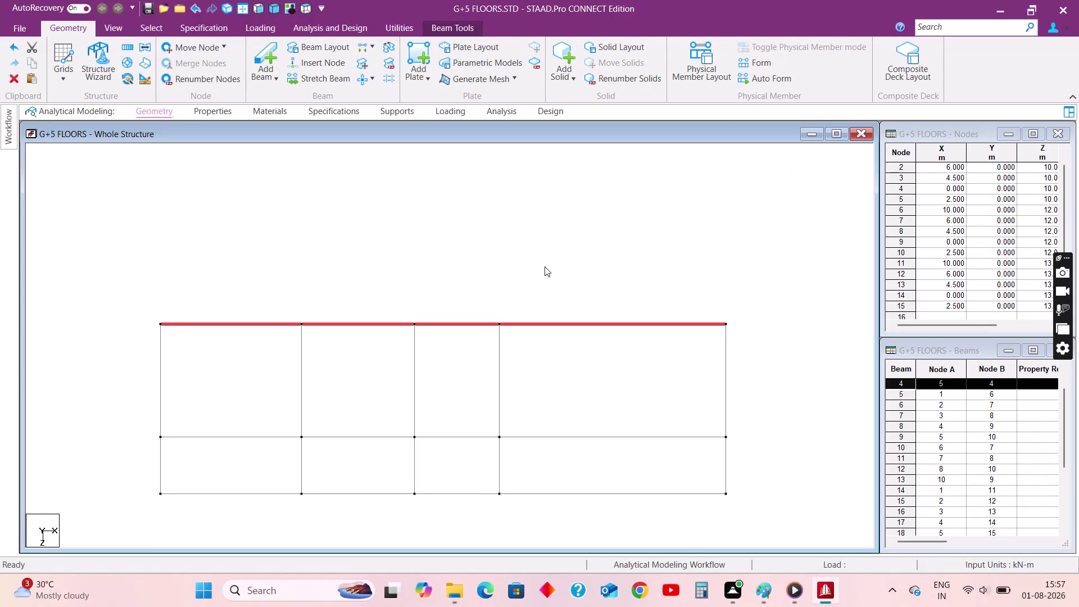
Copy the top row of beams, paste it with a Z offset of 3, and dismiss the duplicate warning.
click(535, 270)
drag(110, 308, 766, 335)
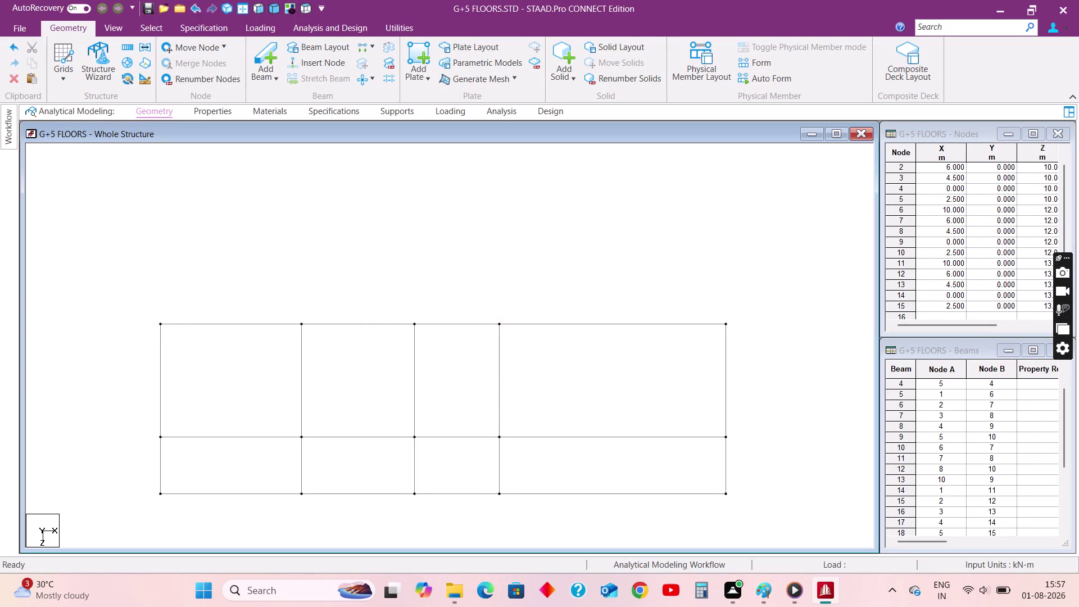
drag(766, 335, 788, 346)
key(ctrl+c)
key(ctrl+v)
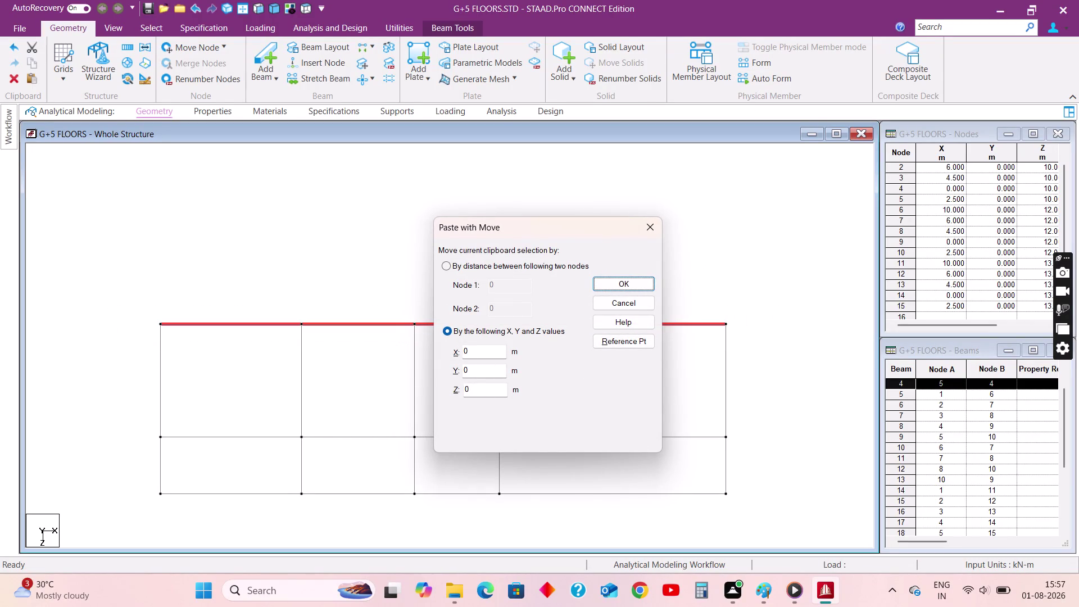
drag(485, 391, 454, 389)
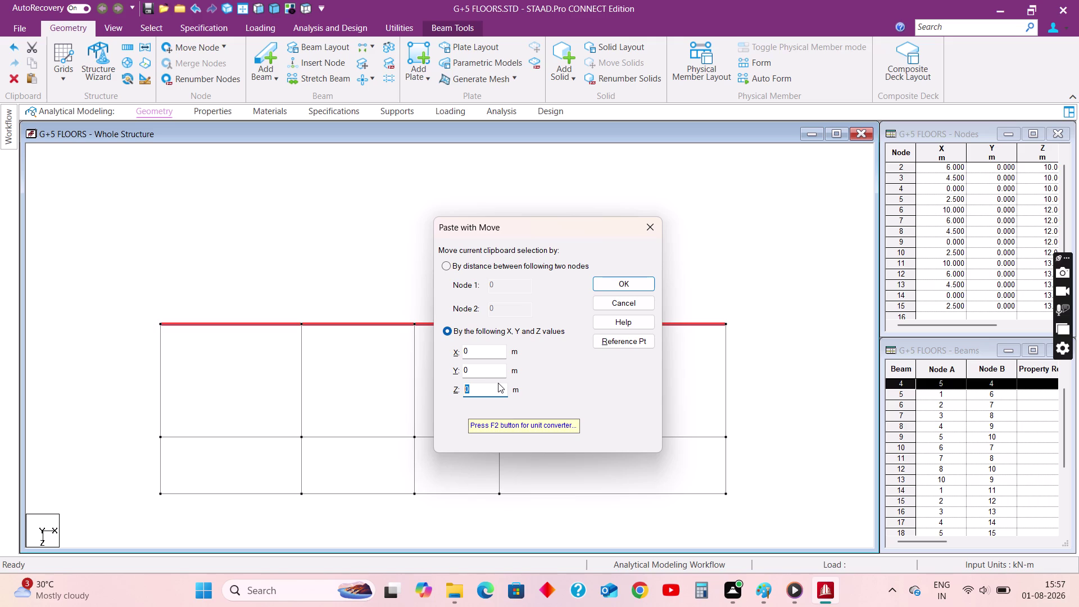
key(3)
click(629, 281)
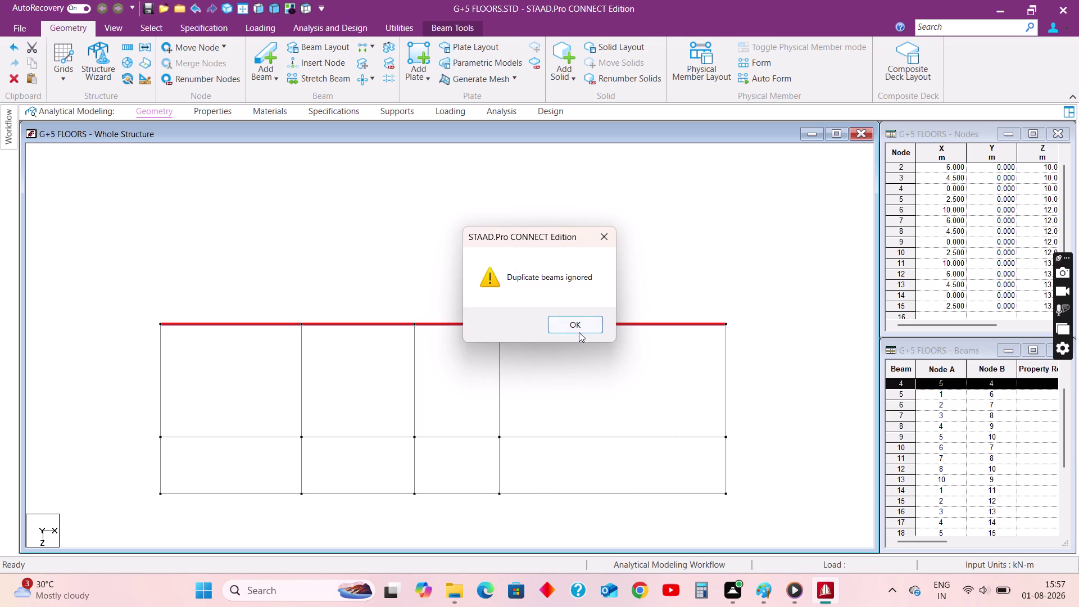
click(581, 327)
click(548, 274)
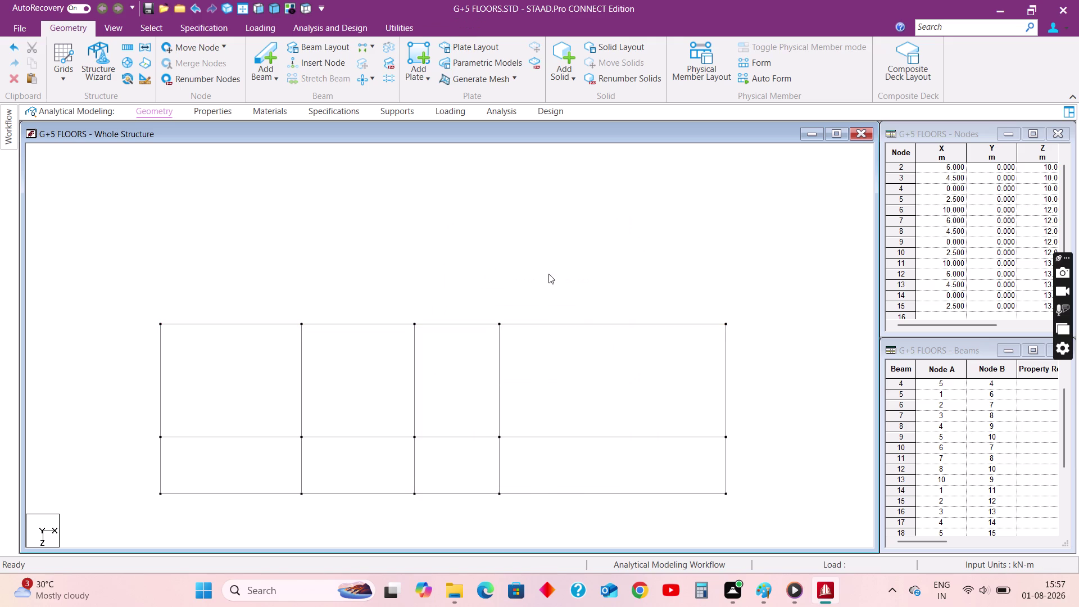
scroll(down, 3)
click(328, 273)
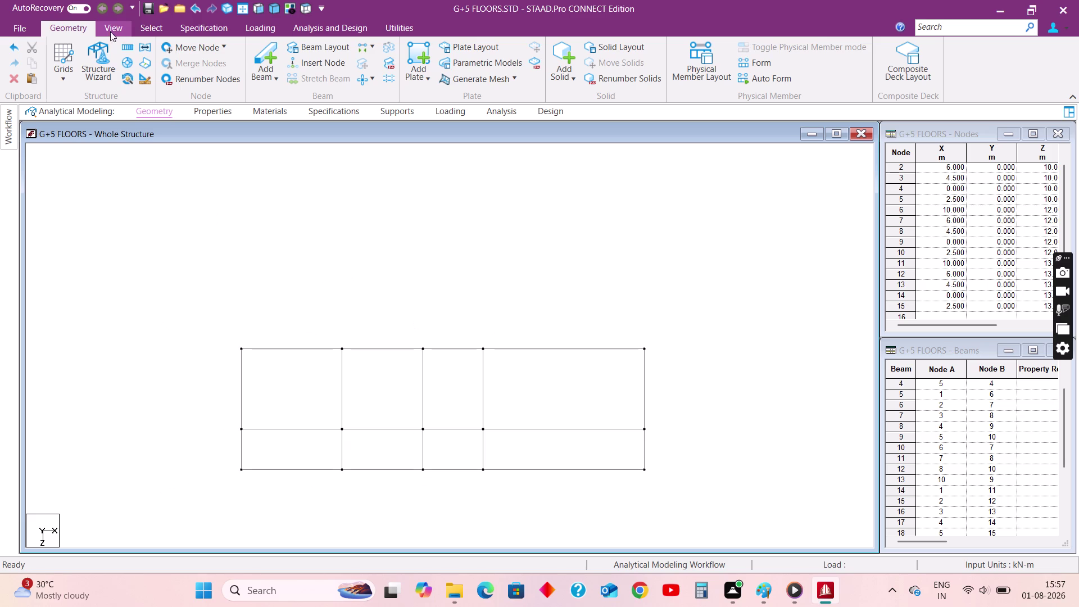
Bring up the Snap Node/Beam grid and frame it in the view.
click(62, 81)
click(91, 103)
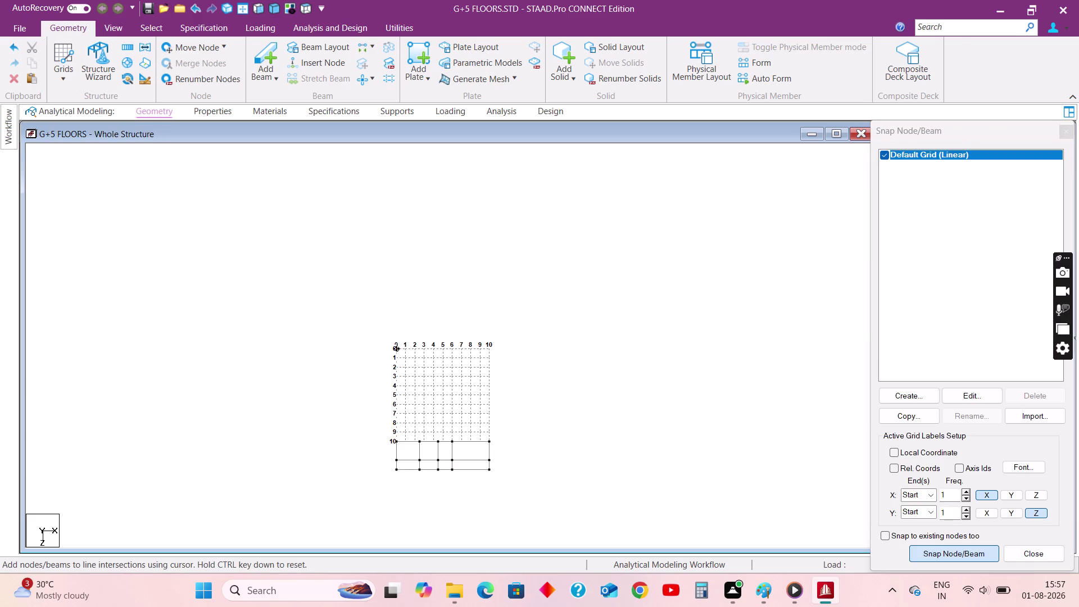
scroll(up, 3)
middle_drag(459, 450, 452, 334)
scroll(up, 3)
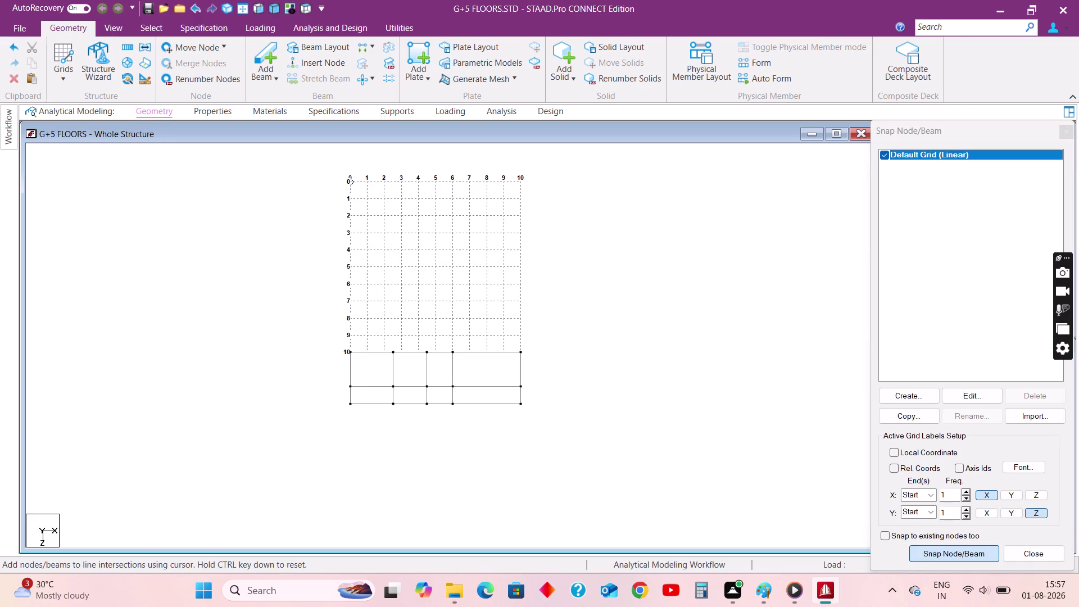
scroll(up, 3)
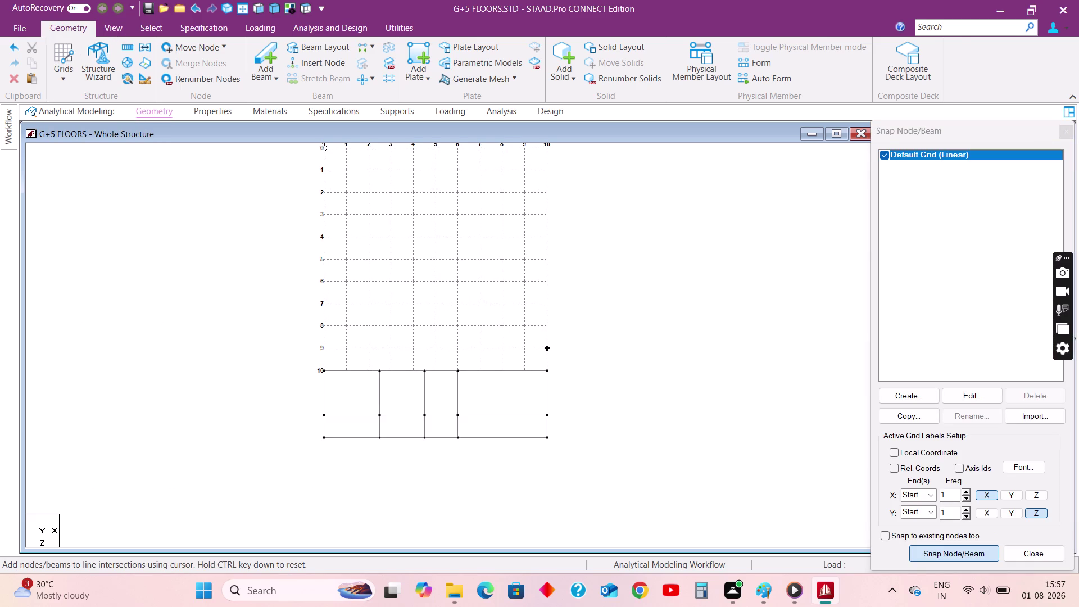
middle_drag(447, 260, 450, 313)
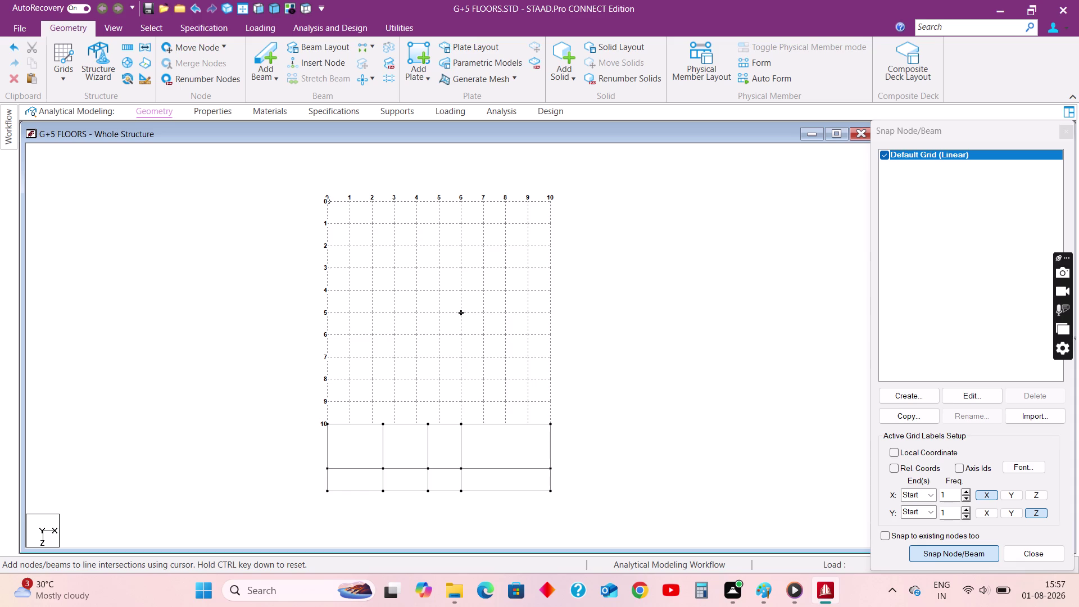
Select all and delete the 26 beams along with their orphan nodes.
key(Escape)
key(Escape)
key(ctrl+a)
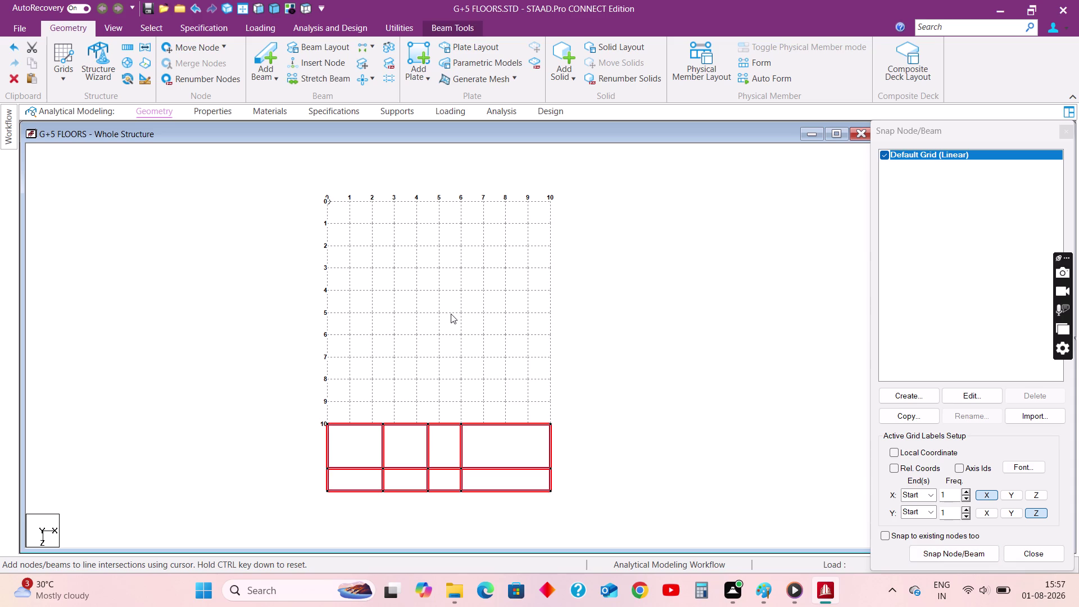
key(equal)
key(Delete)
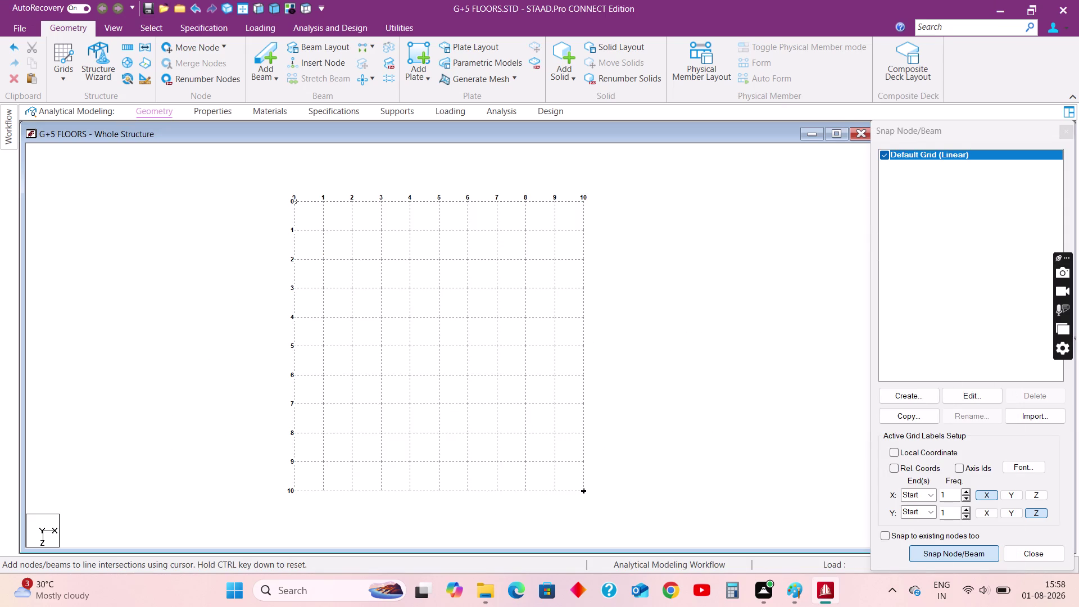
Tilt the grid to an isometric view and check the floor plan reference.
click(271, 9)
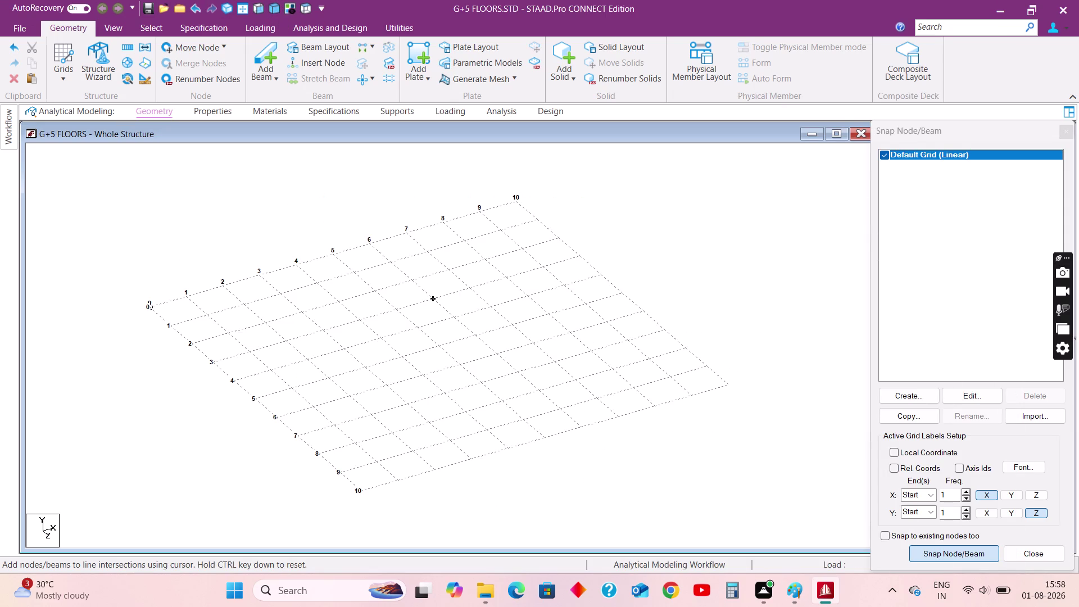
middle_drag(453, 297, 479, 313)
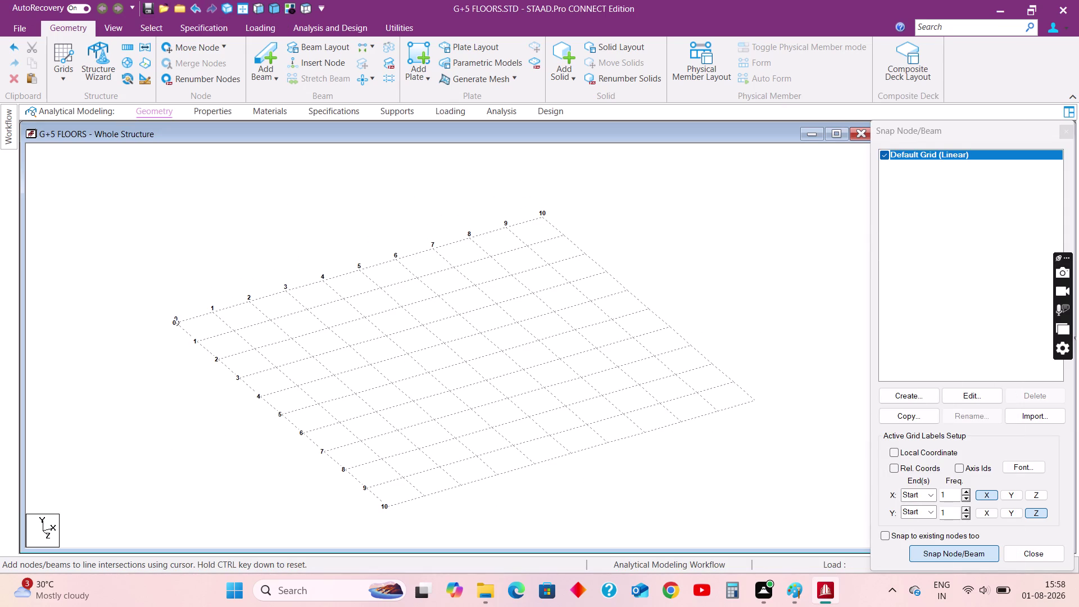
click(792, 592)
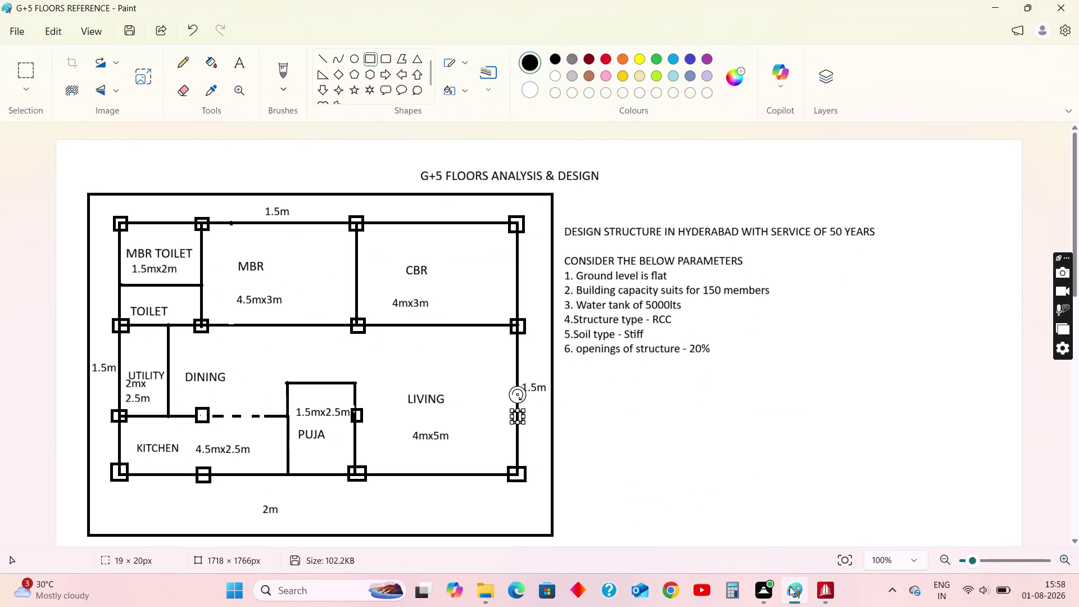
click(999, 4)
Pick a few trial grid points, then consult the floor plan again.
click(386, 504)
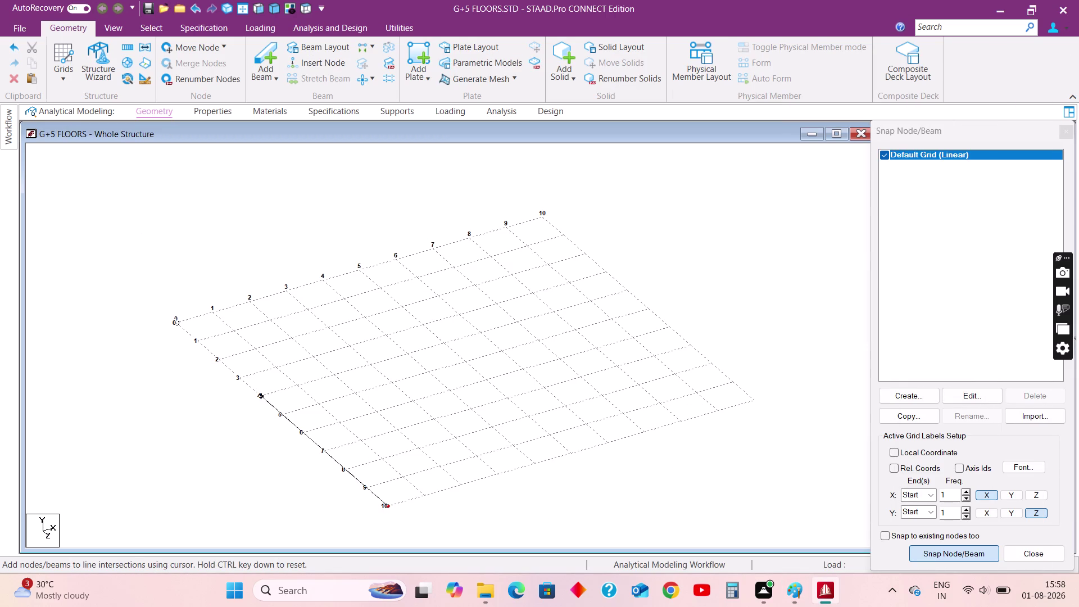
click(278, 413)
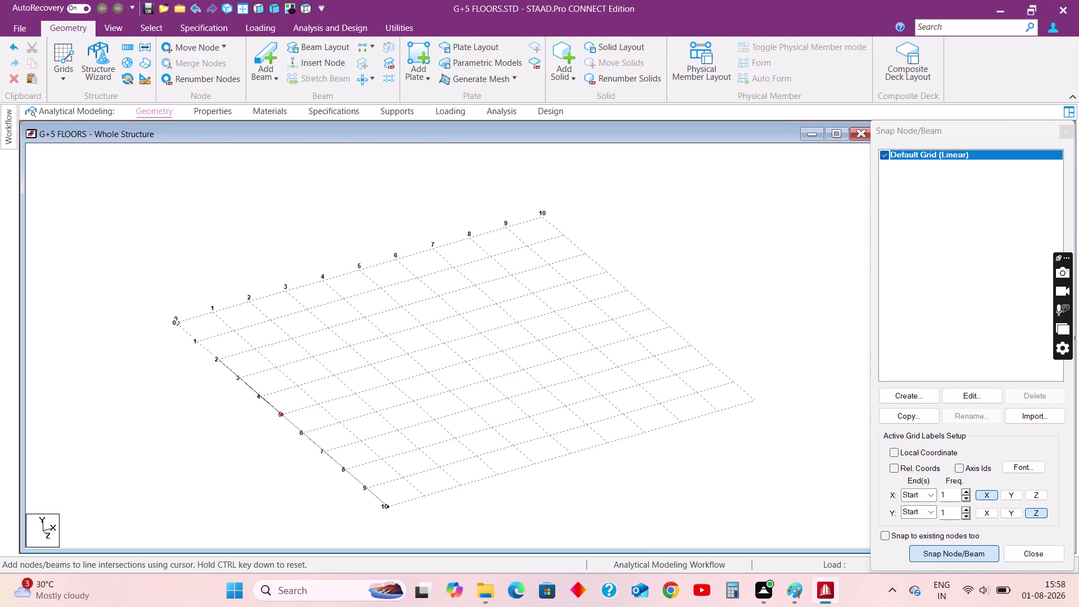
click(220, 359)
key(Escape)
click(217, 436)
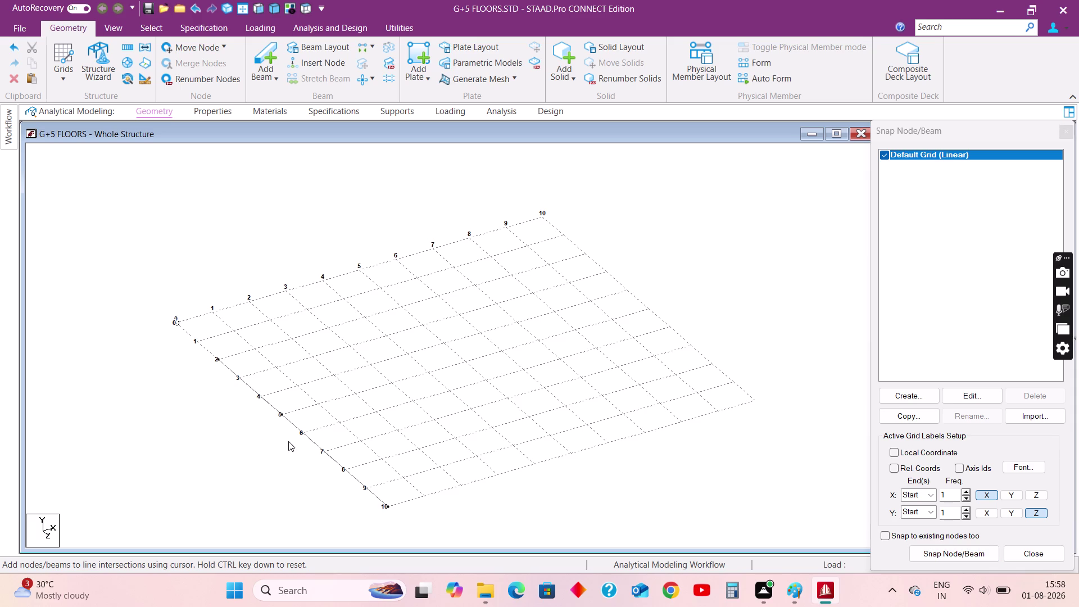
click(798, 594)
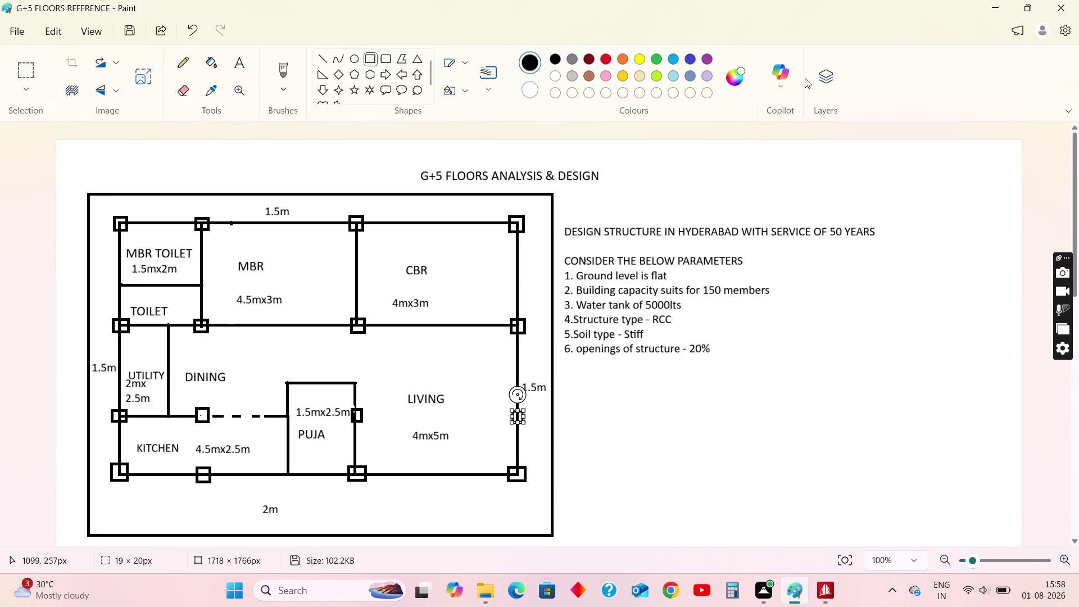
click(992, 11)
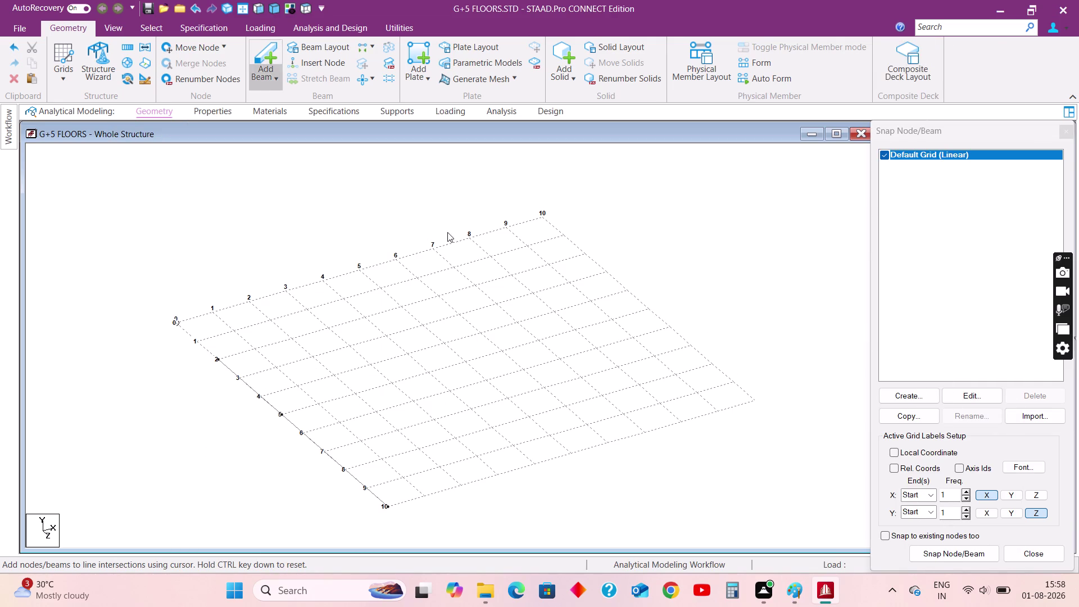
click(956, 553)
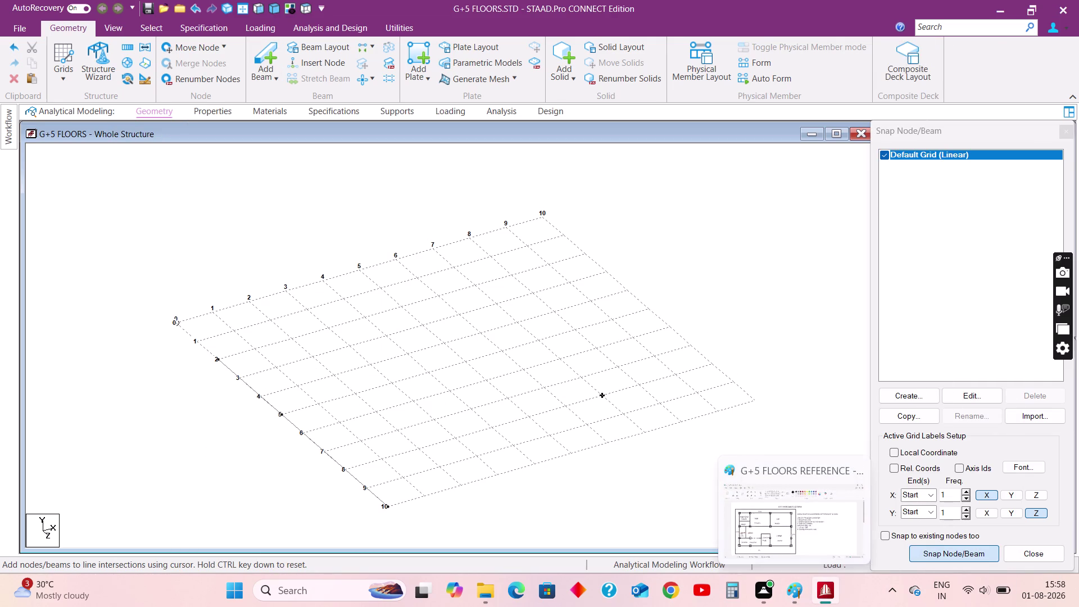
Draw beams down the right grid edge and along the bottom edge to column 6.
click(753, 397)
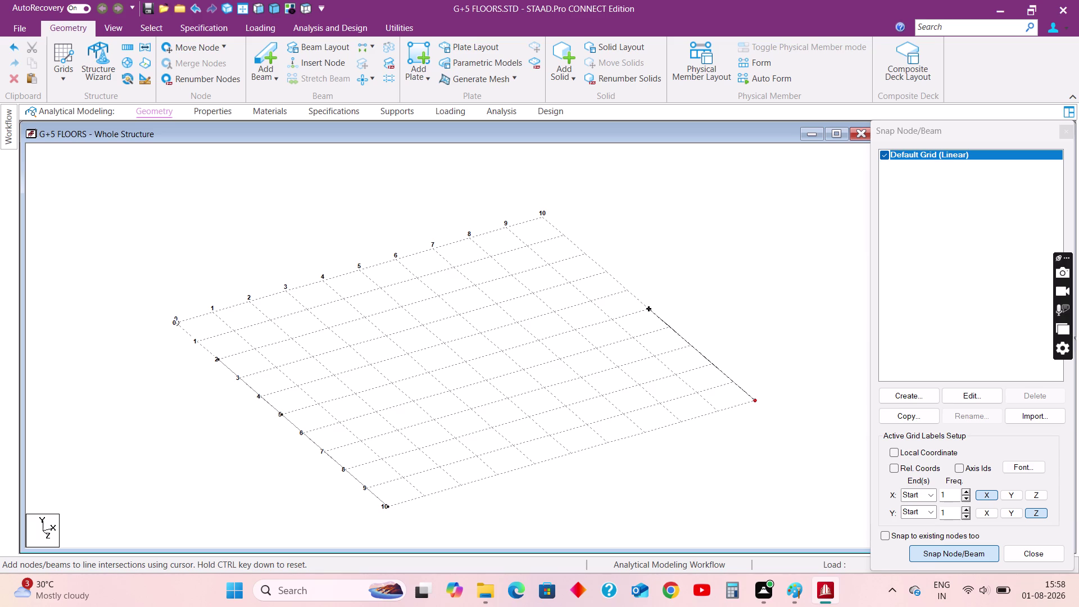
click(650, 307)
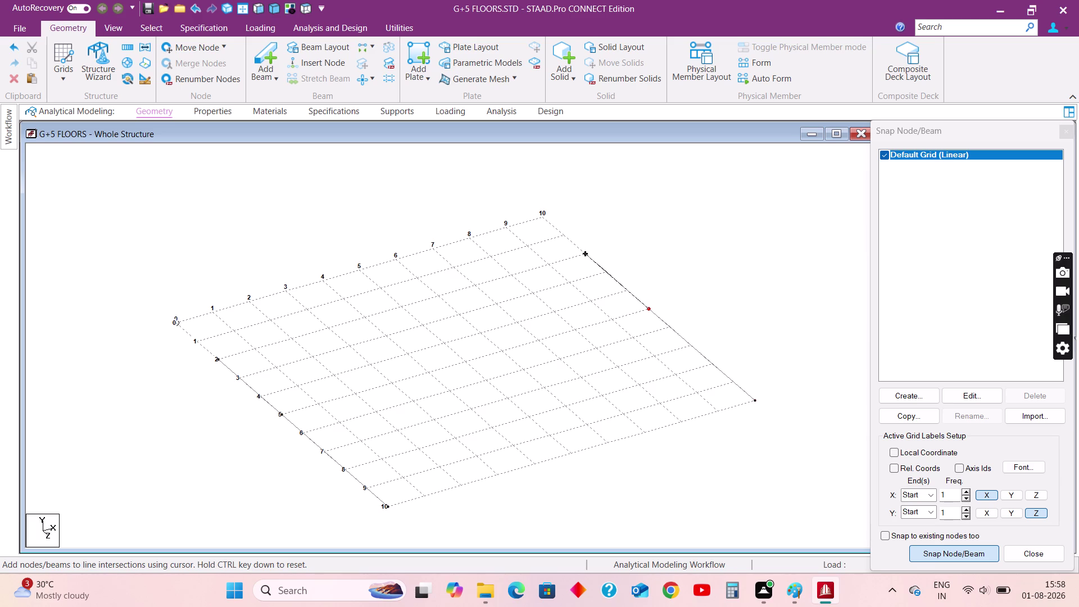
click(585, 253)
key(Escape)
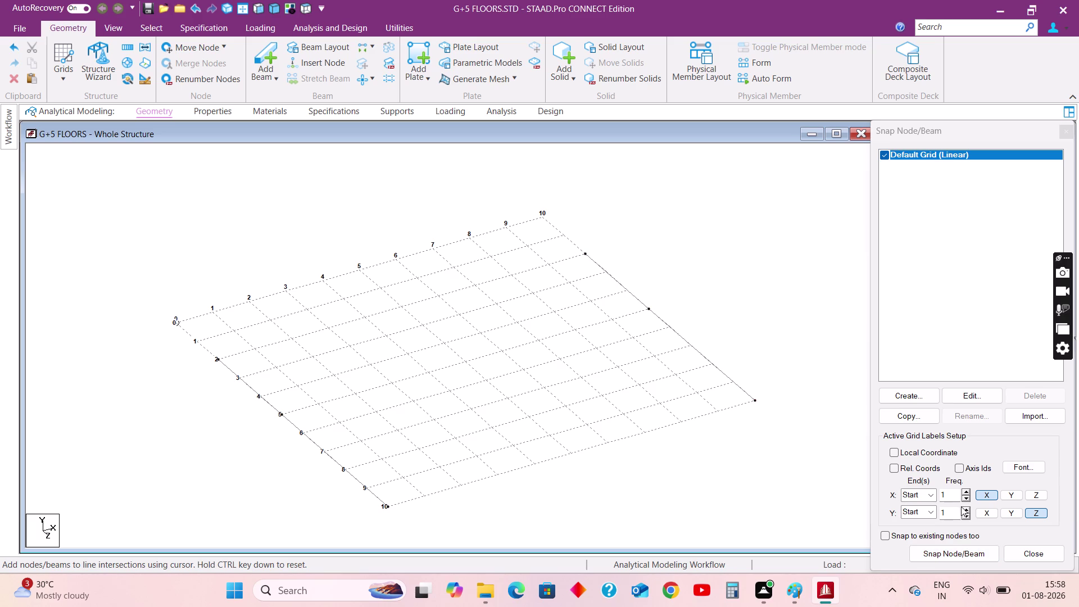
click(956, 559)
click(755, 402)
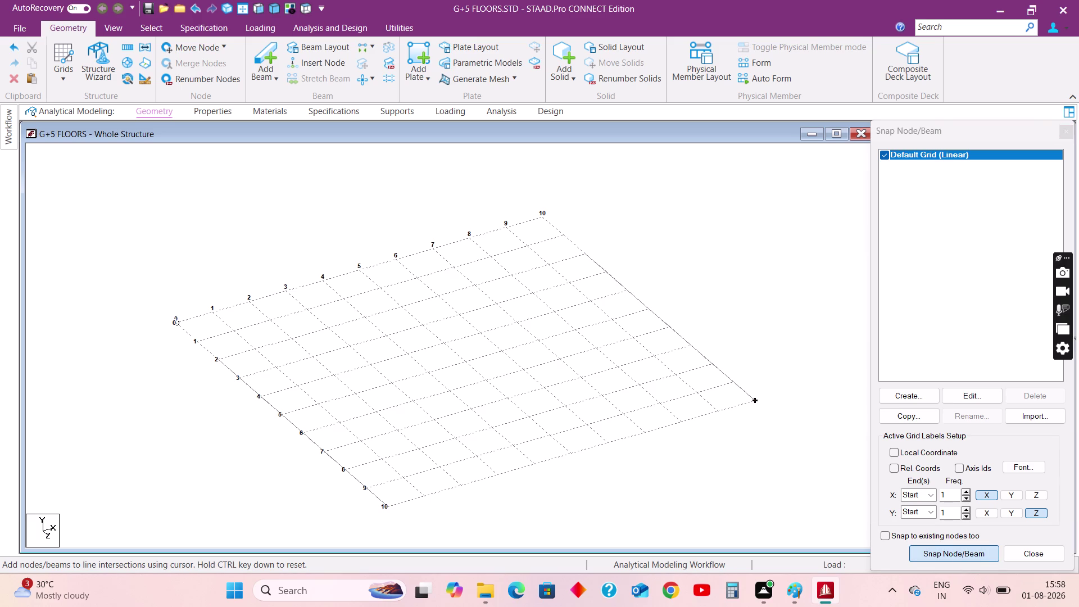
click(602, 442)
key(Escape)
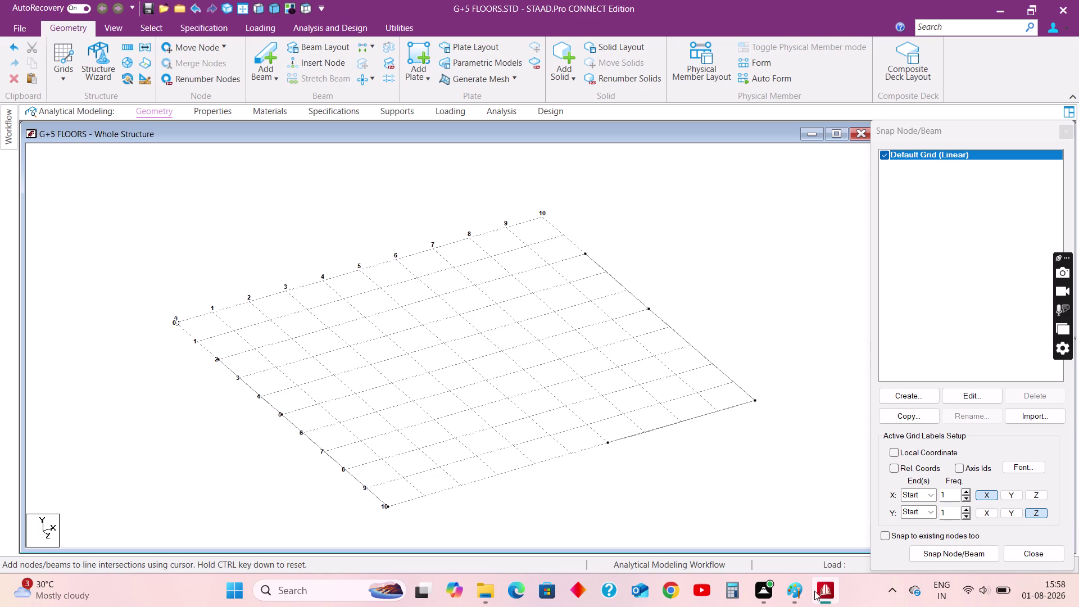
click(793, 583)
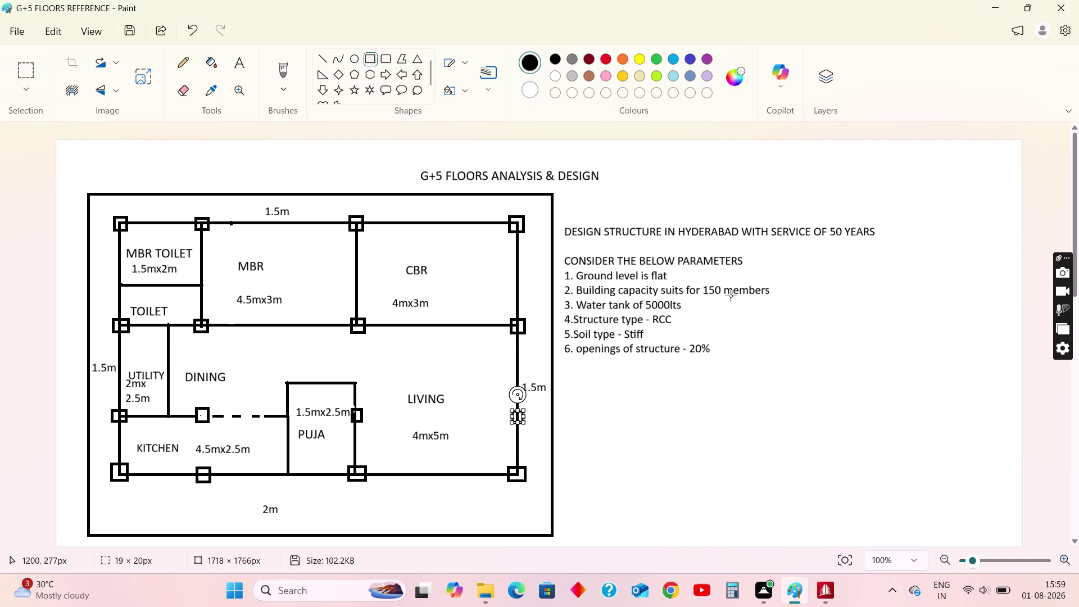
Return from the Paint floor plan to the STAAD model.
click(998, 12)
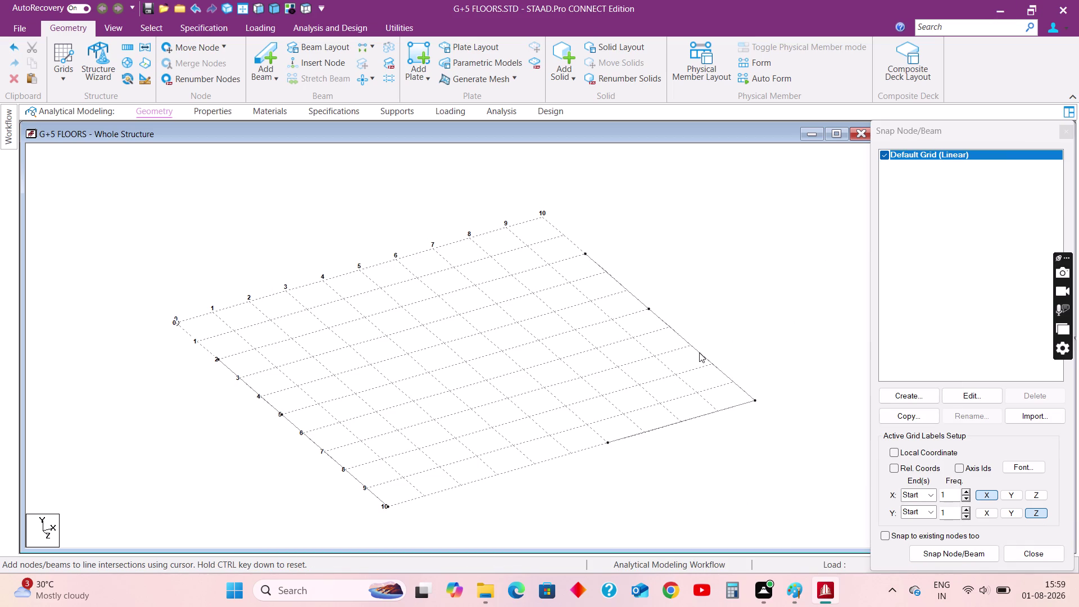
Insert a node at 2 m along right-edge beam 3.
click(699, 352)
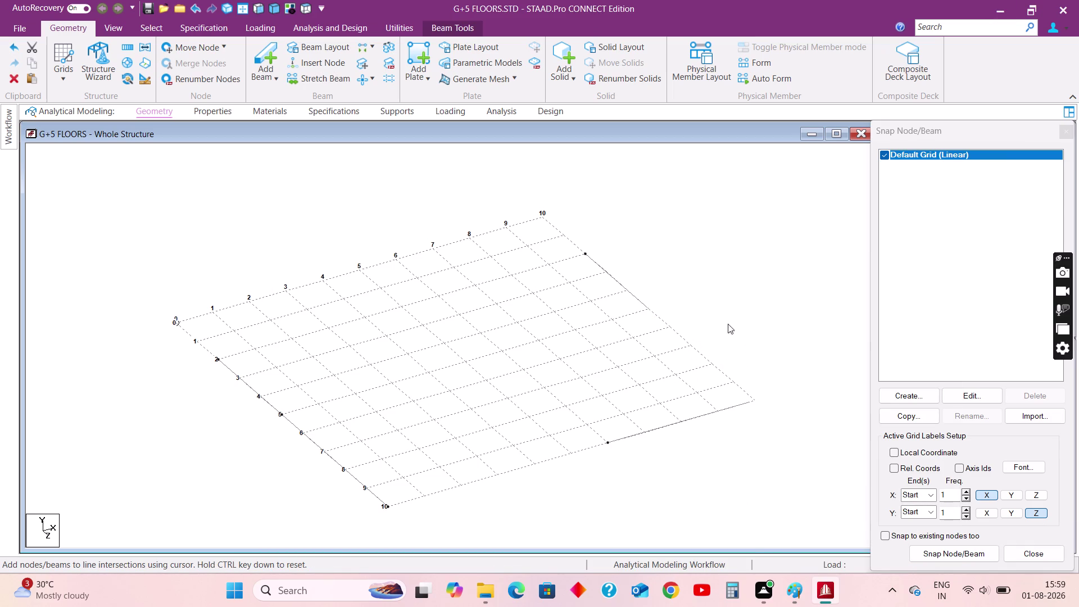
right_click(697, 347)
click(740, 280)
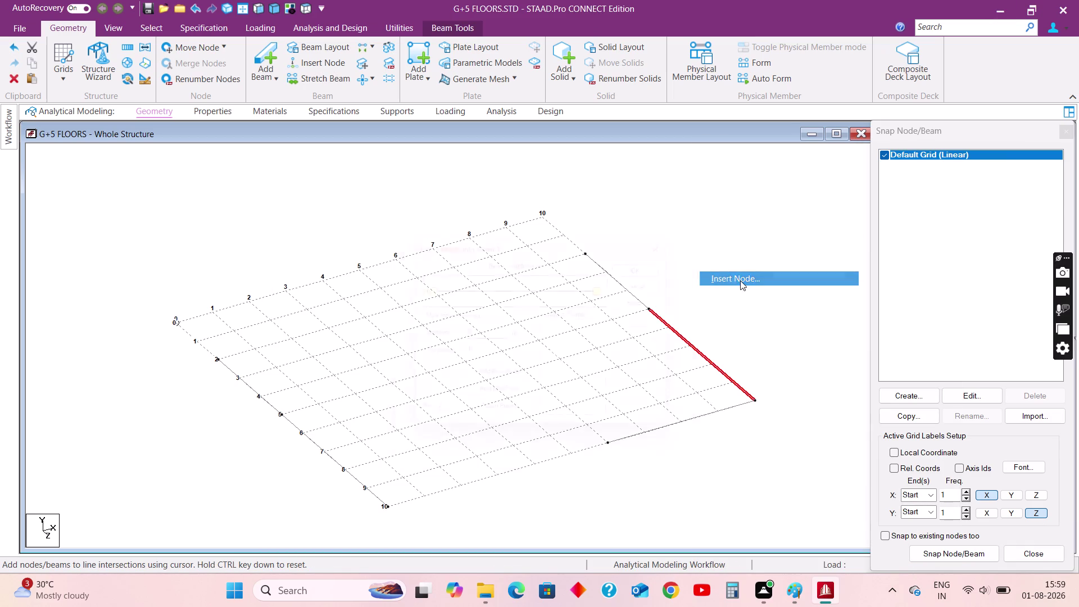
drag(472, 332, 471, 332)
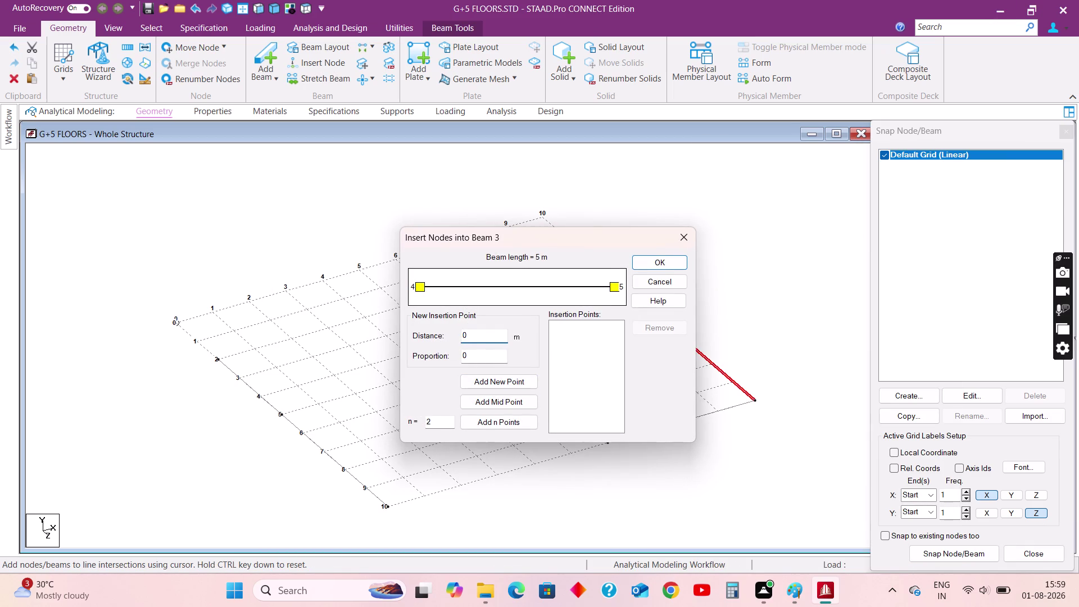
drag(471, 333, 464, 332)
drag(473, 336, 439, 336)
key(2)
click(501, 383)
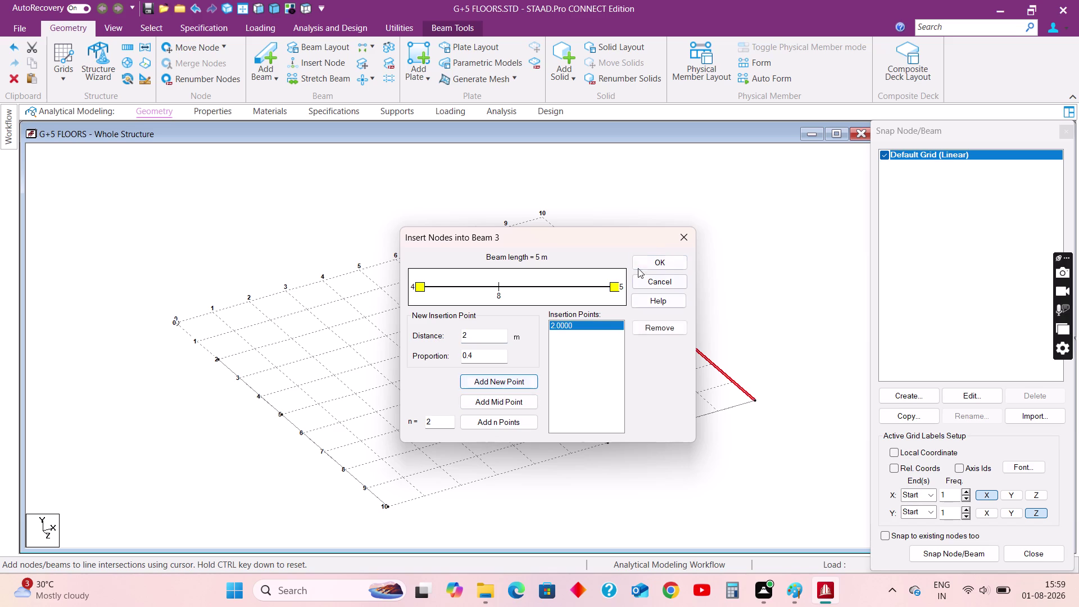
click(643, 265)
click(755, 248)
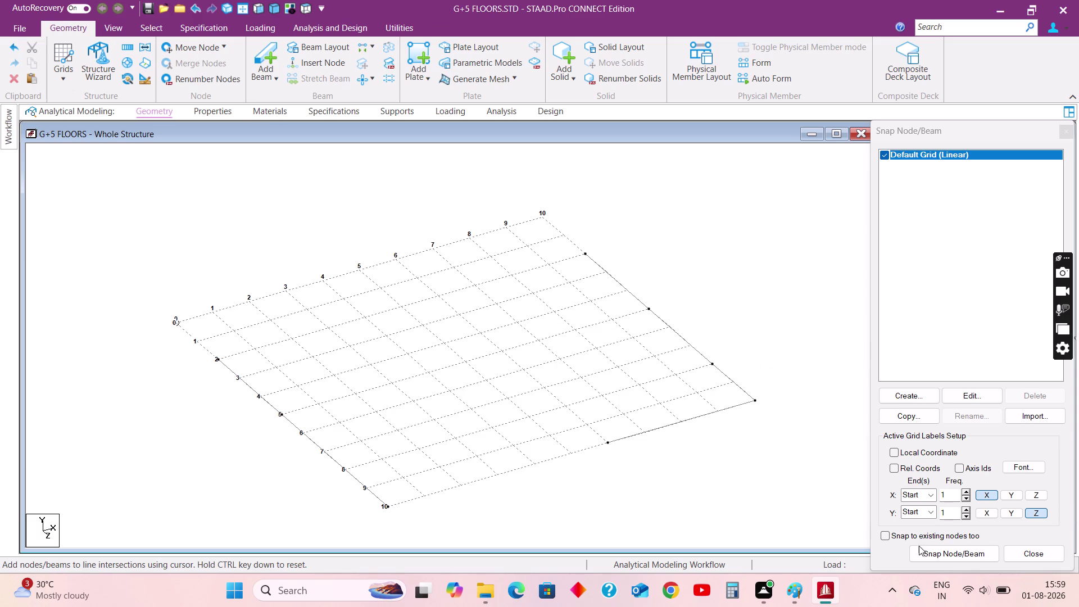
Snap-draw a top-edge beam to column 6 and an interior beam down to the bottom edge.
click(925, 556)
click(585, 253)
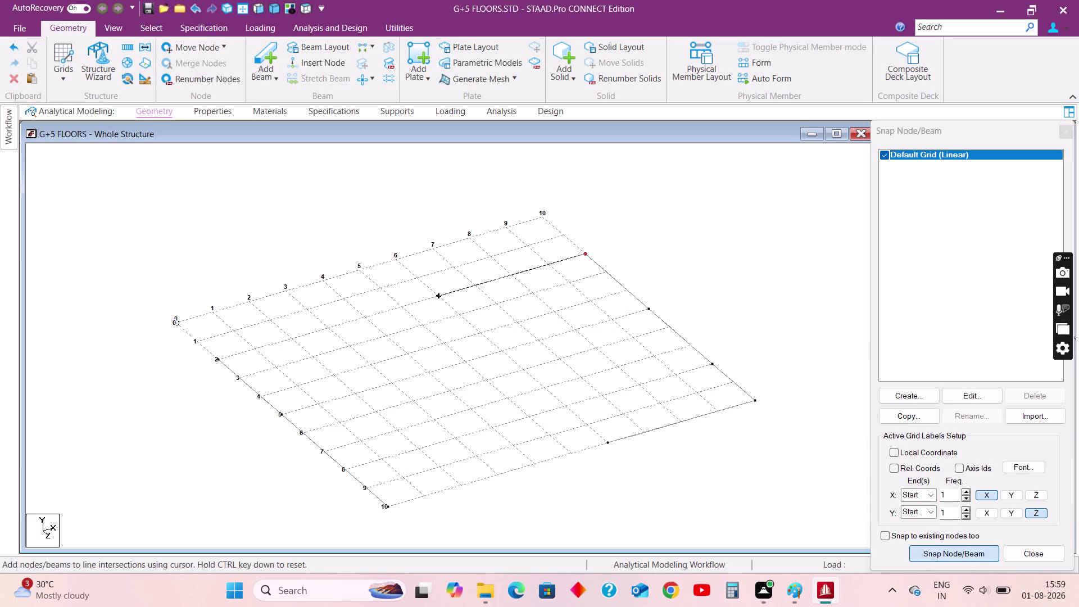
click(430, 288)
click(500, 350)
click(569, 405)
click(606, 441)
key(Escape)
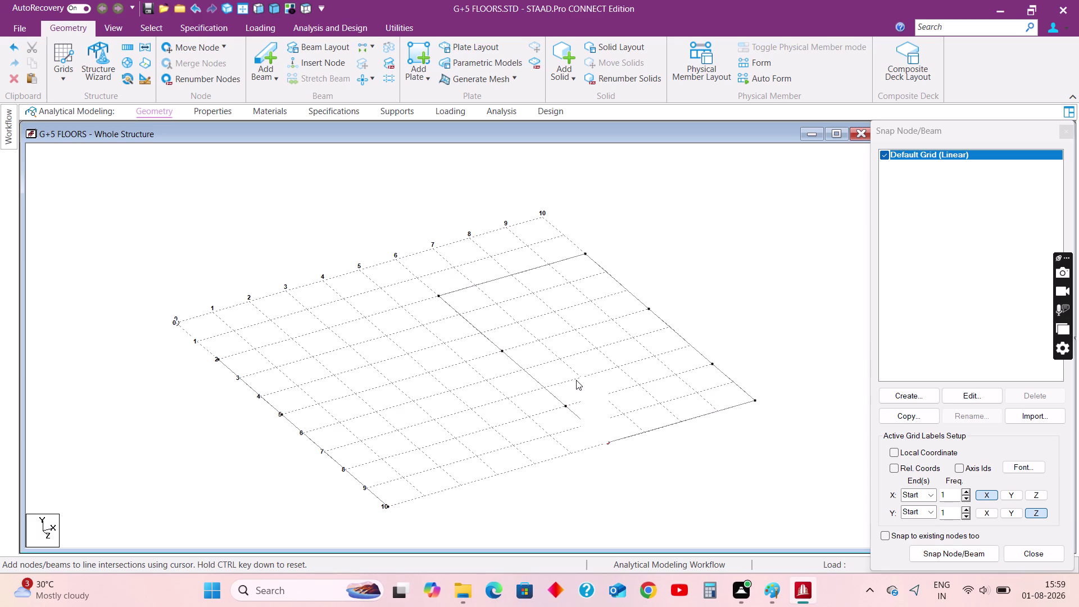
Add a crossbeam from the interior beam's middle node to the right-edge 2 m node.
click(266, 47)
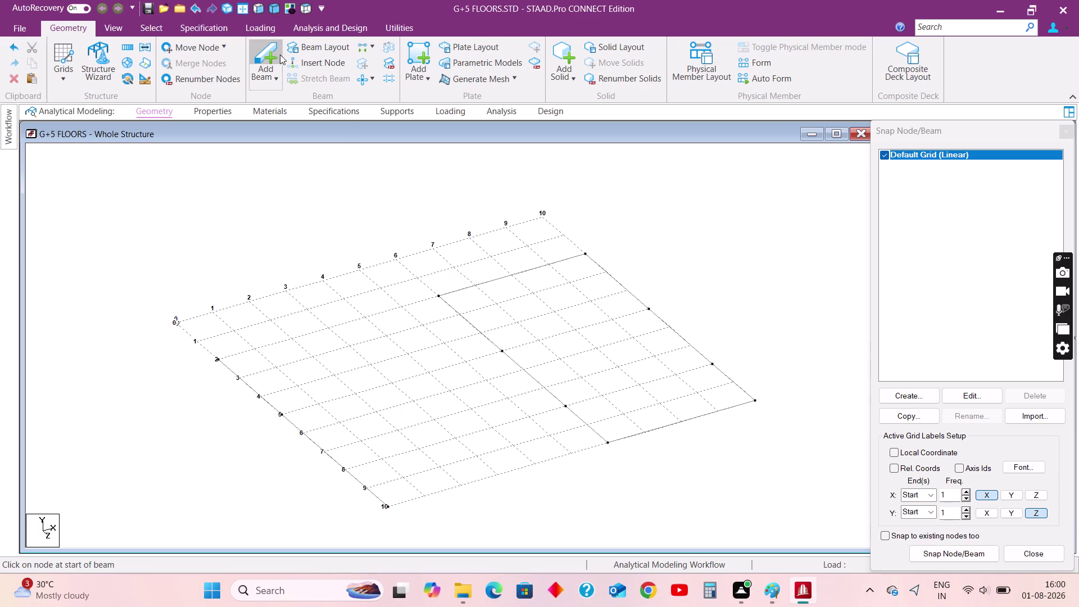
click(504, 348)
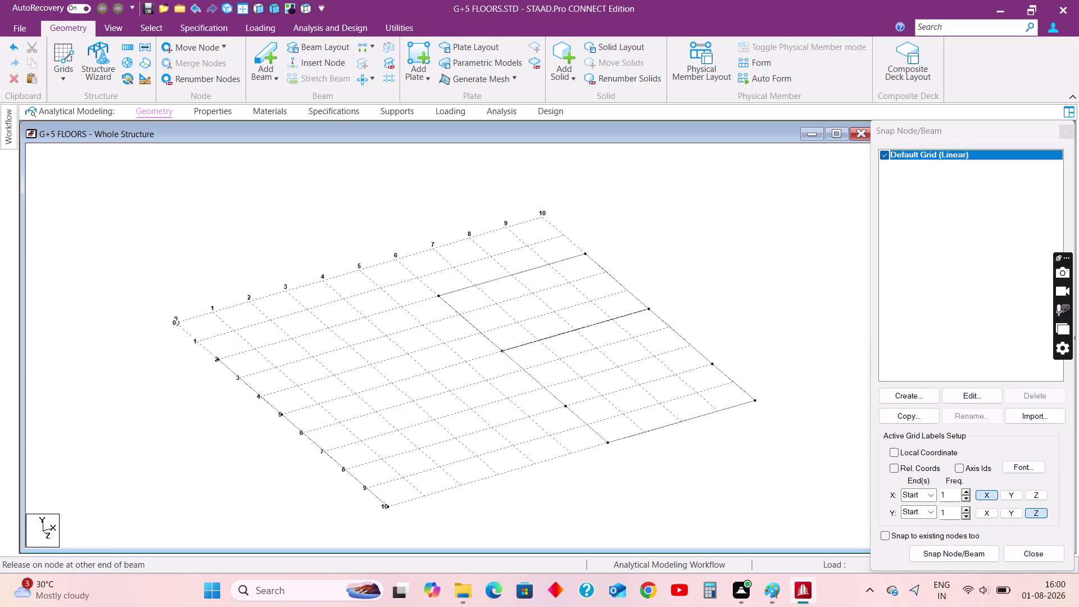
click(646, 309)
click(776, 586)
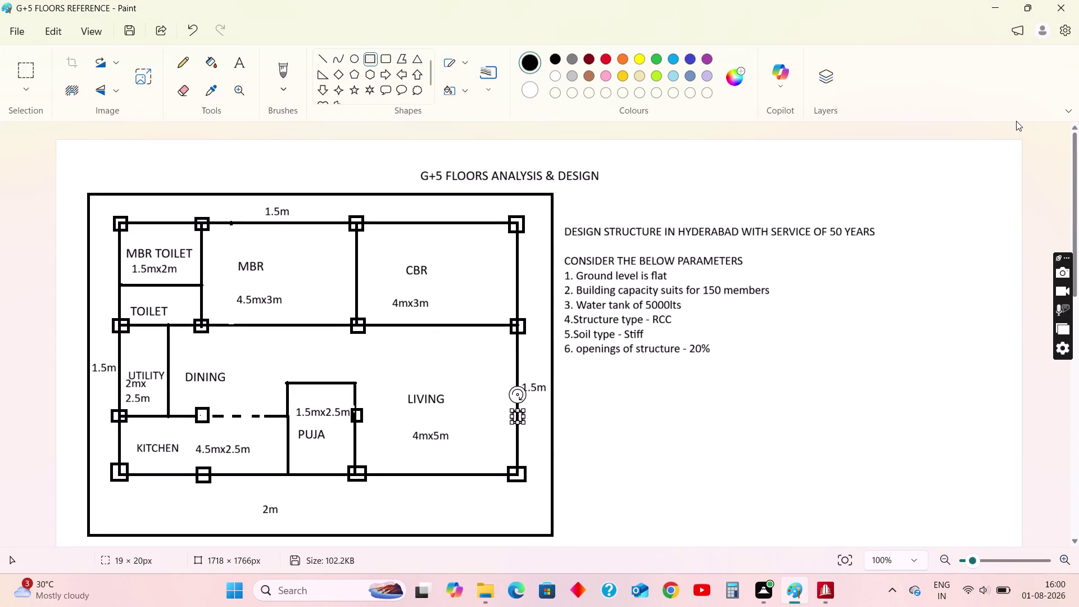
Shift the model view slightly and recheck the floor plan before returning to STAAD.
click(993, 11)
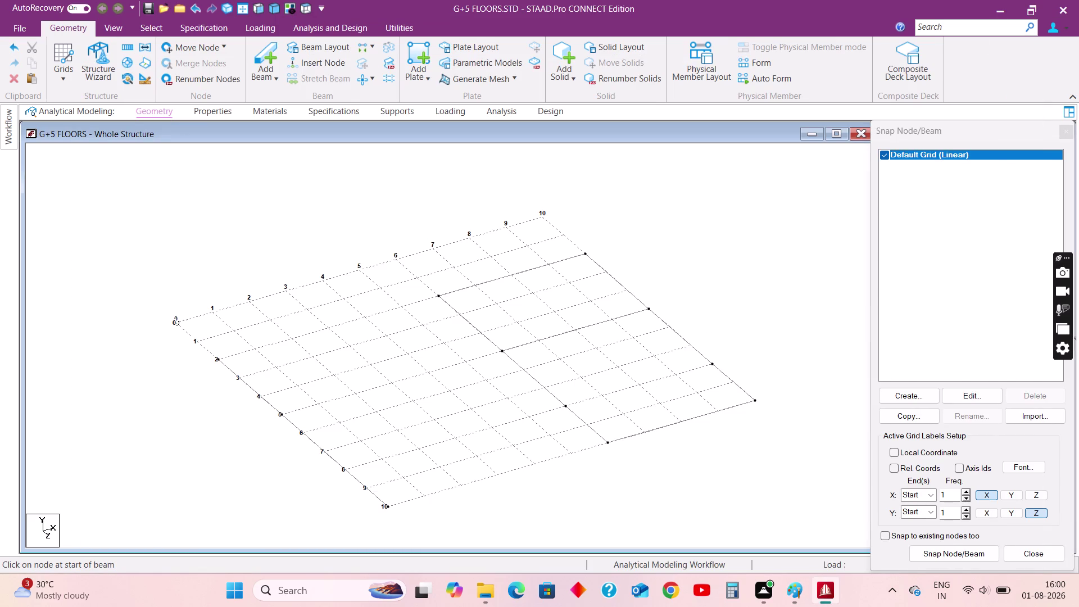
middle_drag(594, 385, 611, 364)
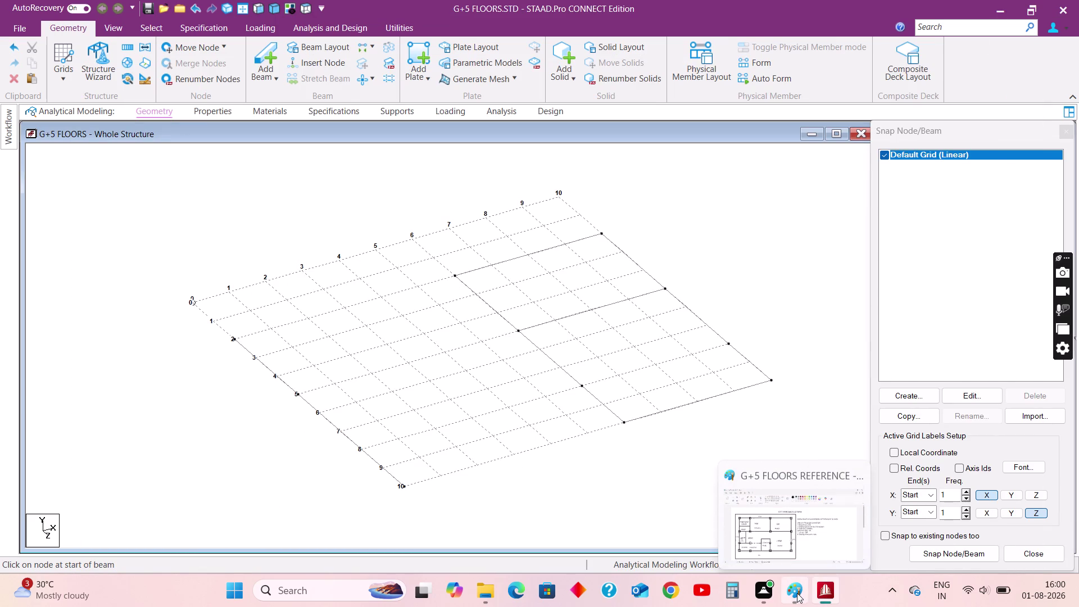
click(771, 528)
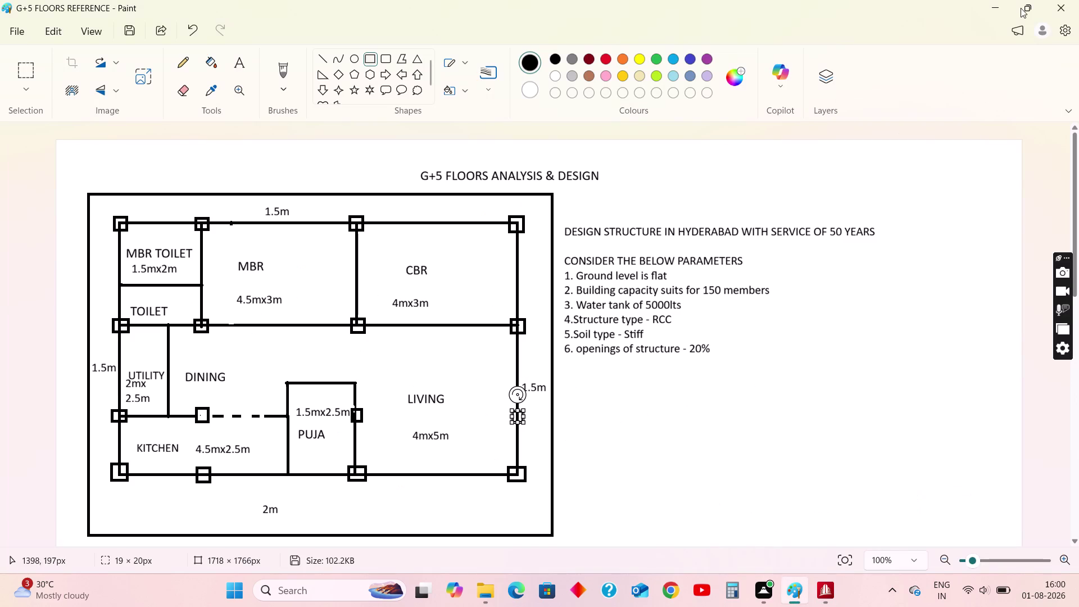
click(999, 10)
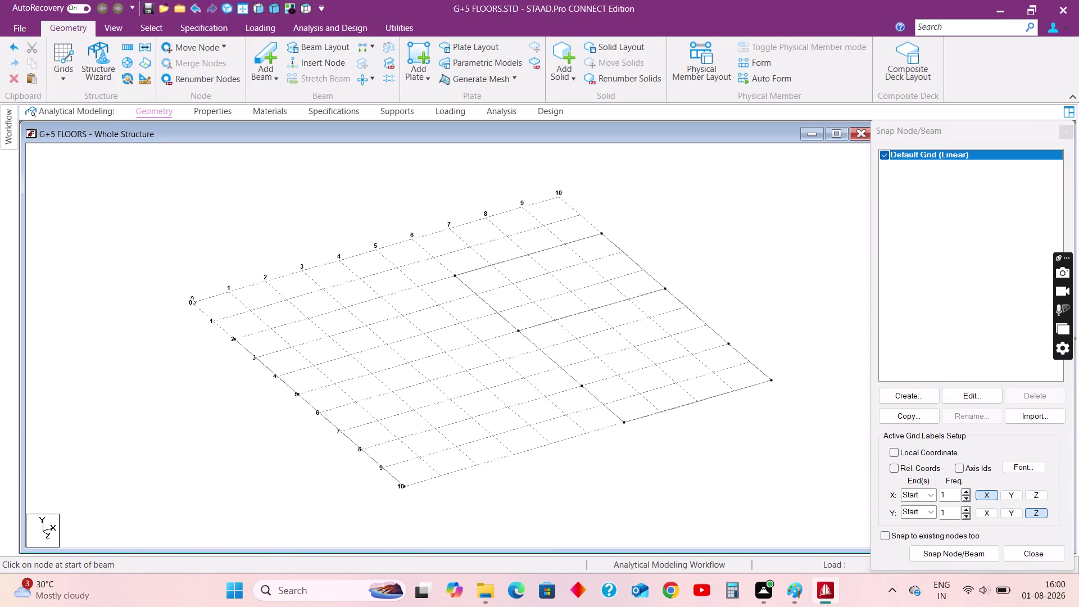
Switch to node selection and paste a copy of the interior beam's bottom node at X = -1.5 m.
right_click(727, 213)
click(765, 290)
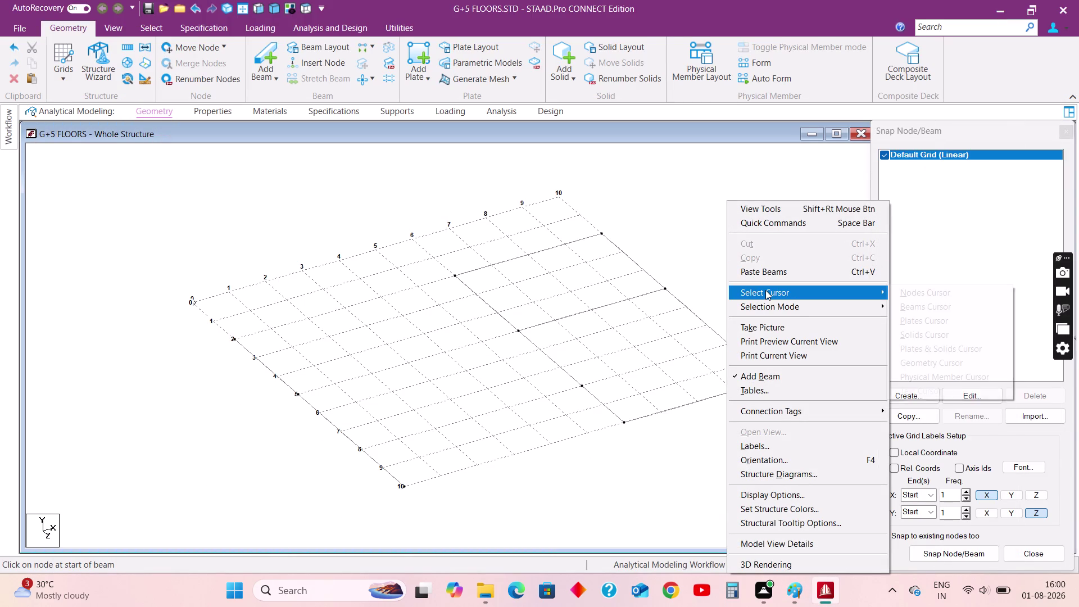
click(913, 296)
drag(610, 409, 656, 449)
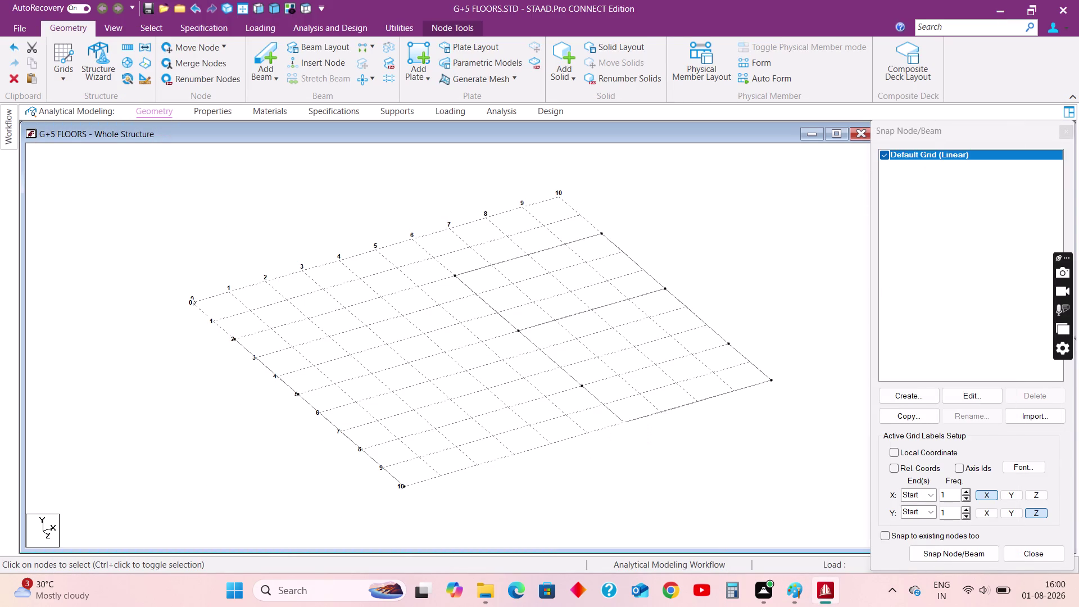
key(ctrl+c)
key(ctrl+v)
drag(491, 357, 434, 353)
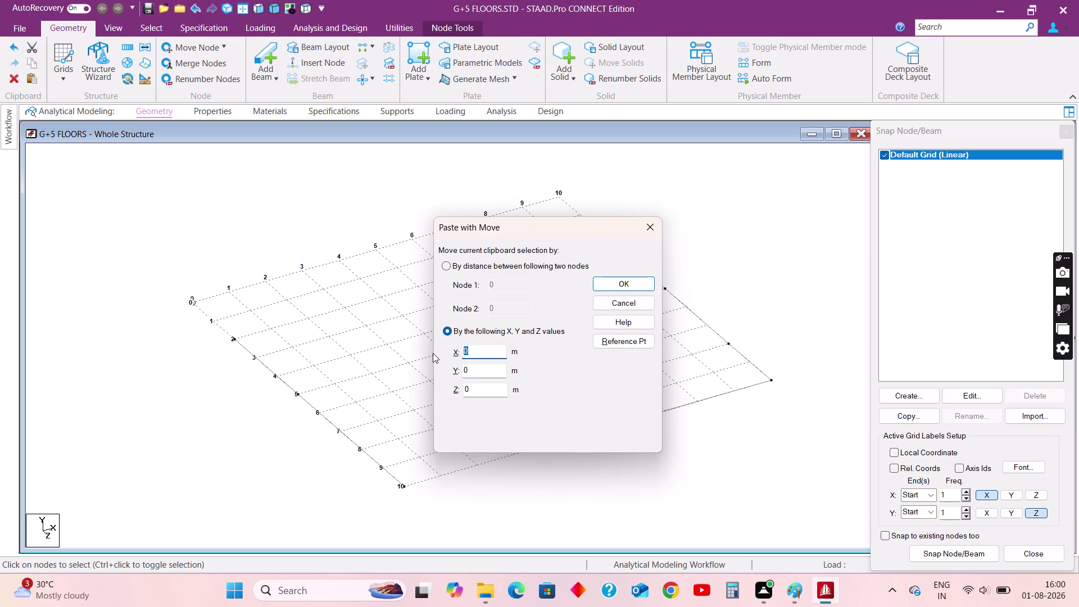
text(-1.5M)
key(BackSpace)
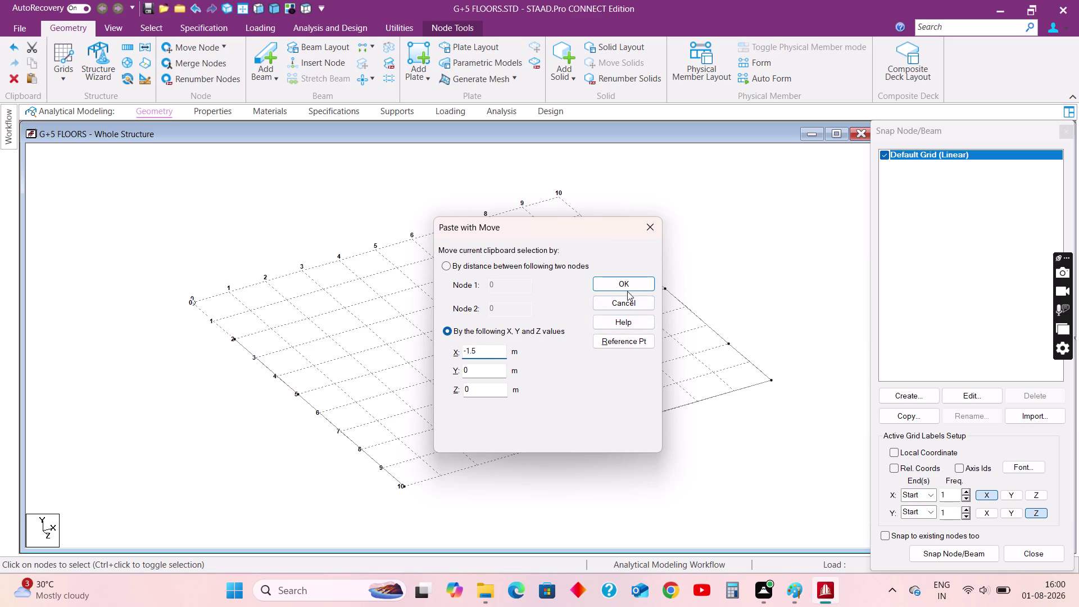
click(625, 290)
click(799, 586)
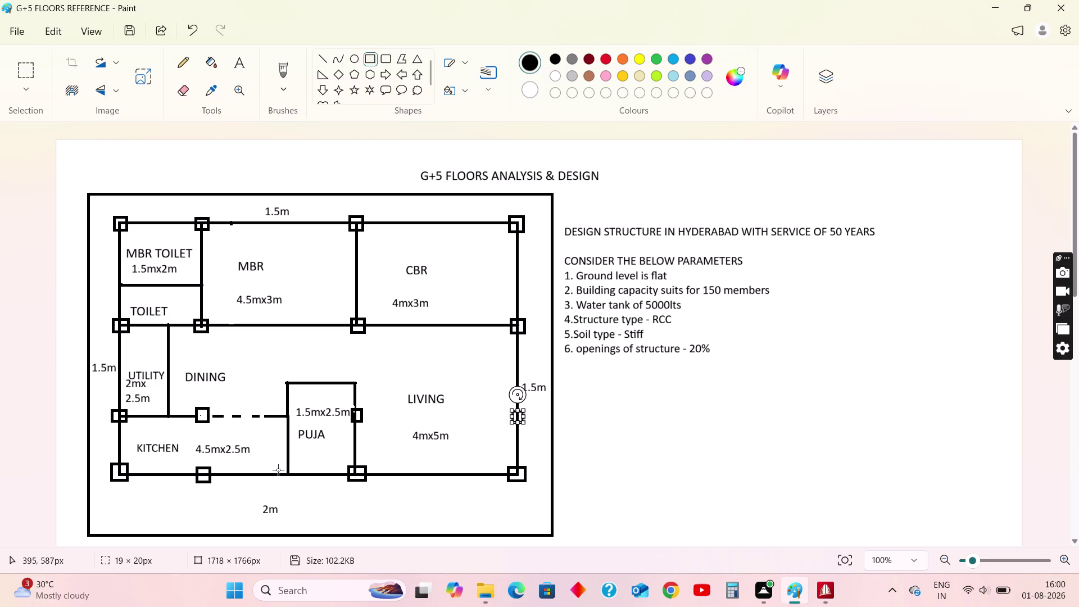
Back in STAAD, close the grid types list and switch to the top view.
click(994, 11)
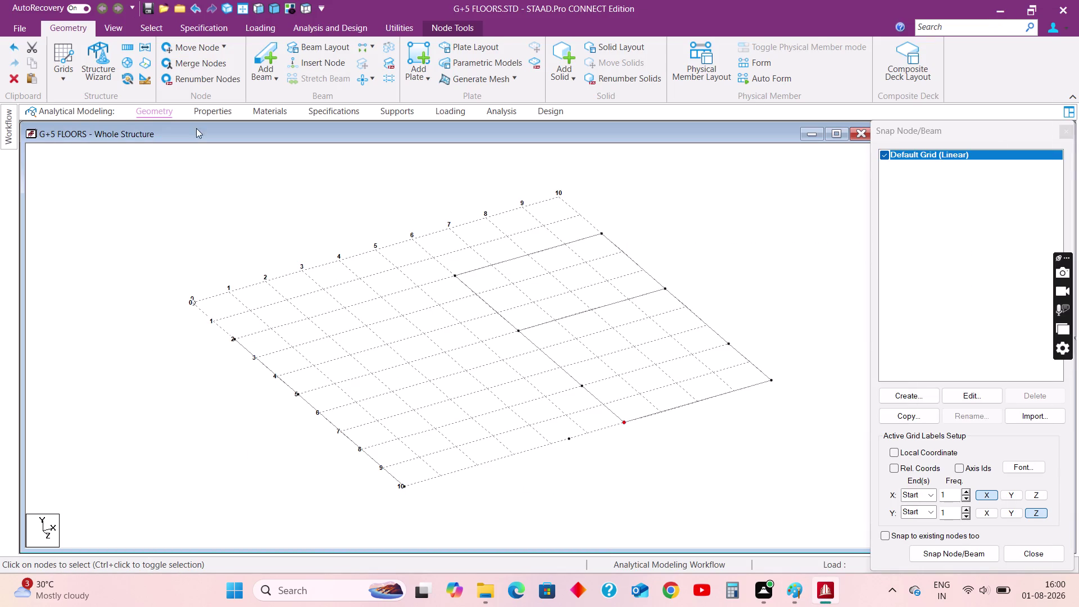
click(62, 82)
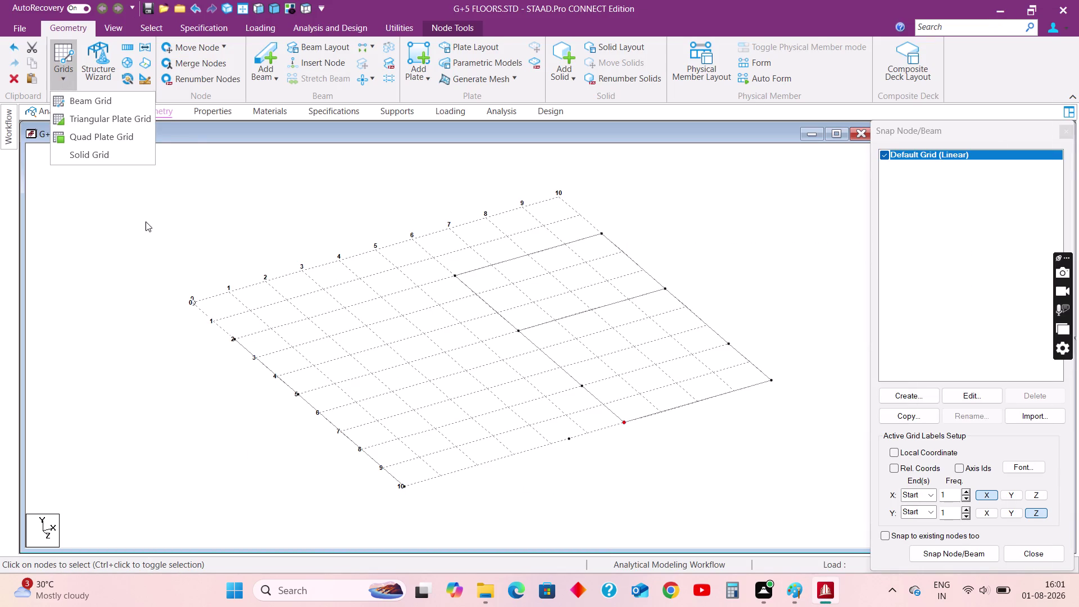
click(145, 221)
click(302, 7)
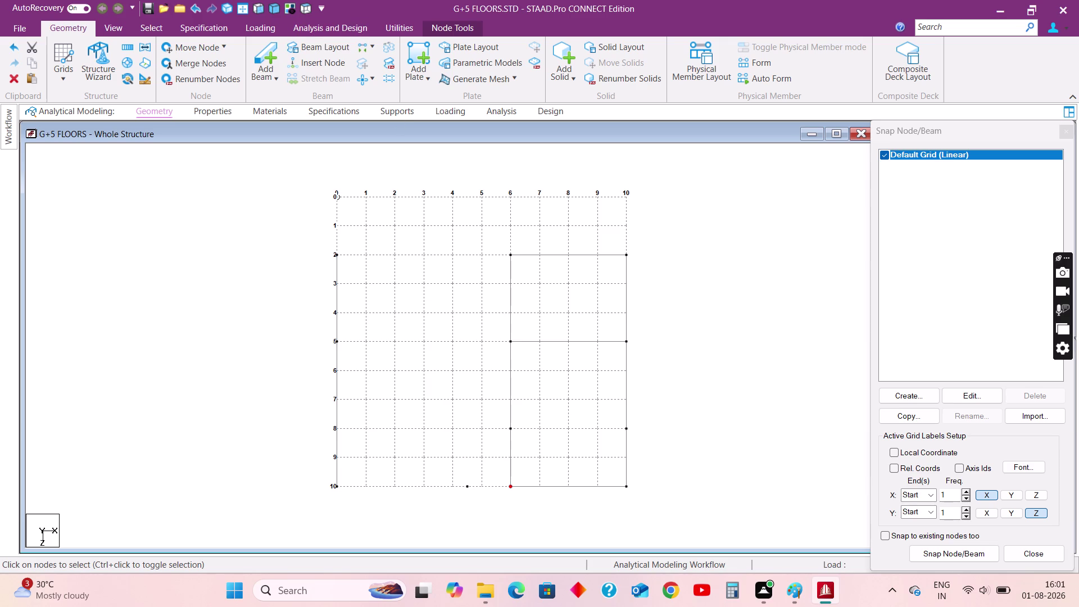
Snap-draw beams from column 2 row 2 down to row 5 and along row 5.
click(952, 548)
click(508, 256)
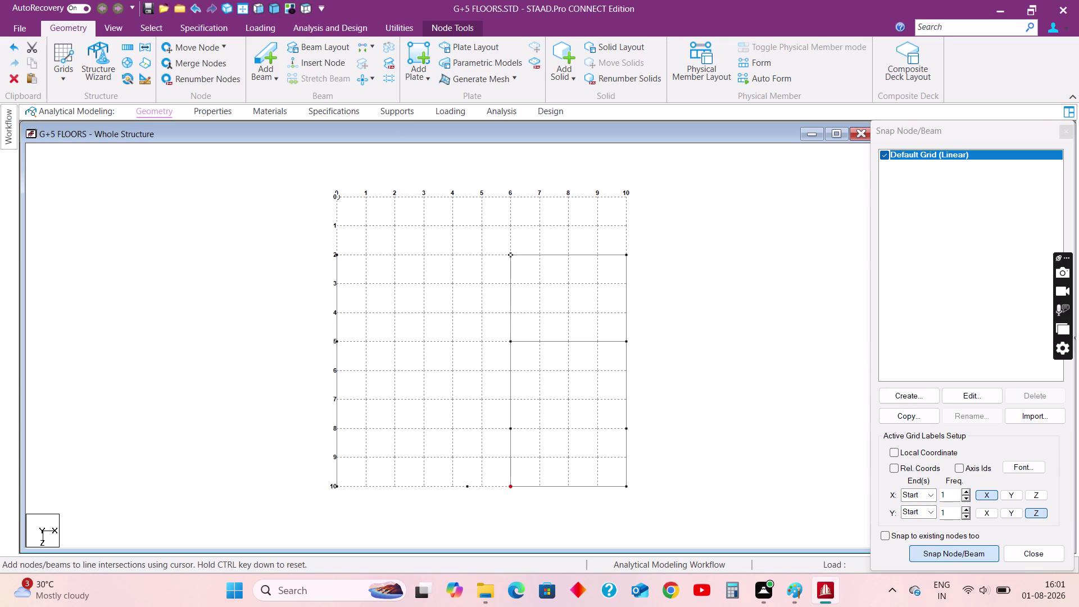
click(396, 255)
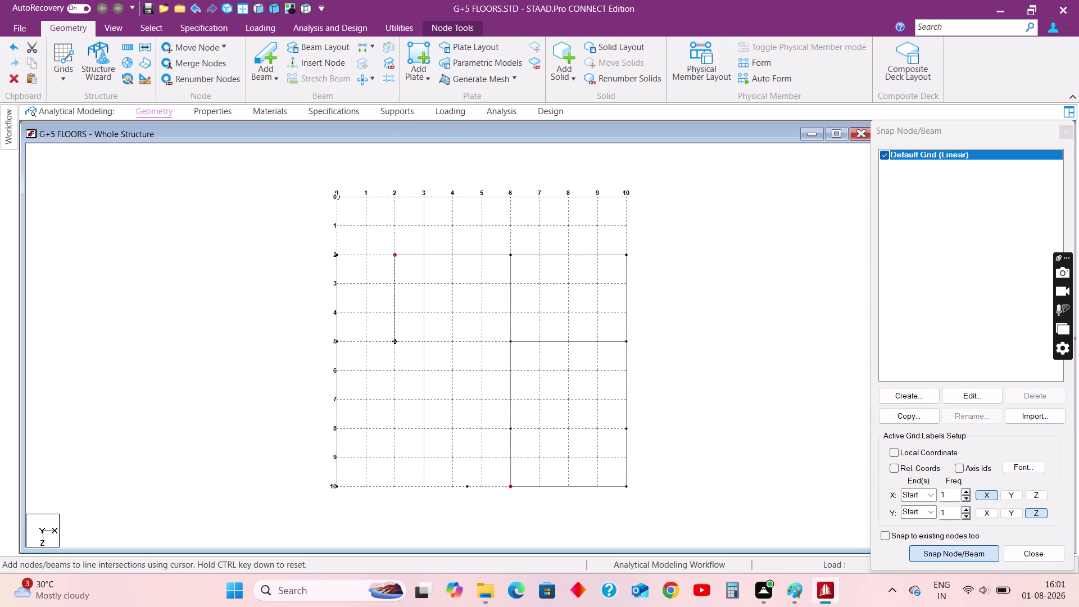
click(406, 341)
click(510, 343)
key(Escape)
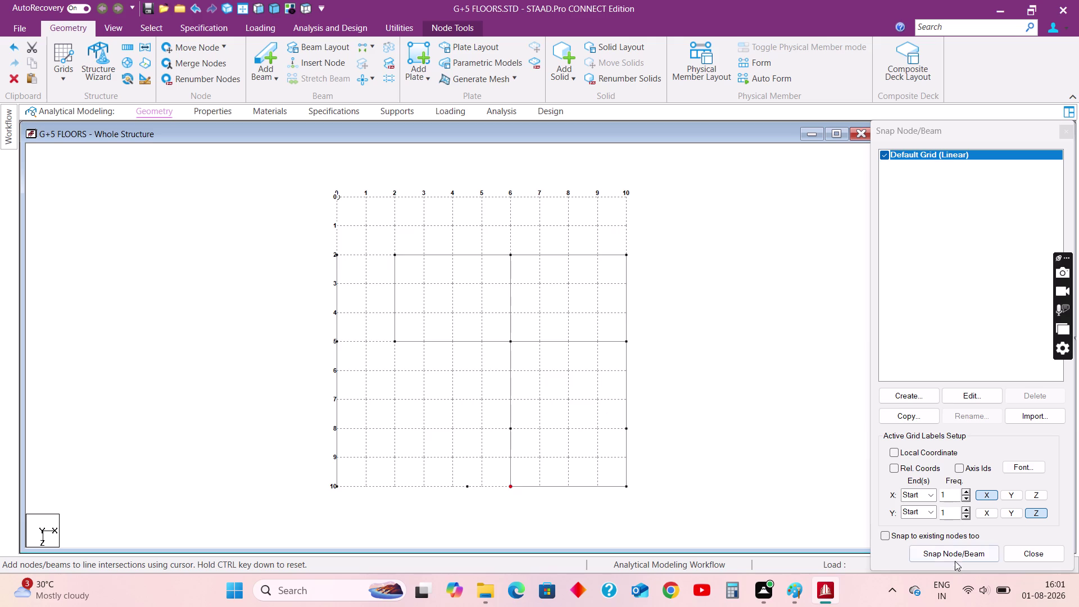
Make further snap-grid node picks around rows 2 and 5 and the bottom row.
click(957, 557)
click(333, 255)
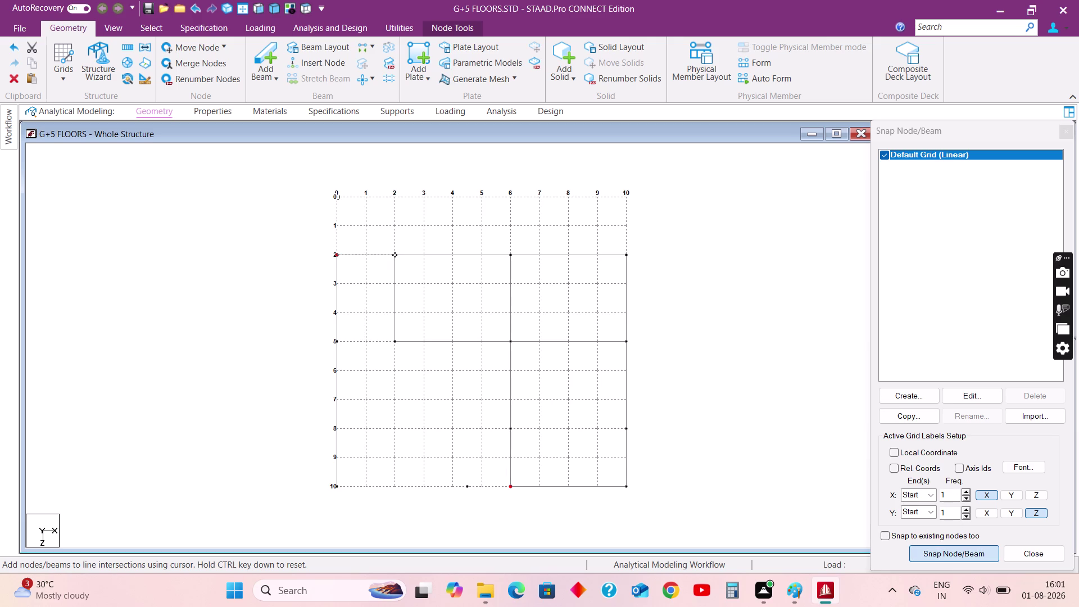
click(400, 257)
key(Escape)
click(966, 555)
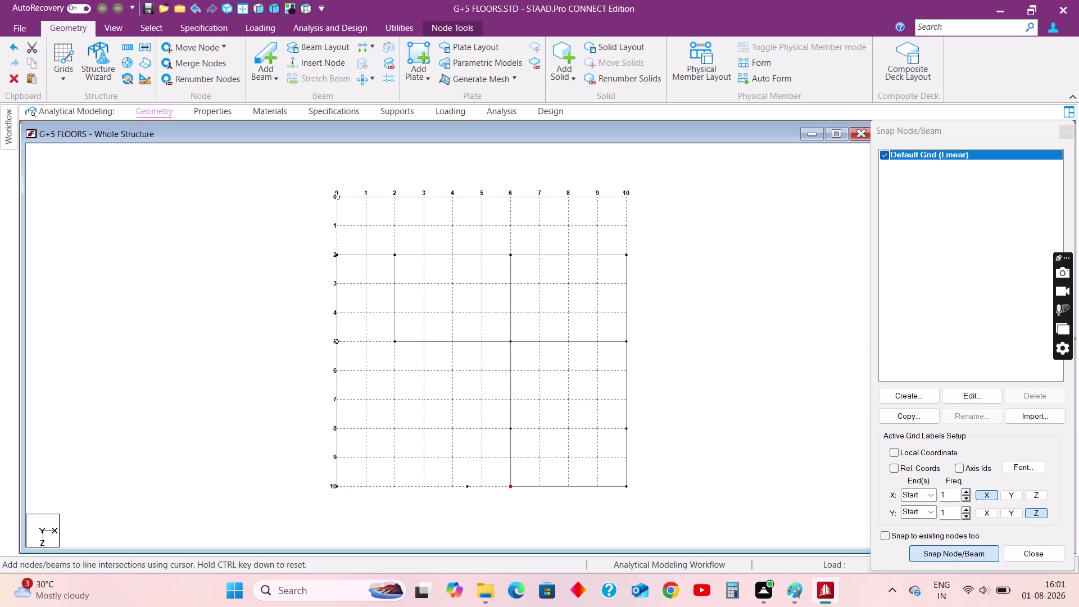
click(339, 342)
click(395, 341)
key(Escape)
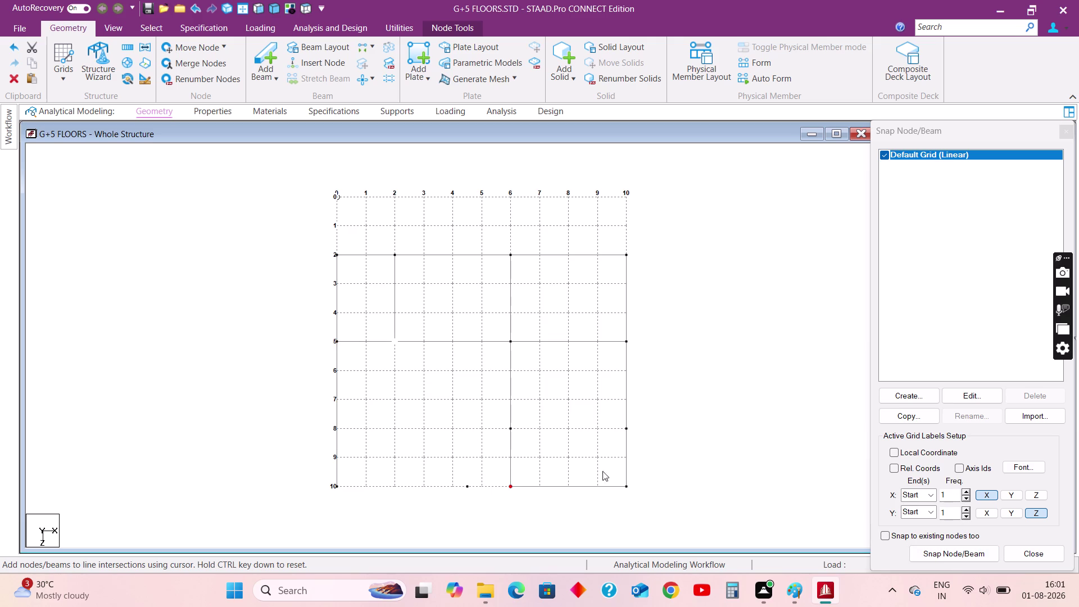
click(946, 555)
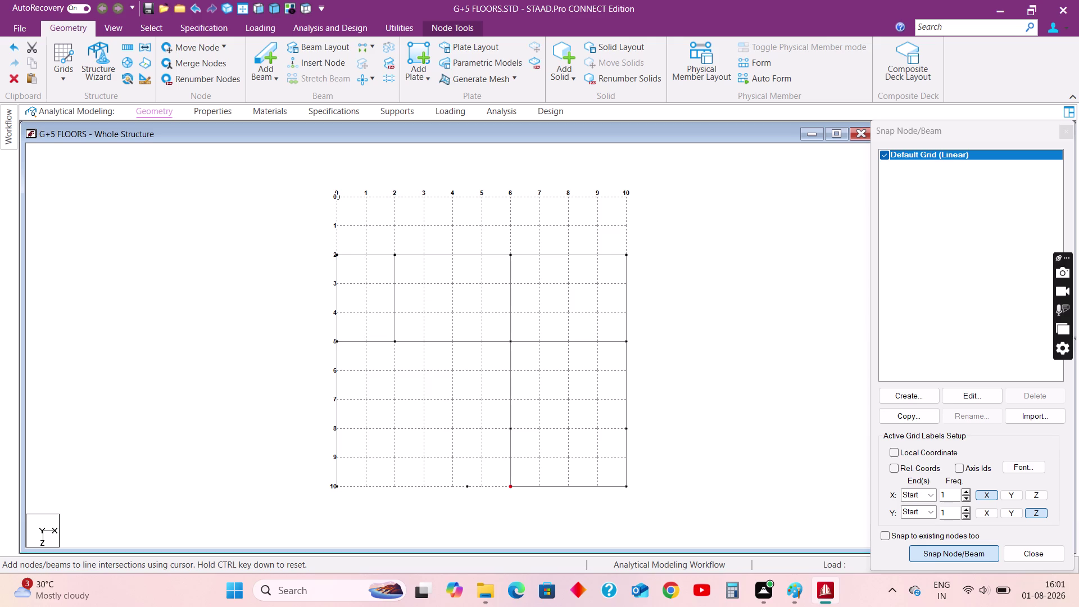
click(336, 487)
key(Escape)
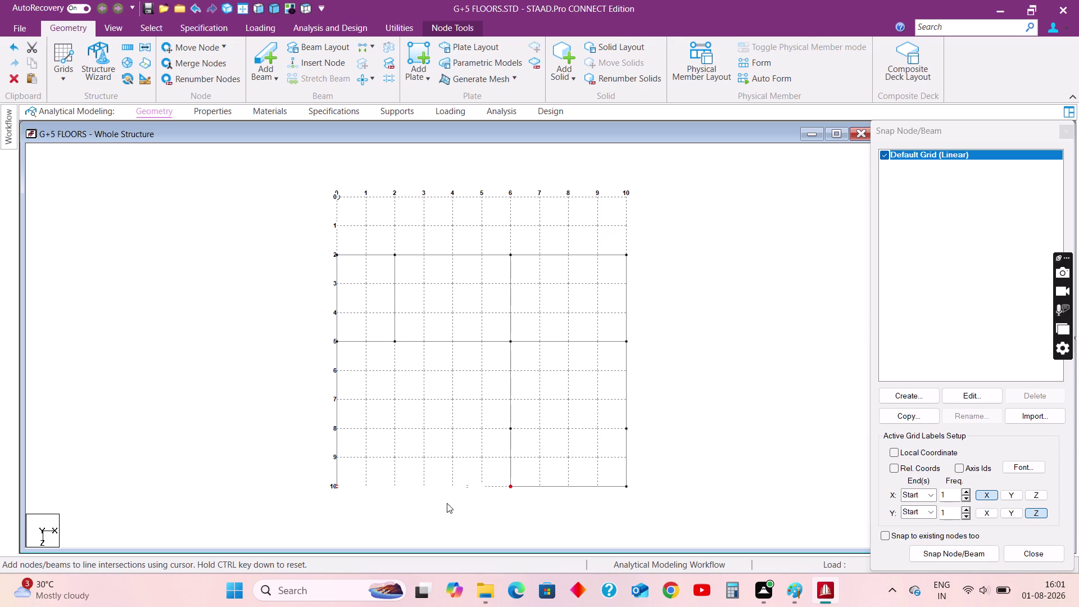
Activate Add Beam and pick nodes along the bottom row, then cancel.
click(273, 58)
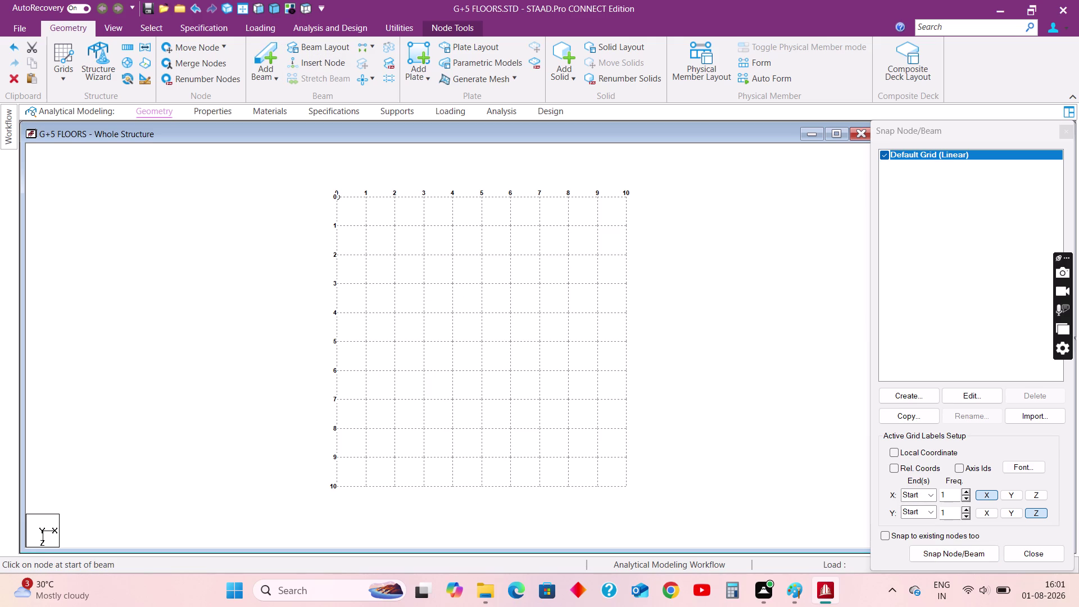
click(467, 487)
click(336, 485)
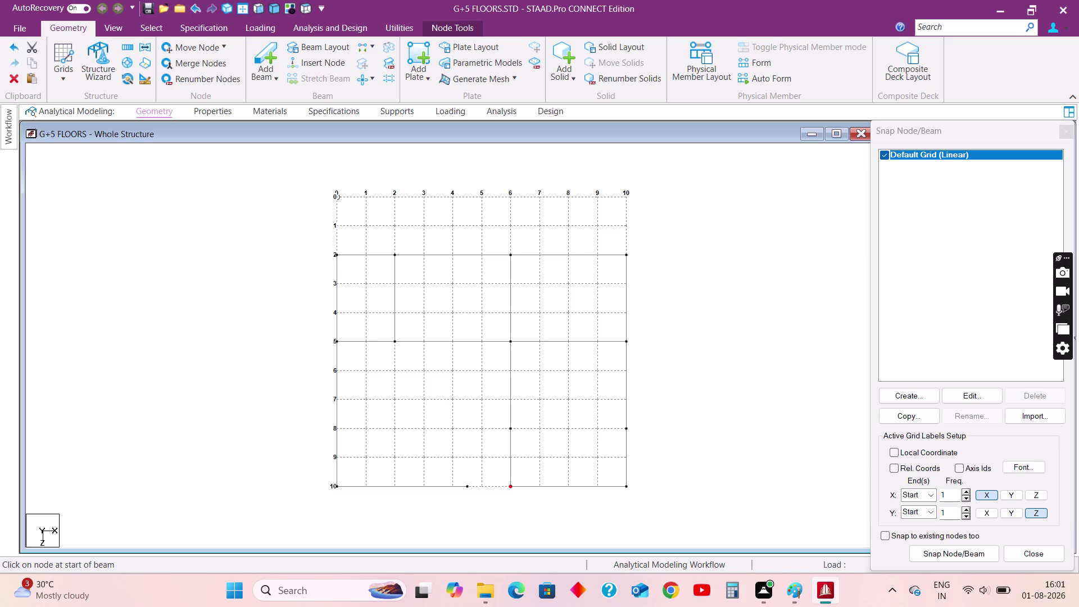
click(511, 487)
click(468, 486)
key(Escape)
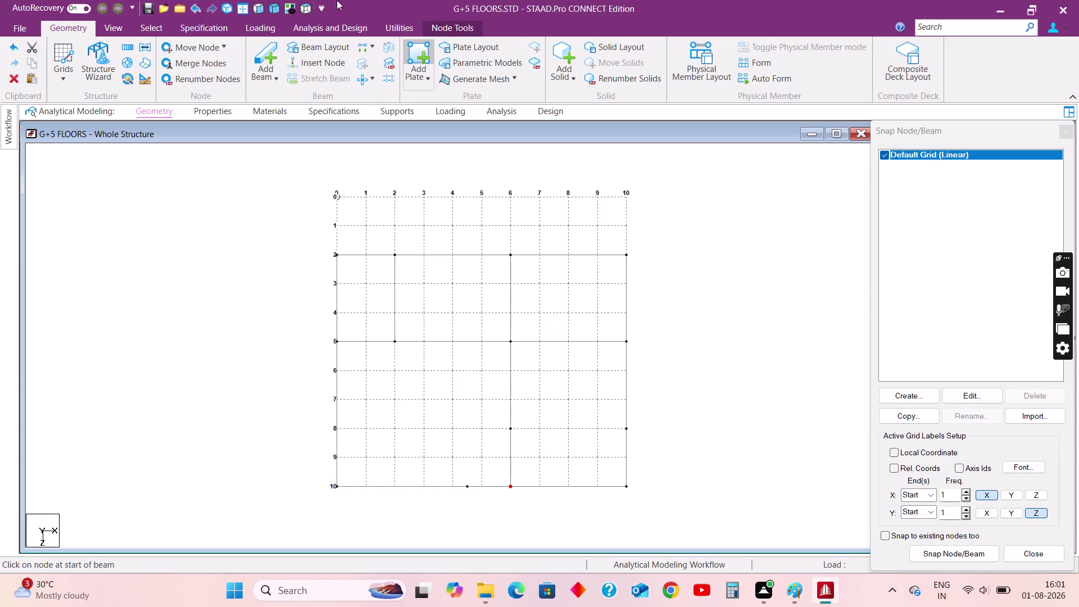
Draw the grid line 8 beam using Add Beam's Perpendicular Intersection option.
click(266, 77)
click(298, 113)
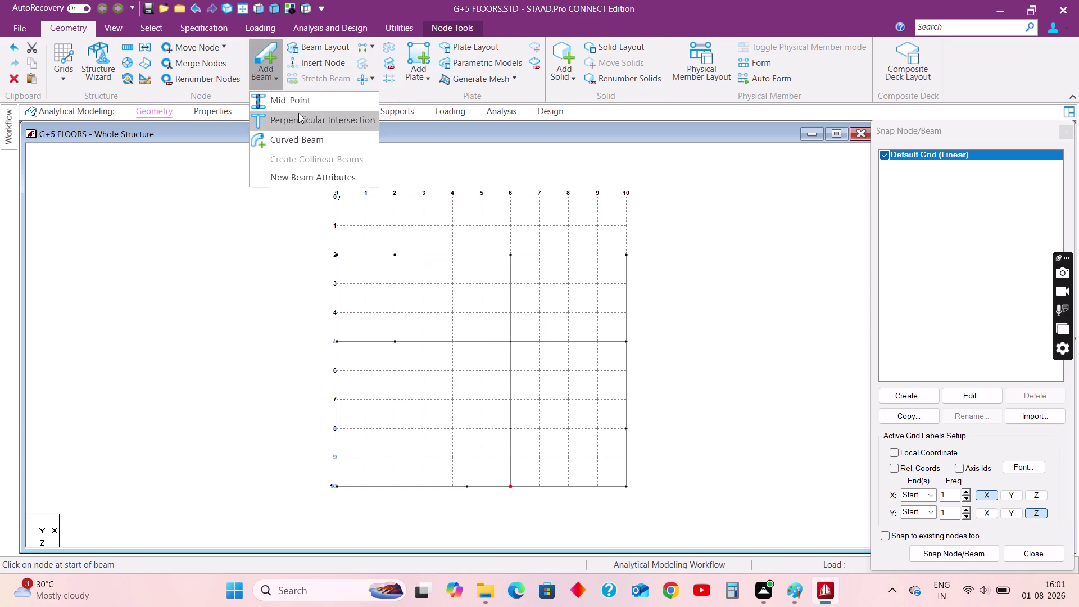
click(510, 428)
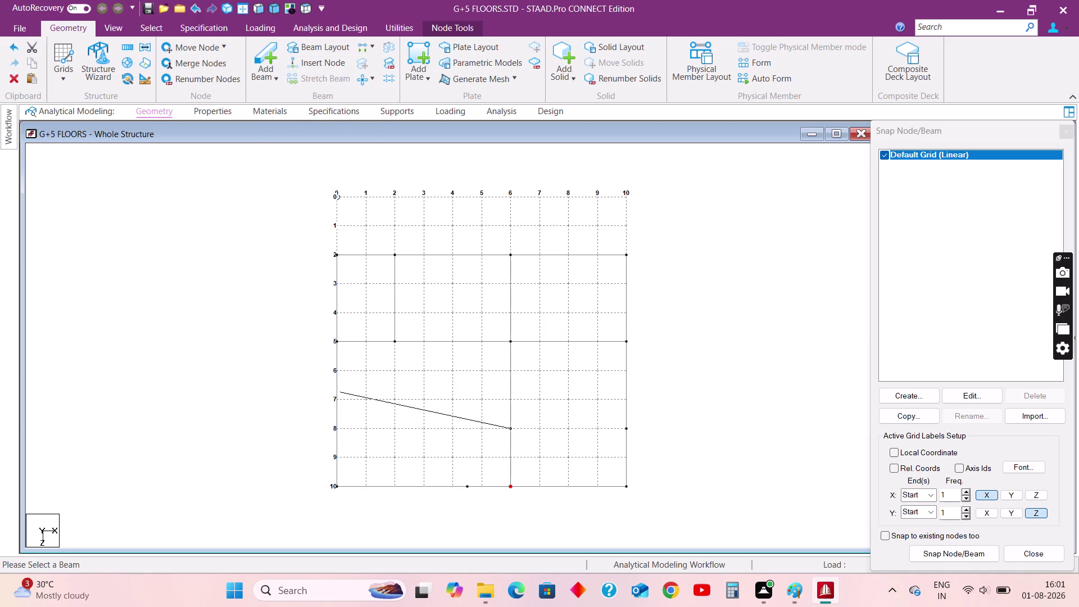
click(335, 392)
click(798, 588)
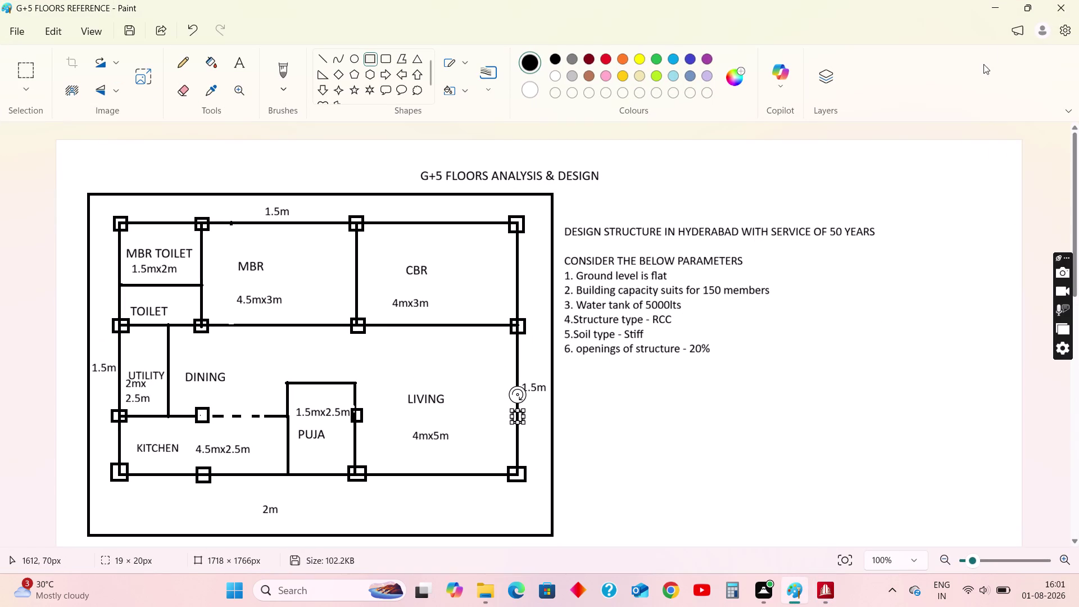
Compare the Paint floor plan with the STAAD model, then try Insert Node with no node selected.
click(994, 5)
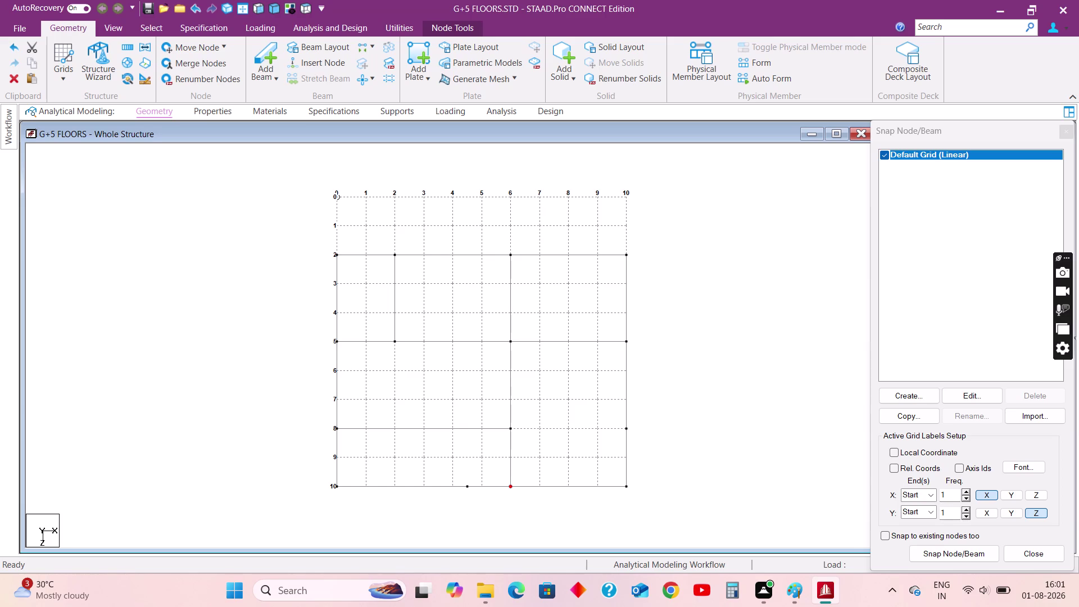
click(793, 592)
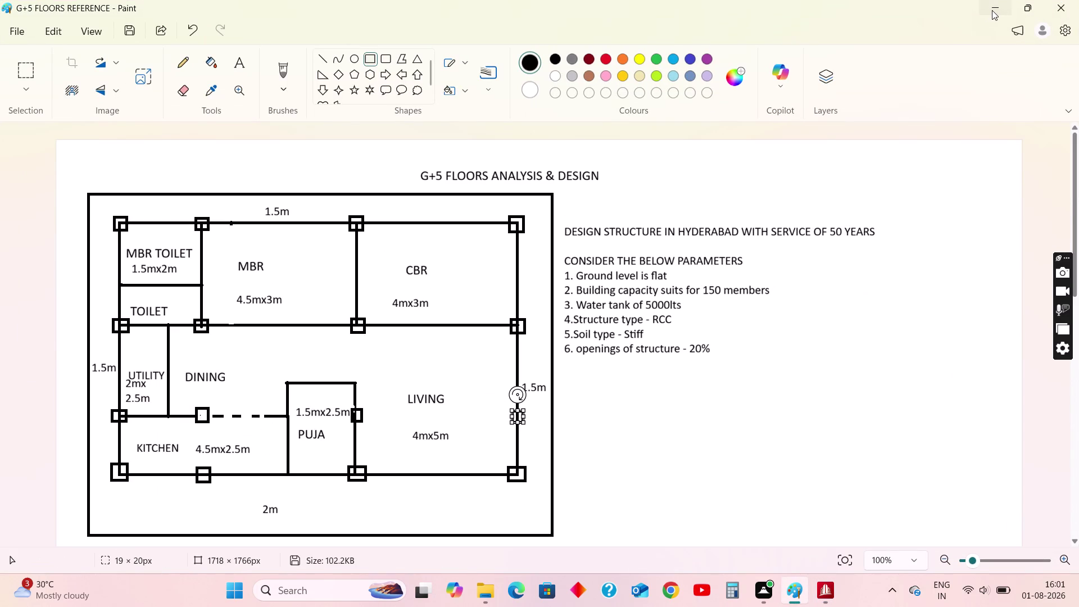
click(992, 10)
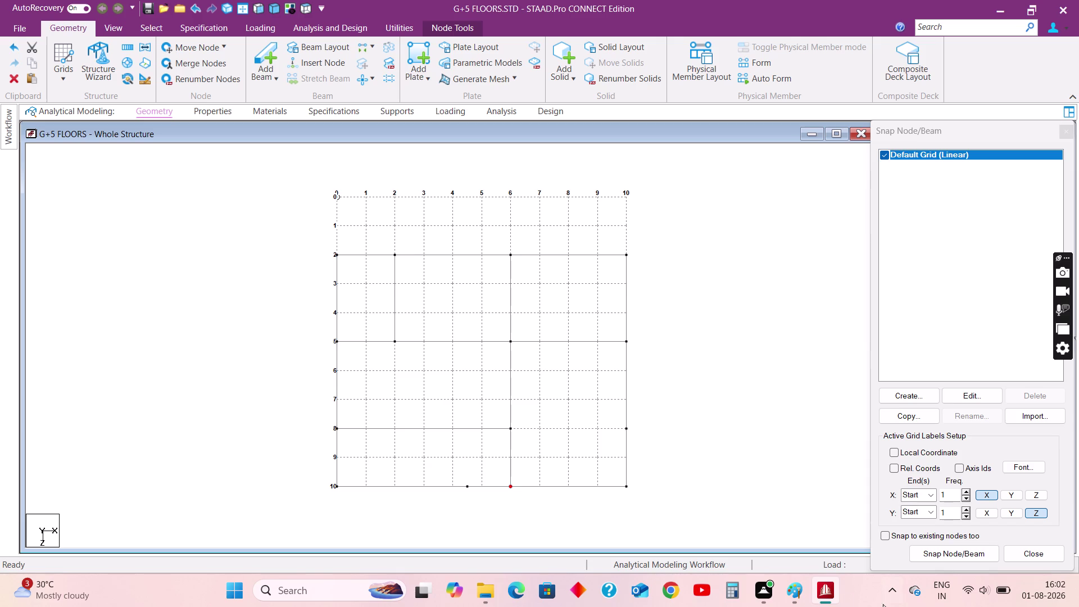
click(794, 592)
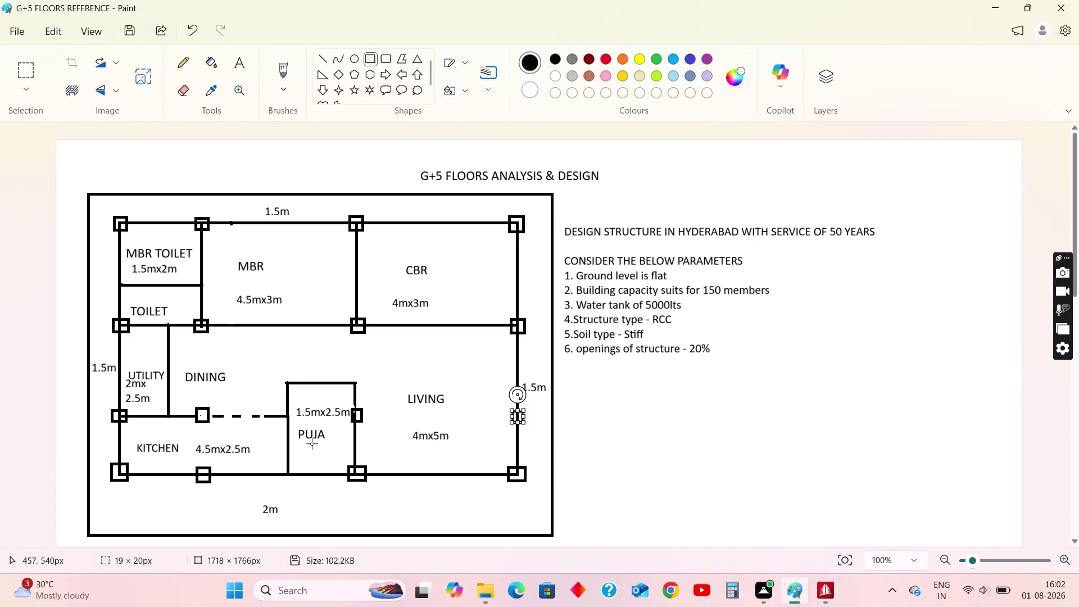
click(987, 4)
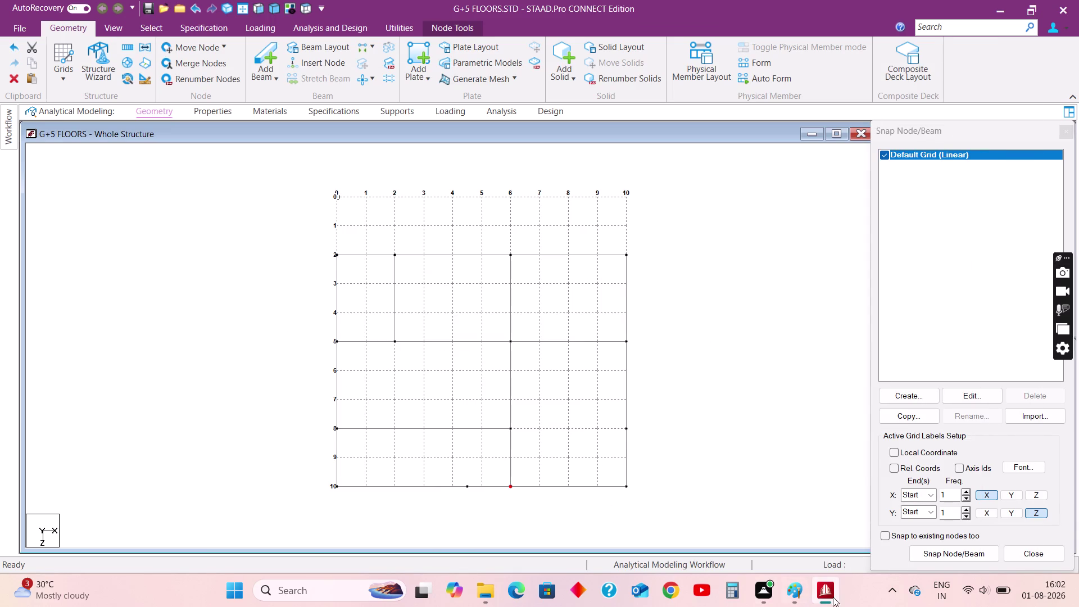
click(795, 587)
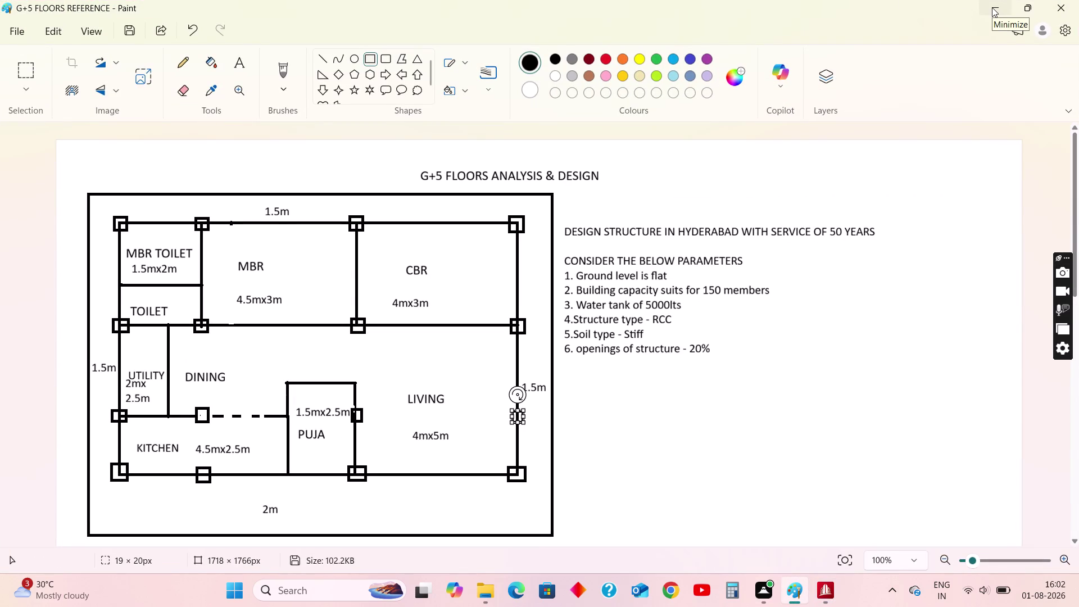
click(992, 8)
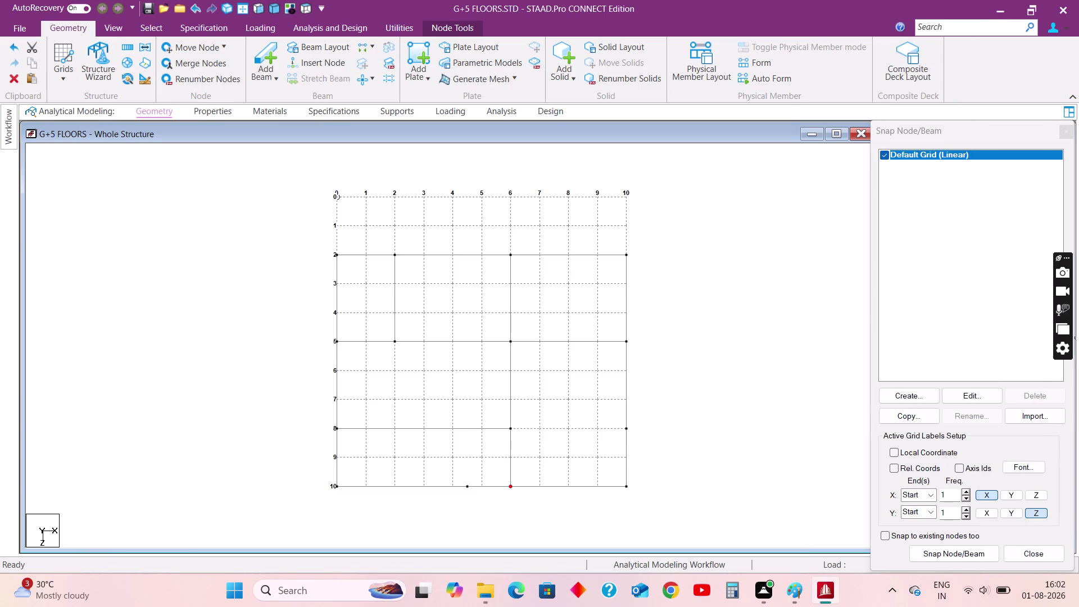
click(432, 489)
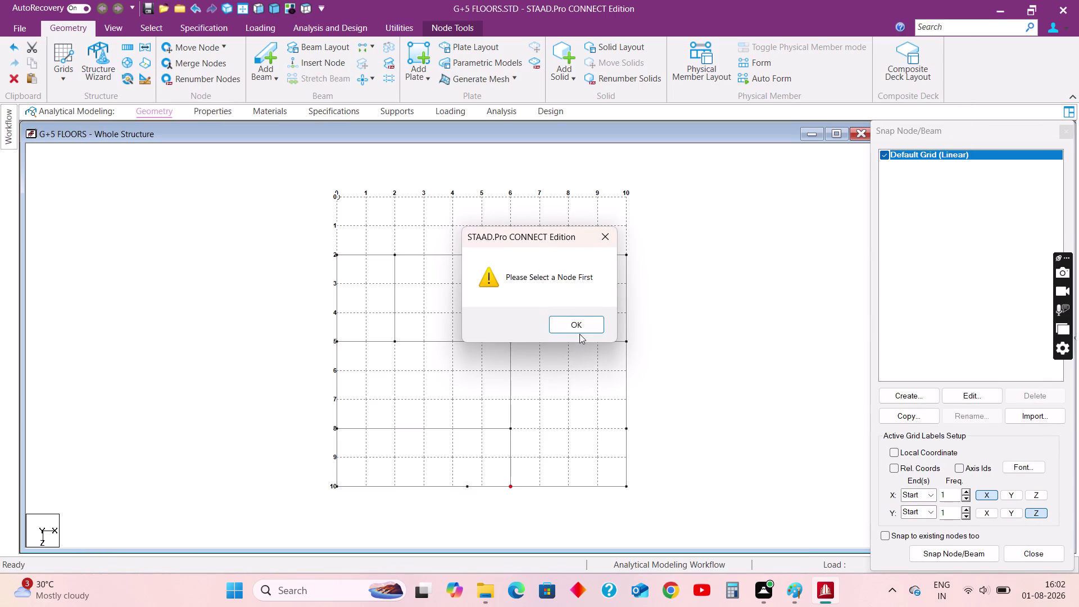
Dismiss the node warning and select both beam pieces on grid line 10.
click(580, 327)
key(Escape)
click(492, 487)
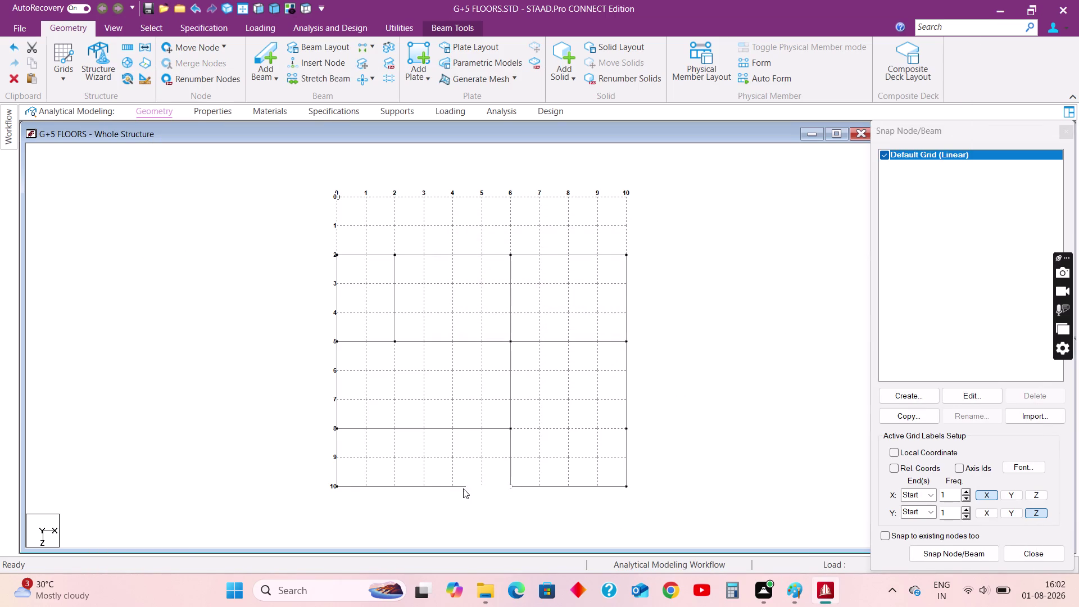
click(425, 487)
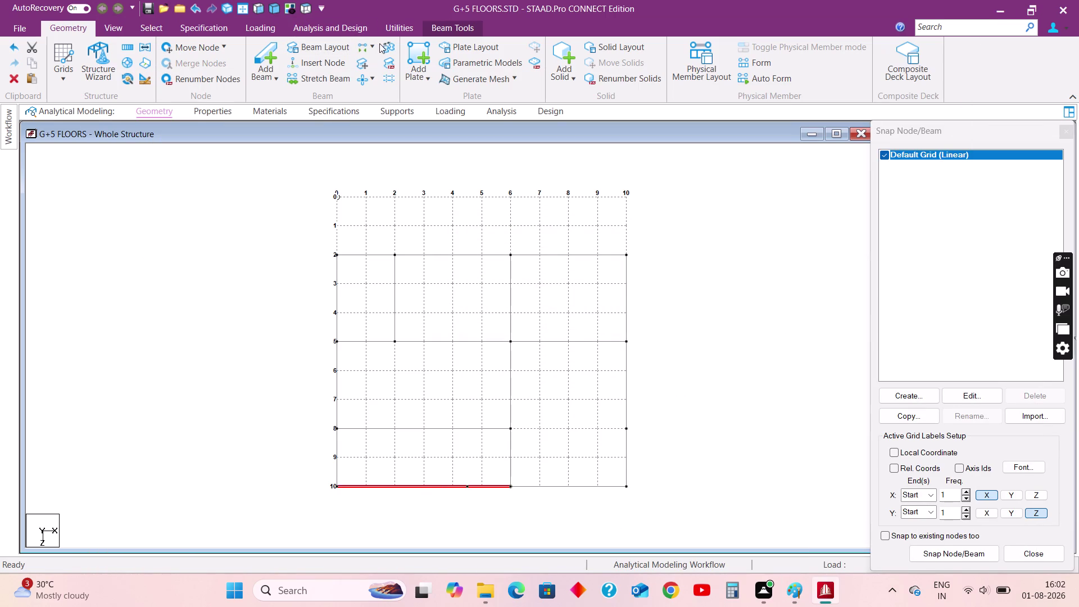
Run Merge Selected Beams on the two pieces and close it without merging.
click(388, 46)
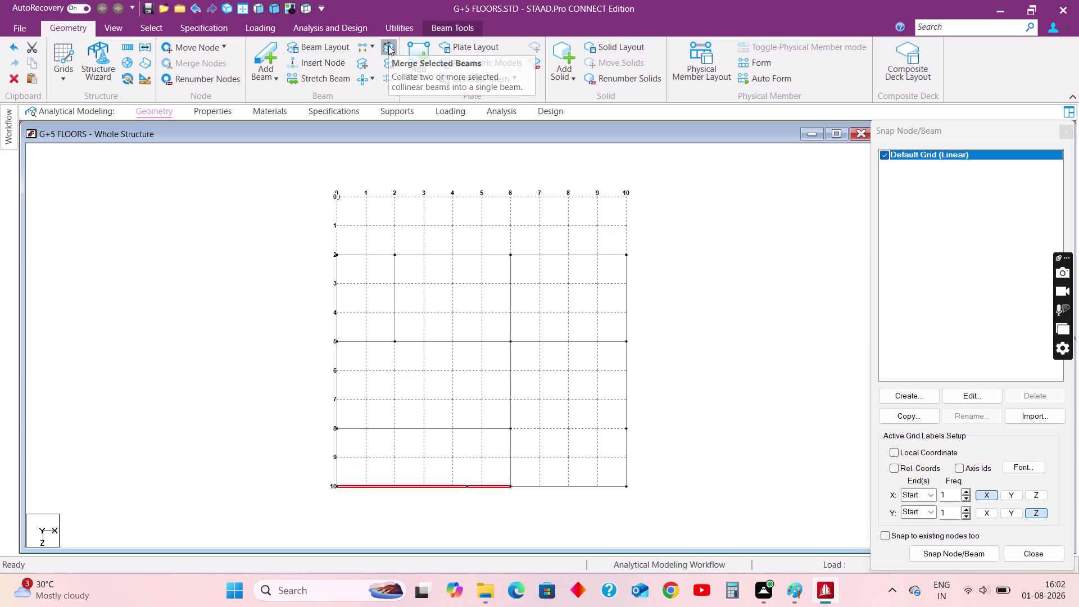
click(595, 187)
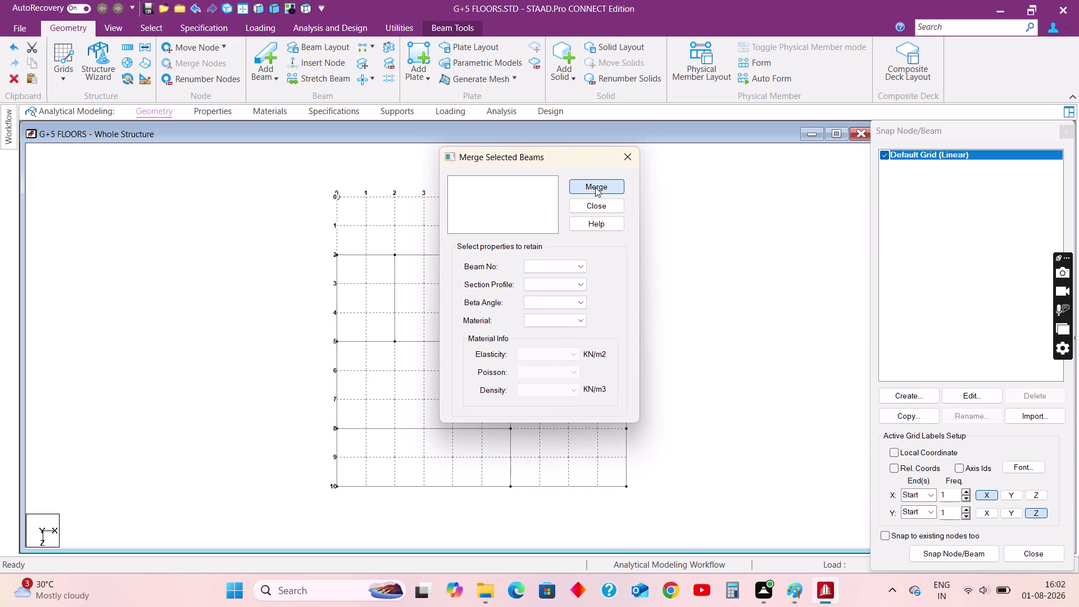
click(735, 393)
click(621, 161)
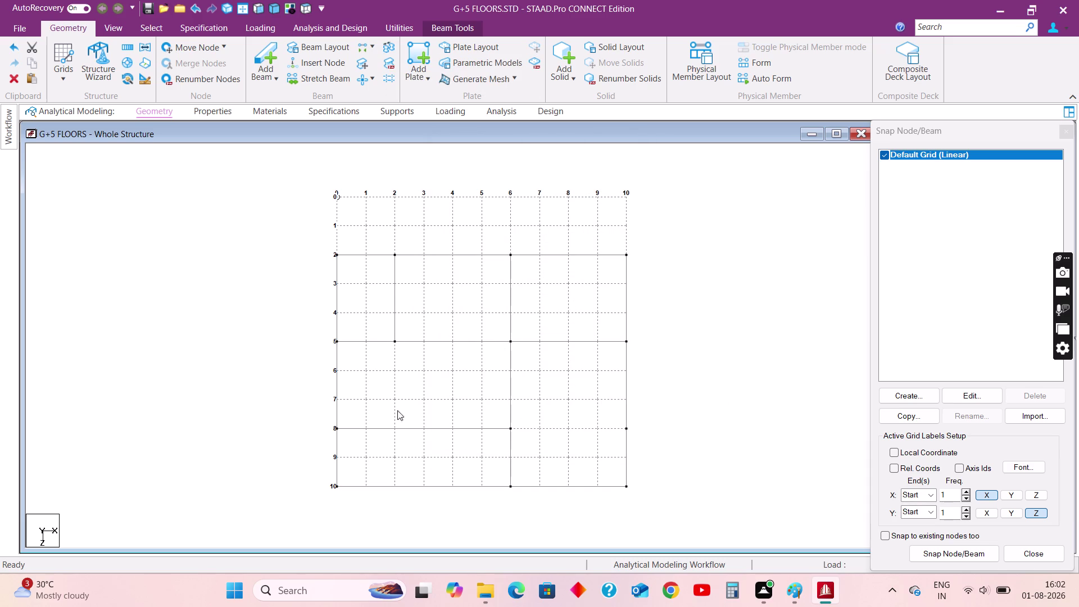
click(402, 429)
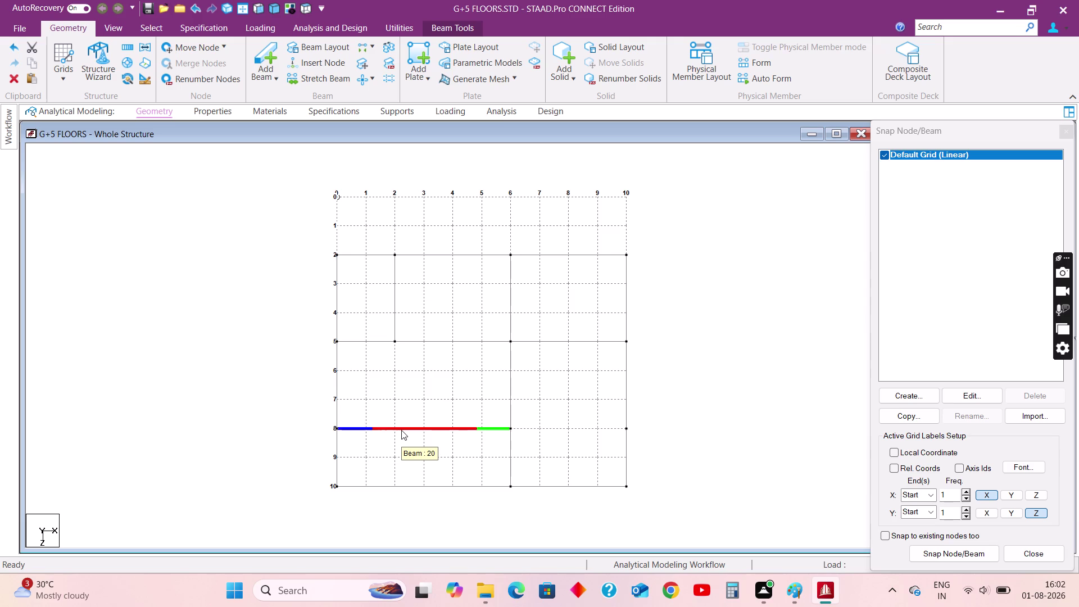
right_click(404, 429)
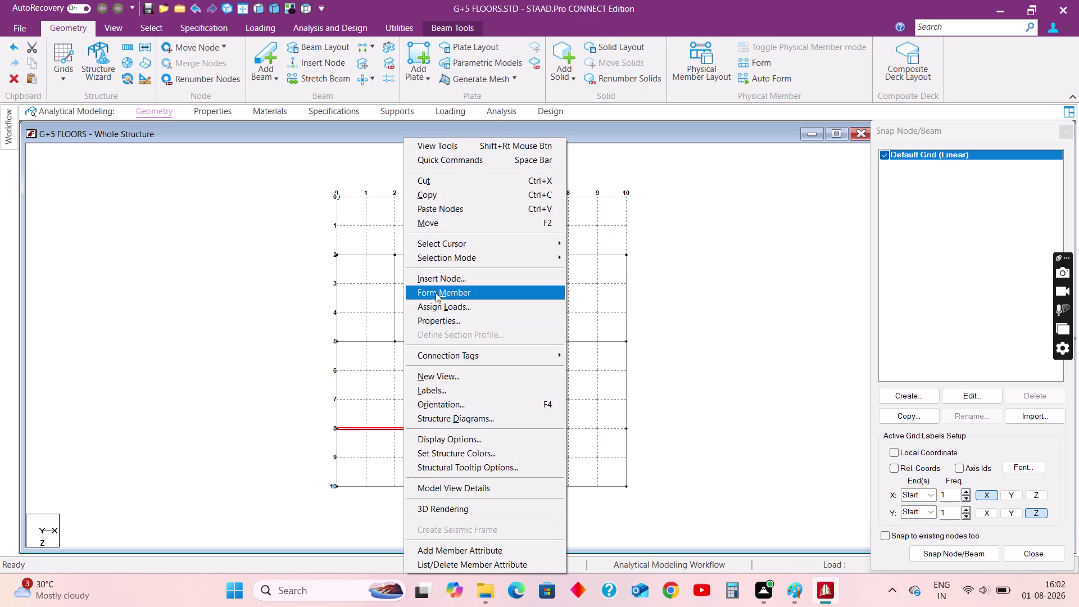
Insert a node 2 m along beam 20, then undo it.
click(442, 279)
drag(476, 342, 467, 334)
drag(469, 333, 458, 329)
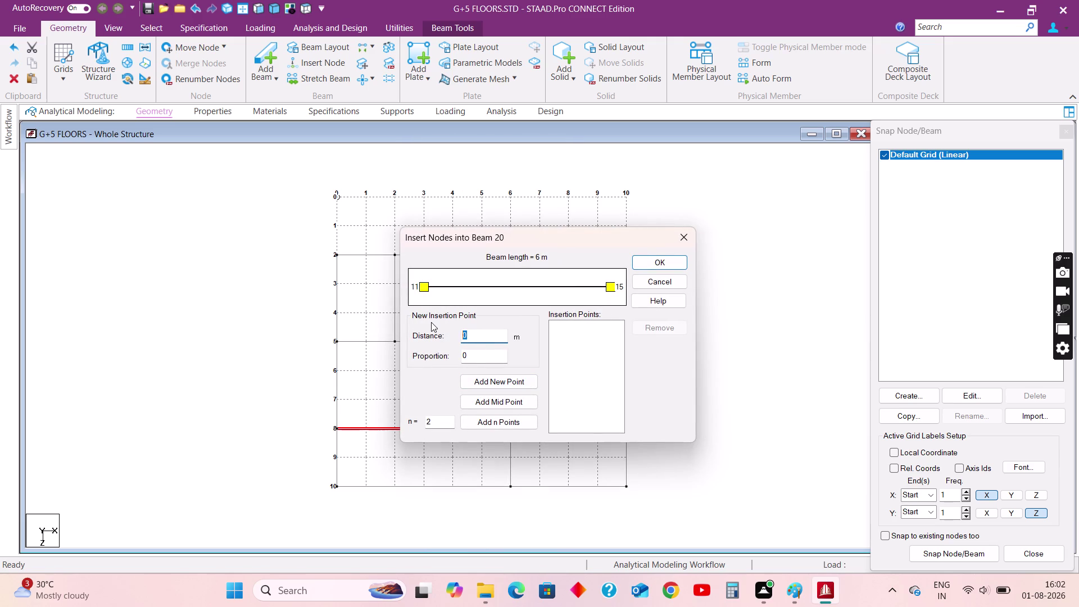
key(2)
click(516, 382)
click(649, 264)
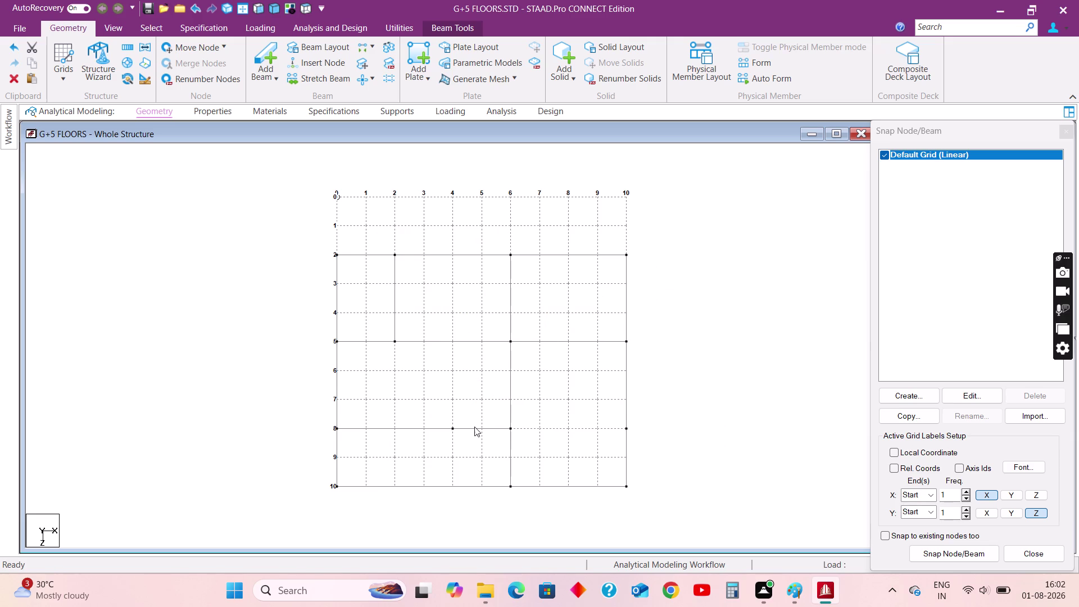
key(ctrl+z)
key(ctrl+z)
click(708, 392)
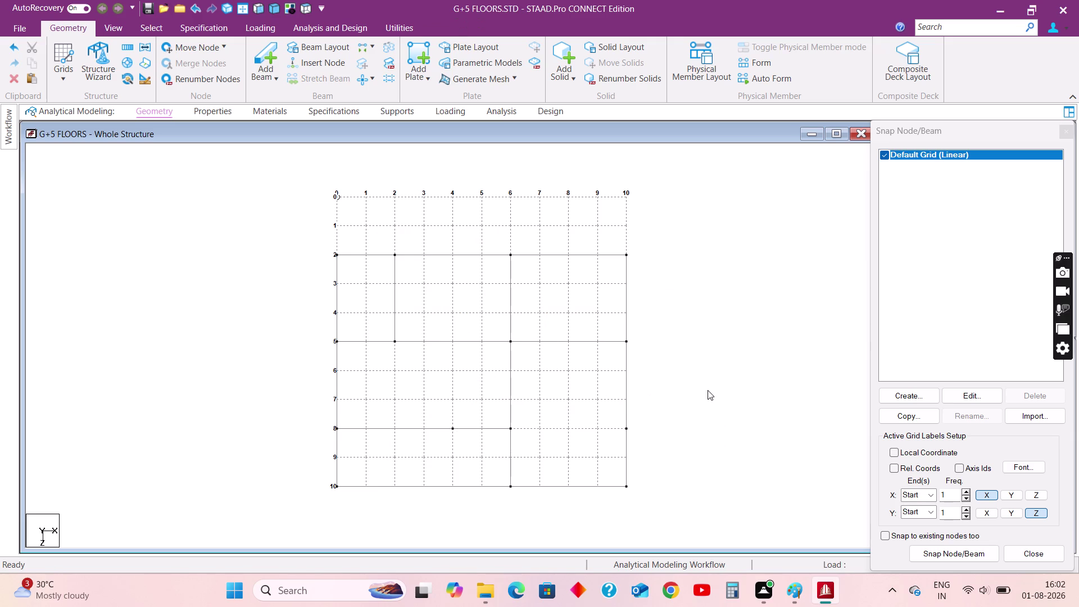
key(ctrl+z)
Insert a node 4 m along beam 20 on grid line 8.
click(469, 426)
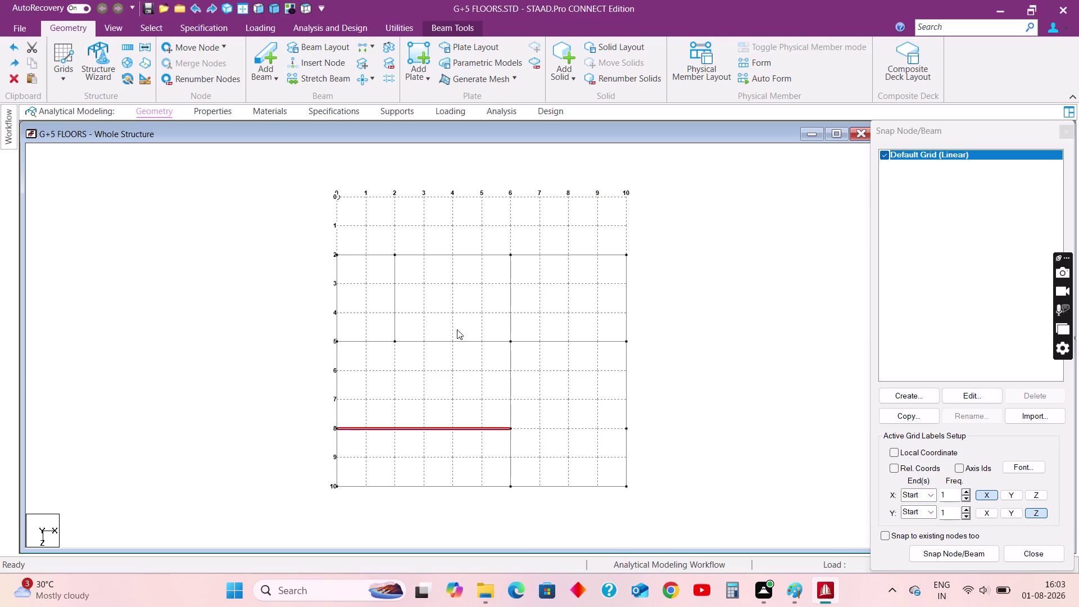
right_click(464, 398)
click(510, 281)
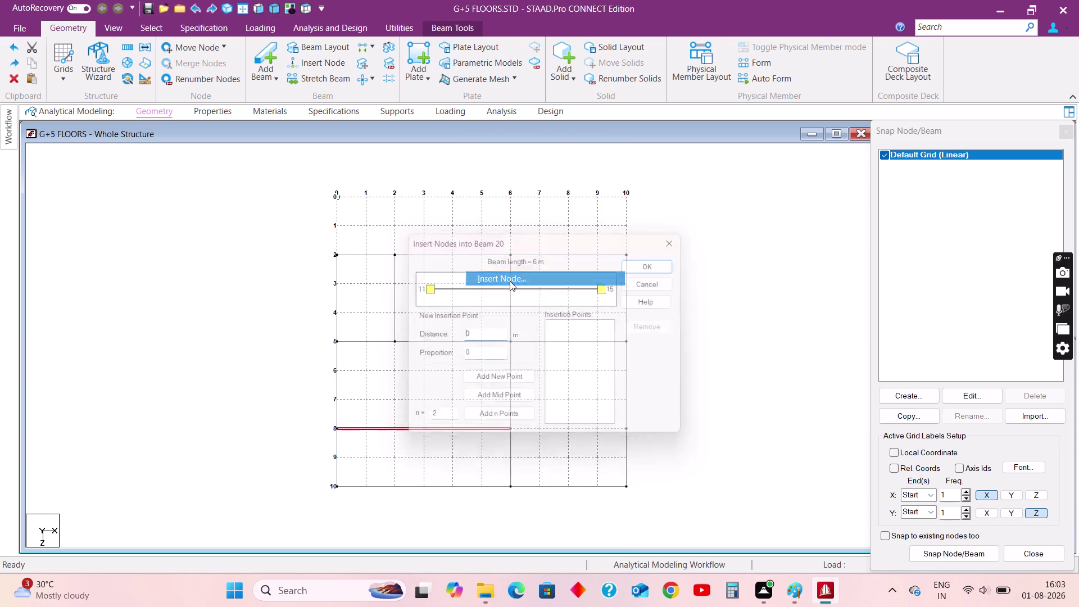
drag(482, 336, 432, 330)
key(4)
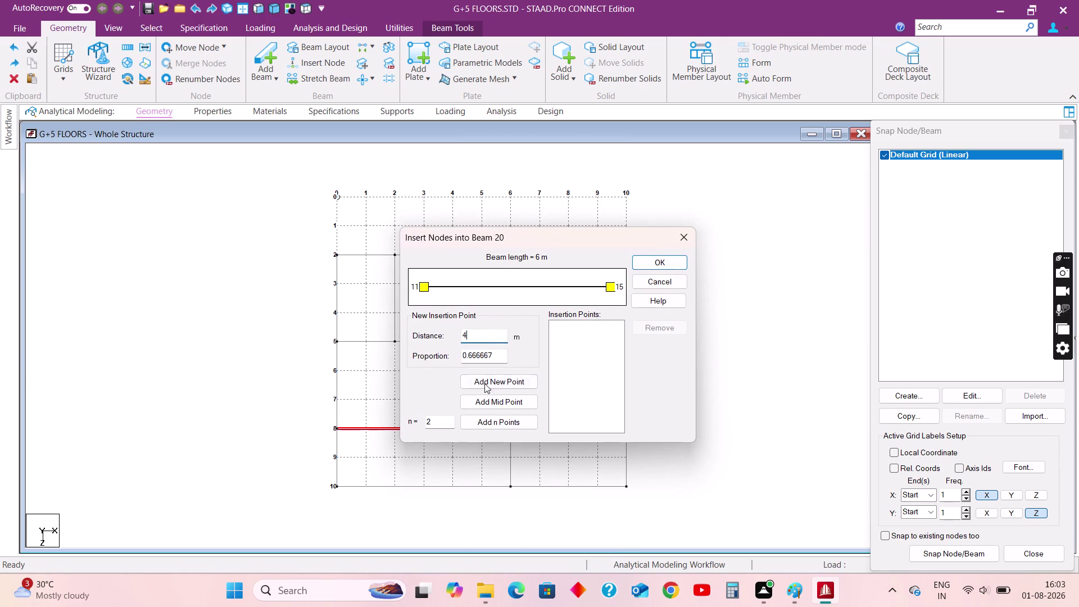
click(505, 382)
click(647, 262)
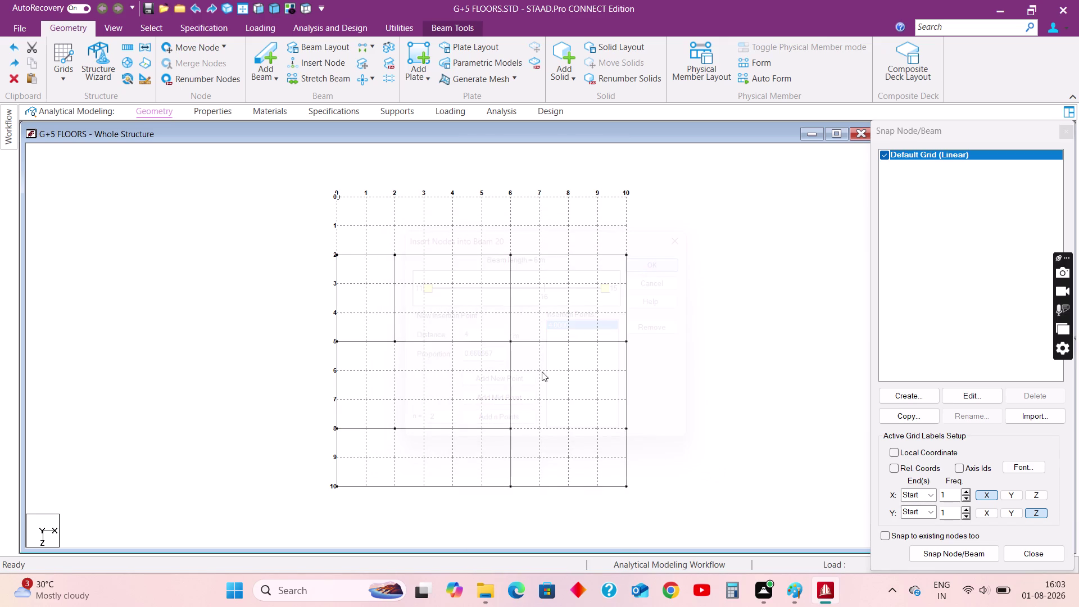
Insert a node 4 m along beam 17, the 6 m bottom-edge beam, and clear the selection.
click(413, 486)
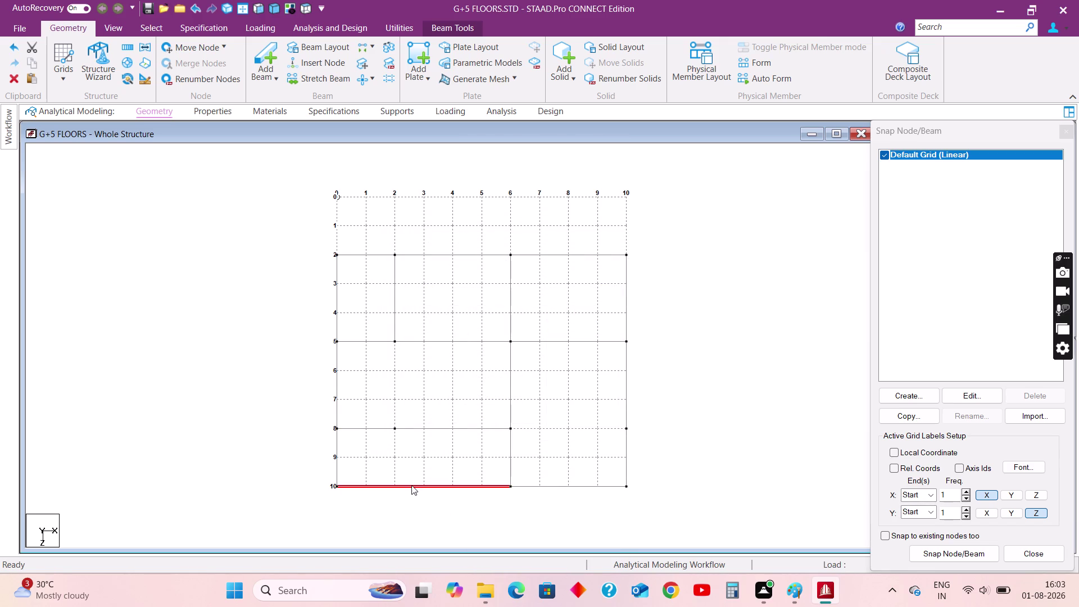
right_click(430, 481)
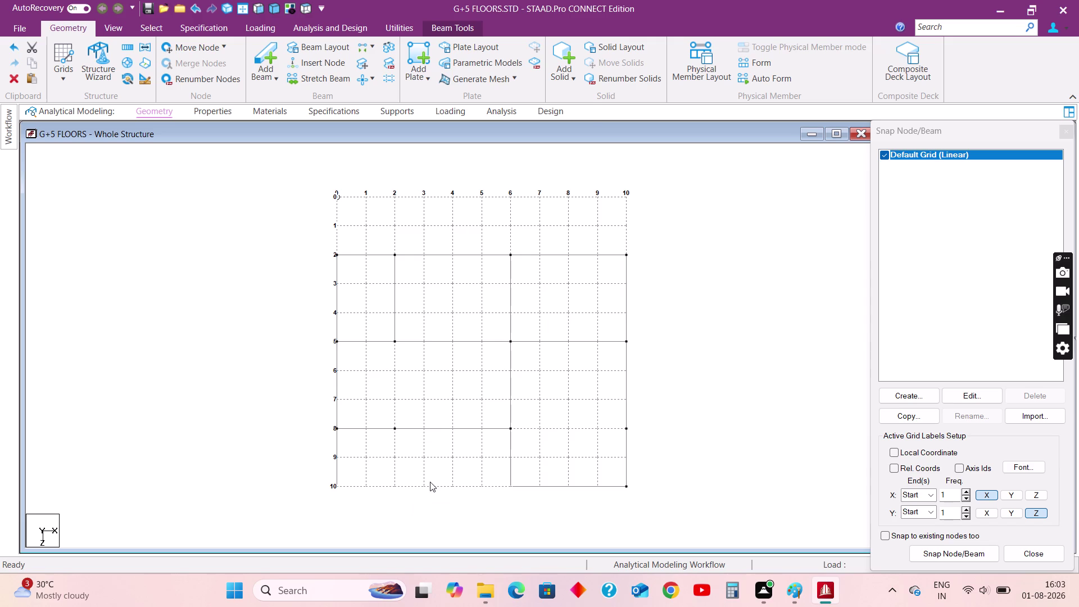
click(495, 189)
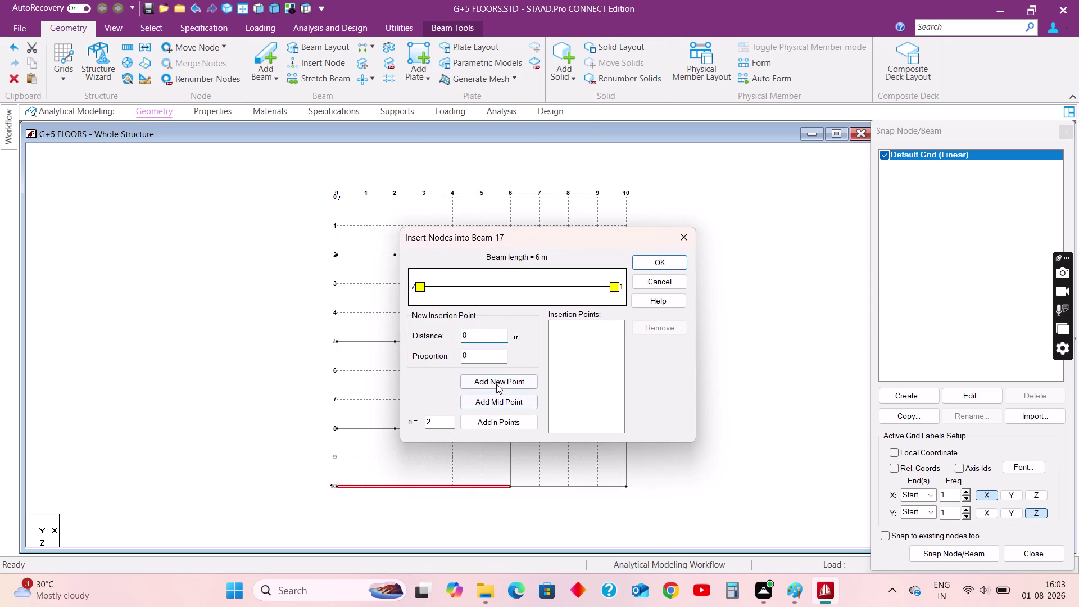
drag(479, 333, 458, 335)
key(4)
click(497, 384)
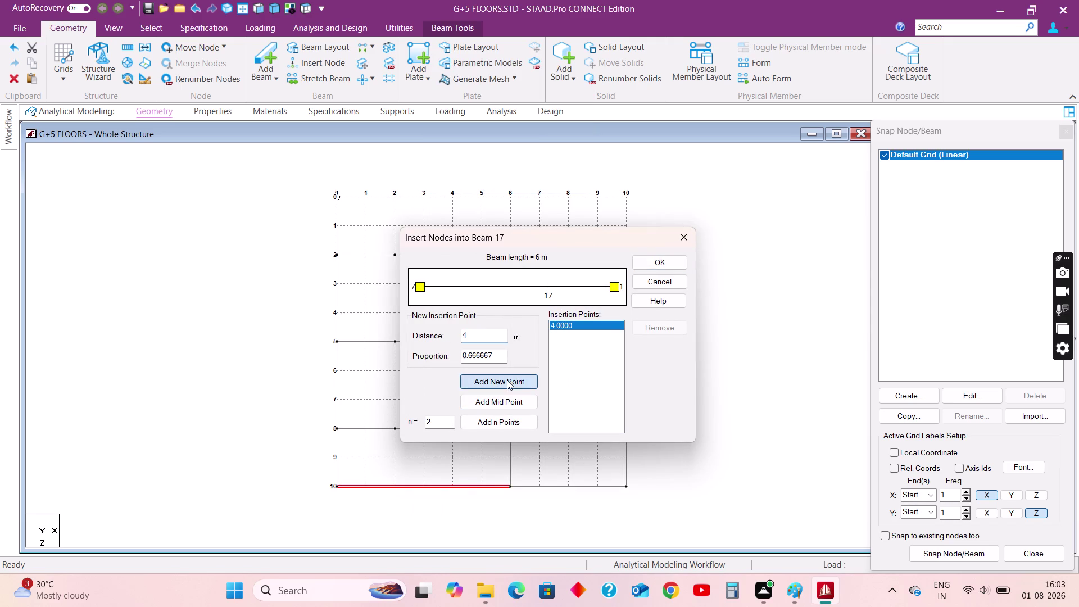
click(657, 265)
click(700, 373)
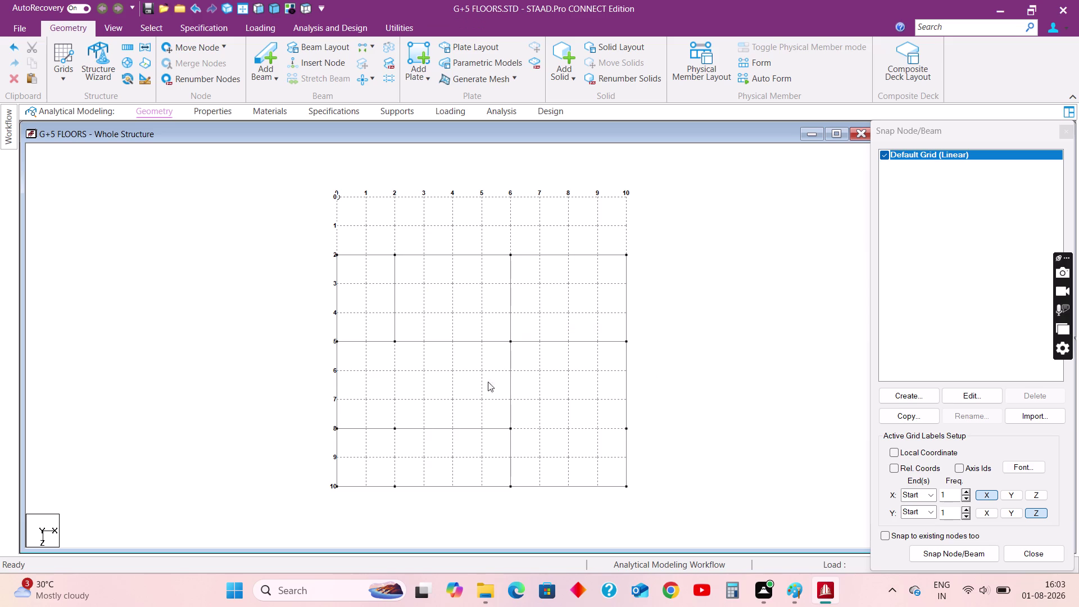
Add a beam joining nodes 14 and 16, checking it against the Paint floor plan.
click(258, 53)
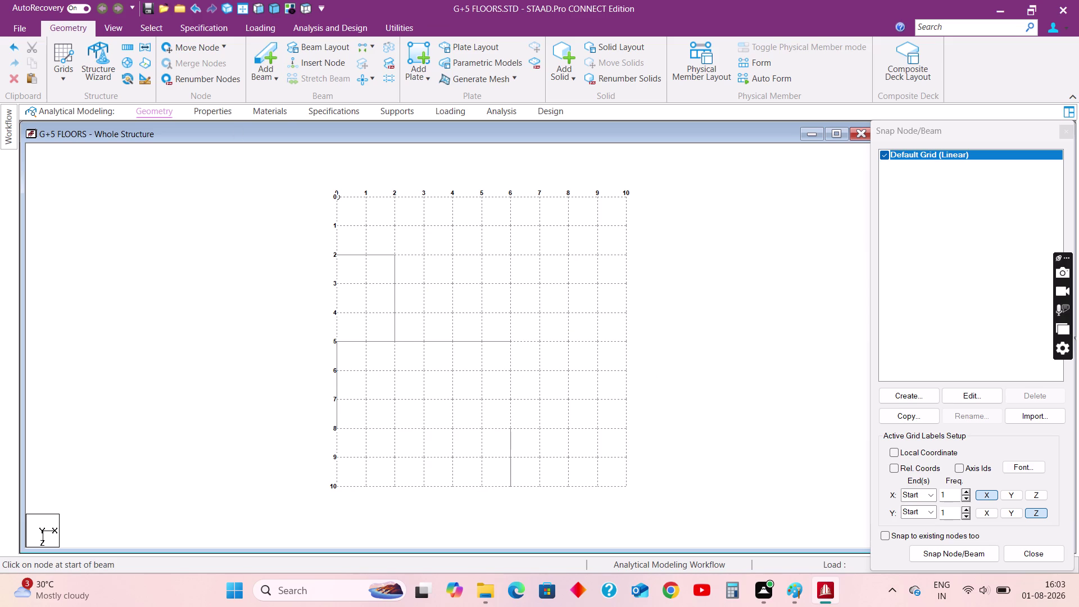
click(395, 339)
click(395, 427)
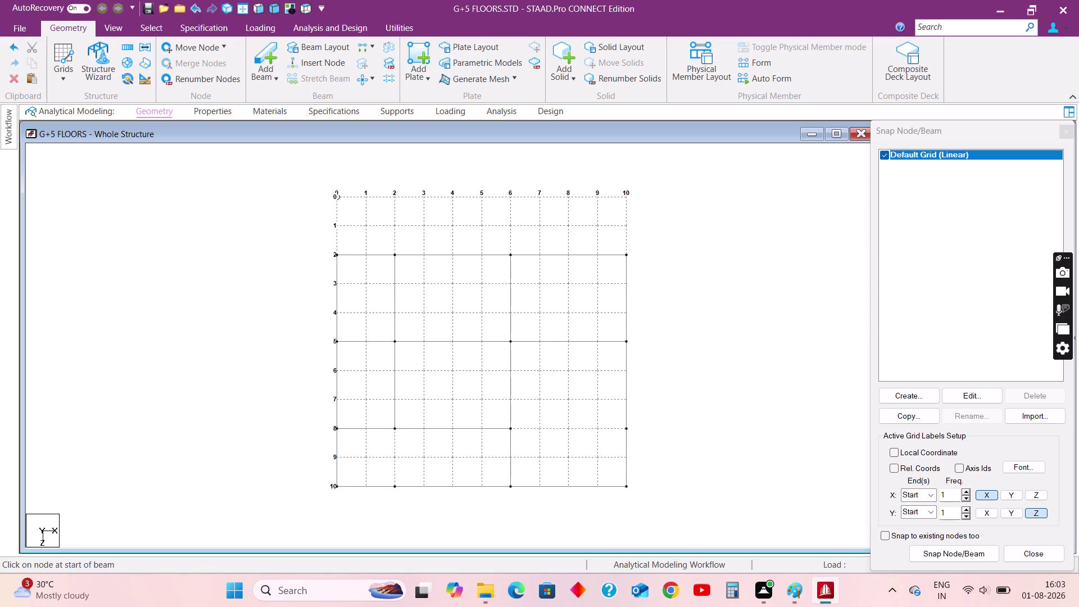
click(792, 591)
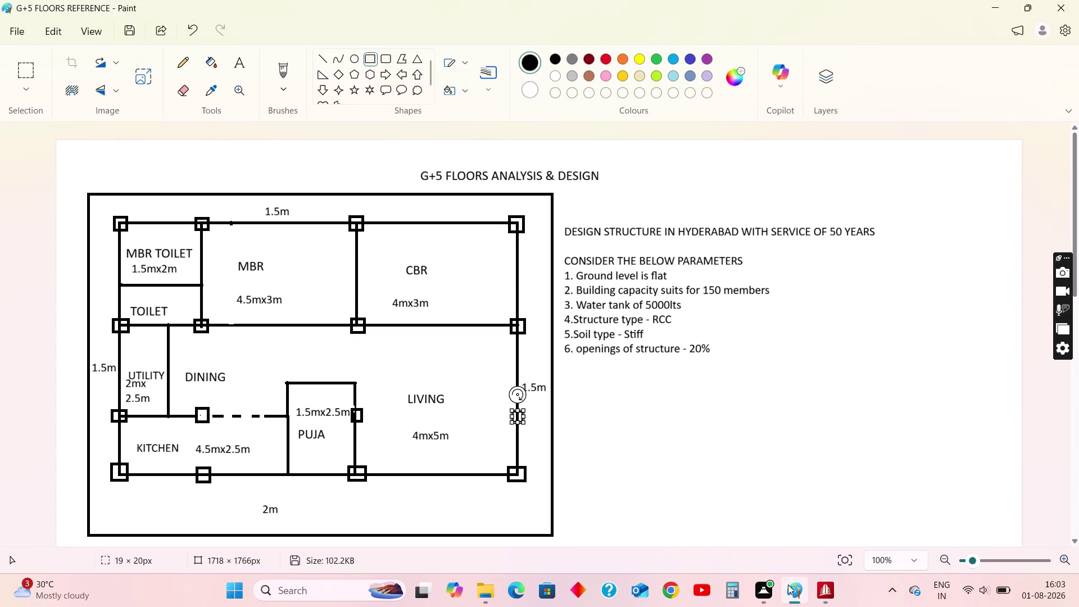
click(995, 4)
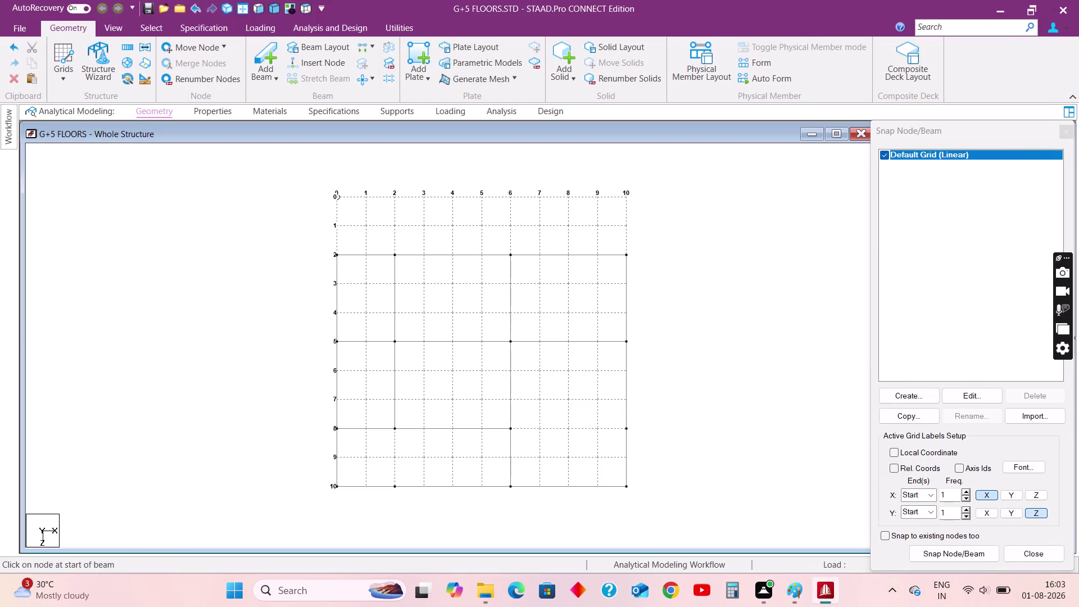
click(397, 428)
click(394, 486)
click(512, 428)
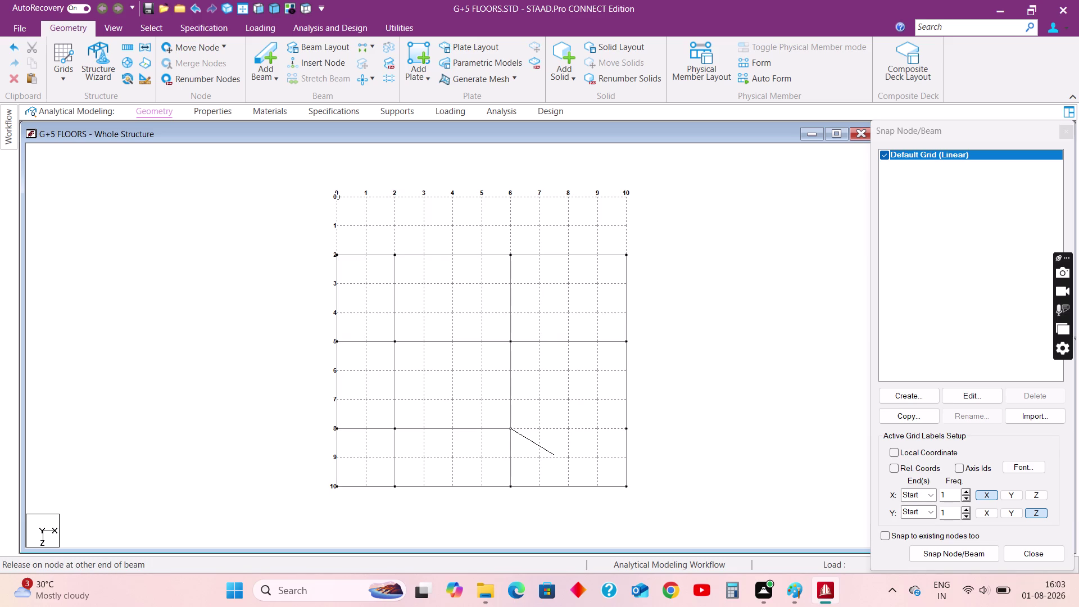
key(Escape)
Delete beam 18 and confirm the deletion.
click(394, 458)
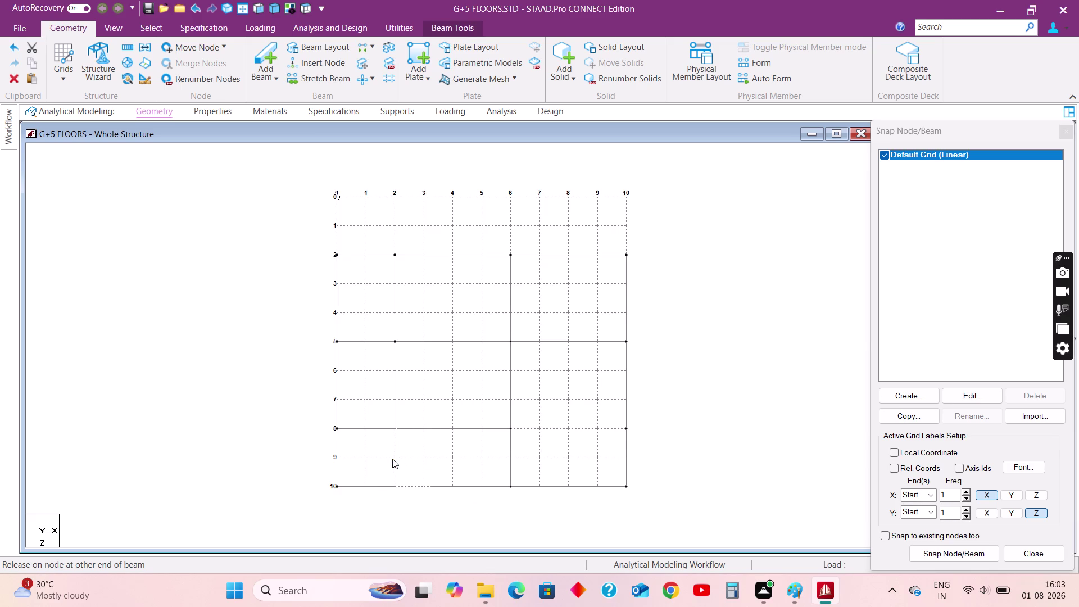
key(Delete)
key(Return)
click(666, 418)
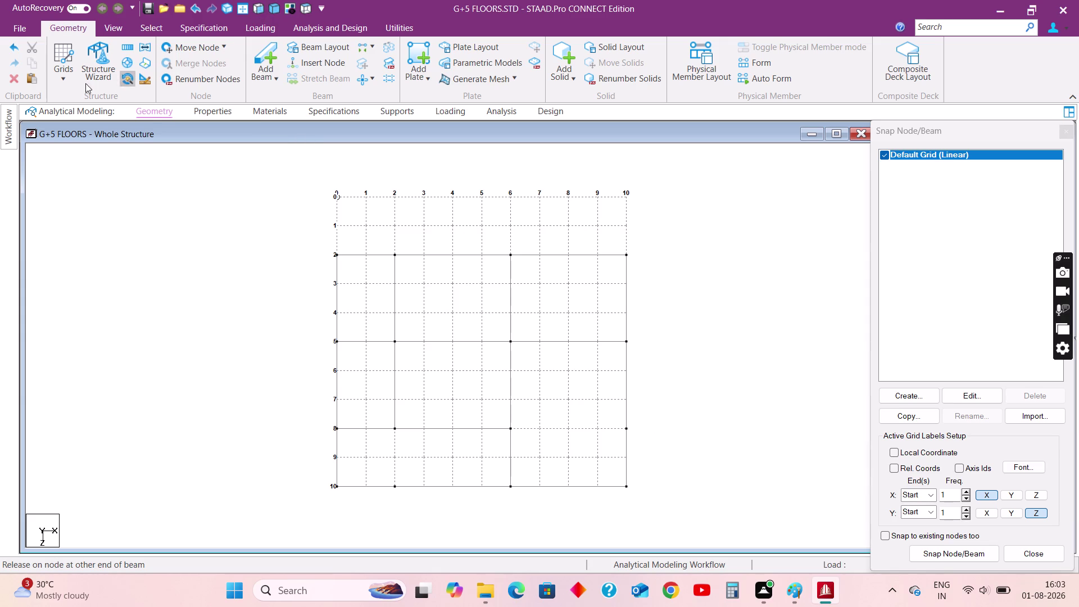
Replace the Snap Node/Beam grid with the Nodes and Beams tables.
click(72, 84)
click(79, 106)
click(215, 362)
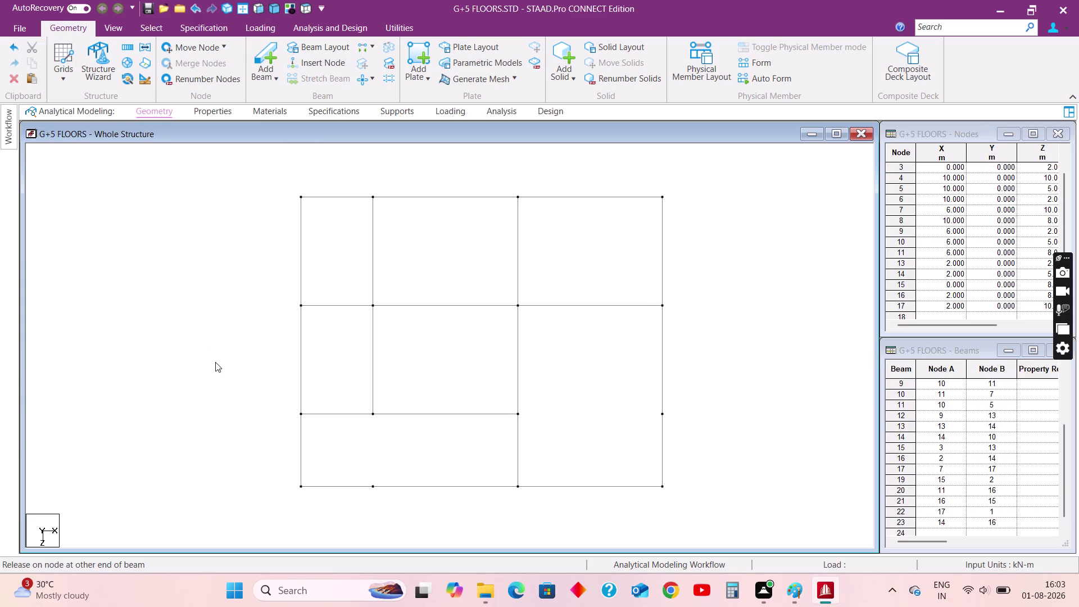
Select every floor-plan beam and switch to an isometric view.
click(215, 362)
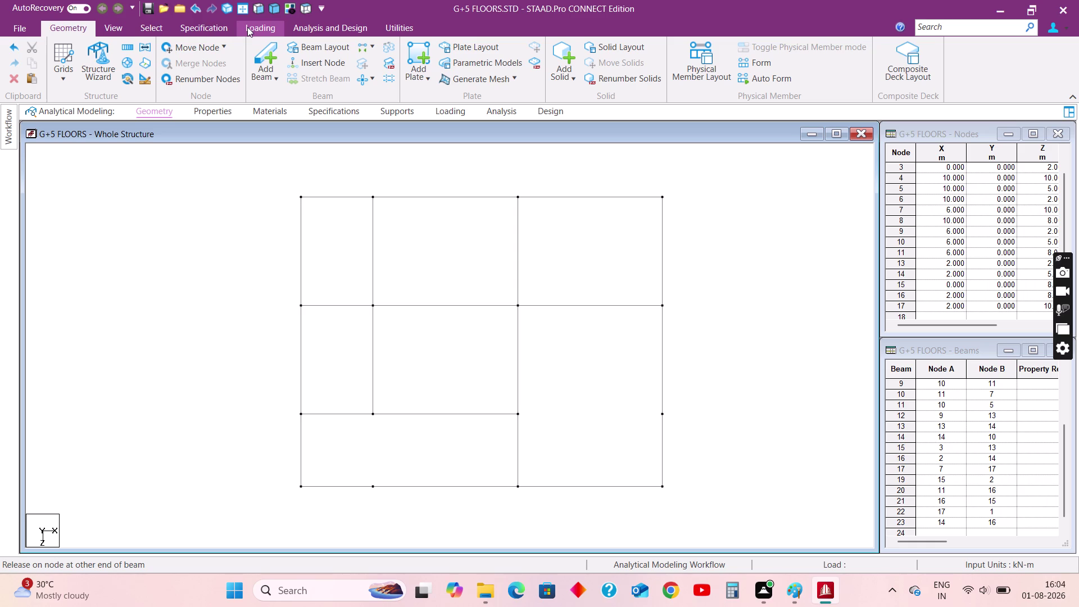
drag(234, 167, 726, 527)
click(272, 6)
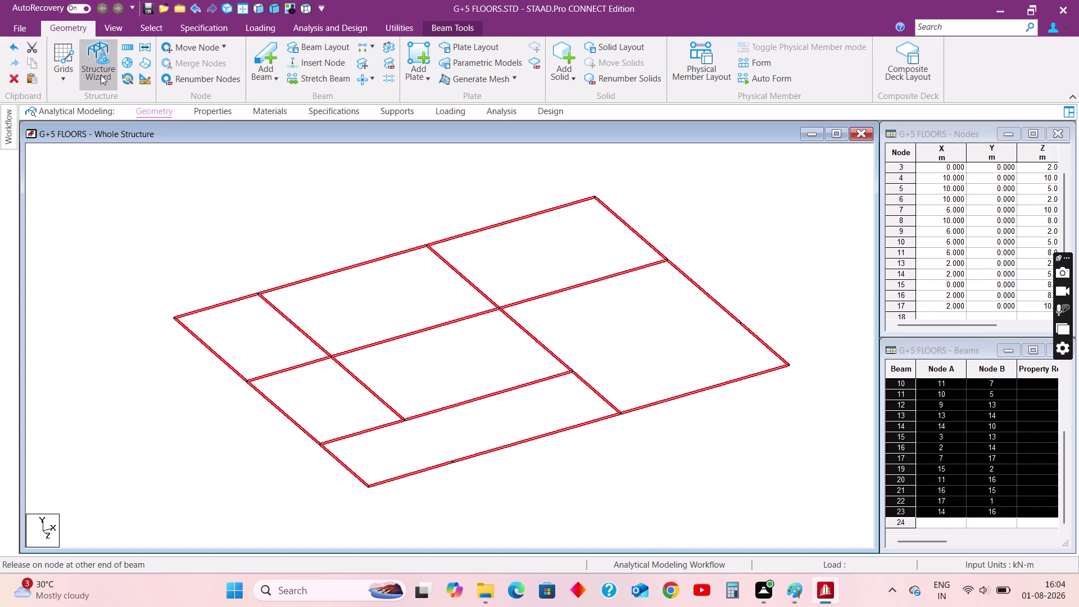
click(99, 73)
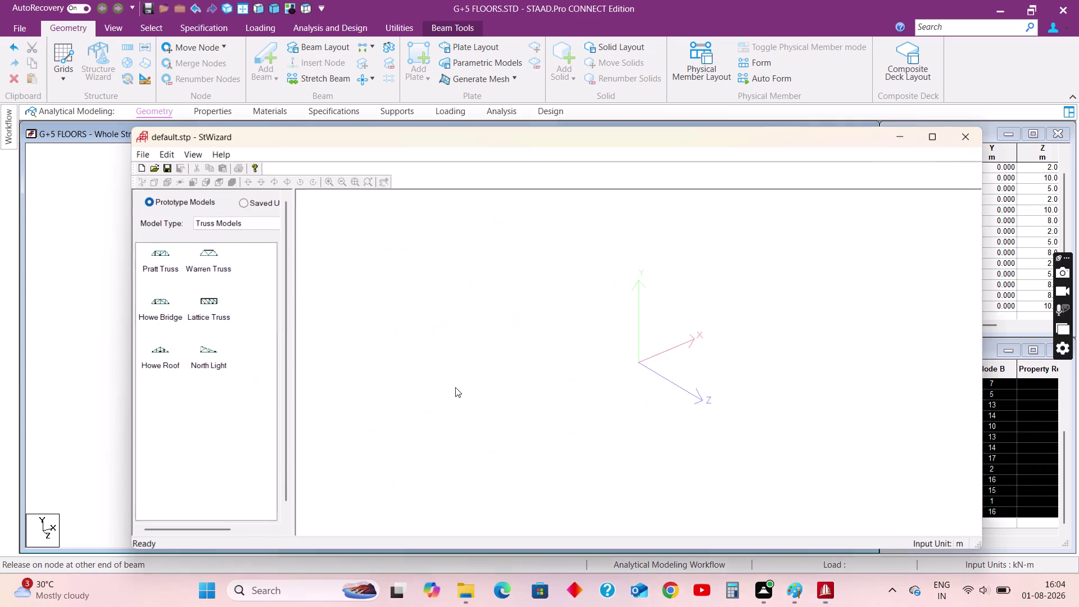
click(960, 140)
Translationally repeat the floor plan in Y with 5 steps, up to 15 m.
click(123, 44)
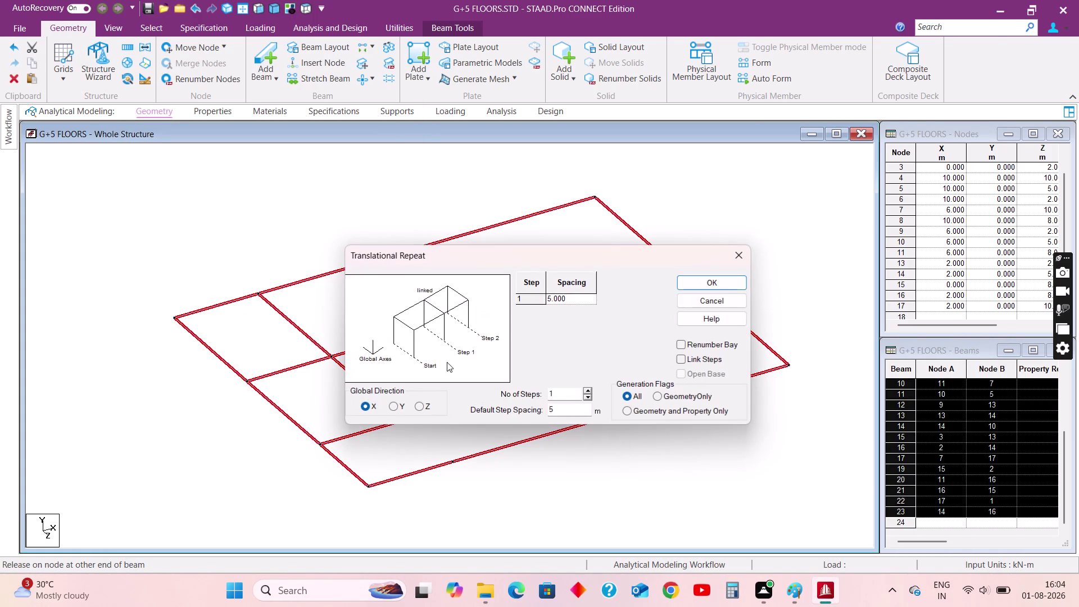
click(393, 408)
drag(560, 396, 528, 399)
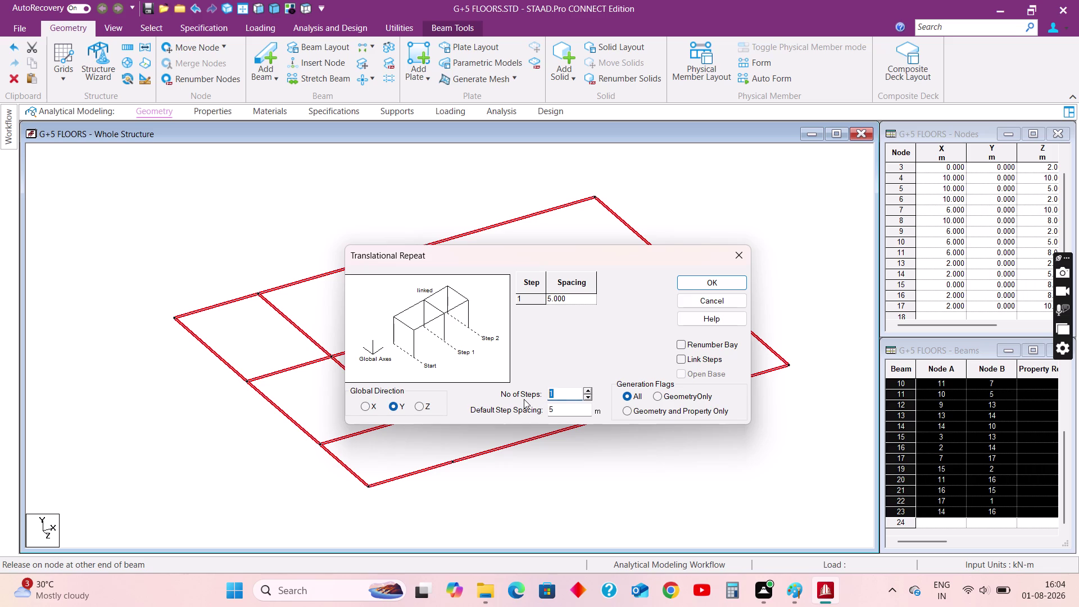
key(5)
drag(561, 410, 538, 410)
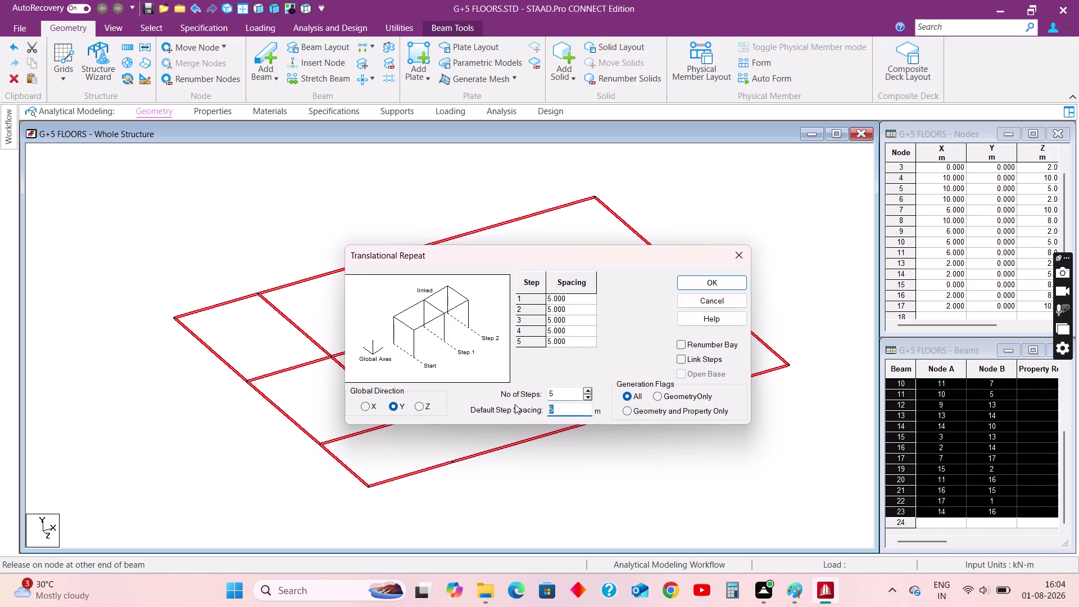
key(3)
click(707, 356)
click(713, 282)
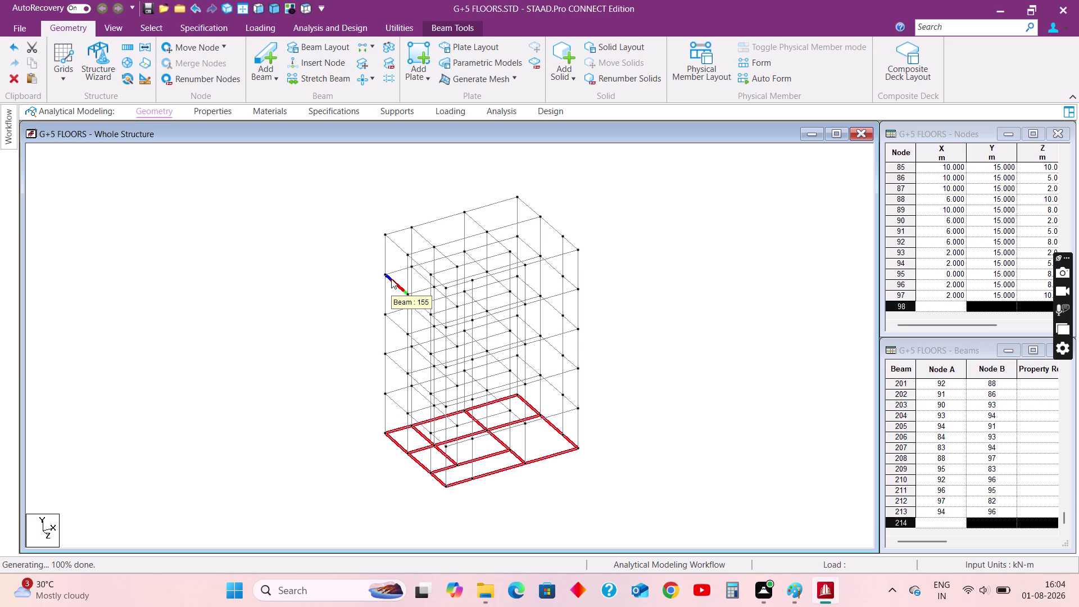
Delete the unwanted members selected in the front view and return to isometric.
key(Delete)
click(638, 298)
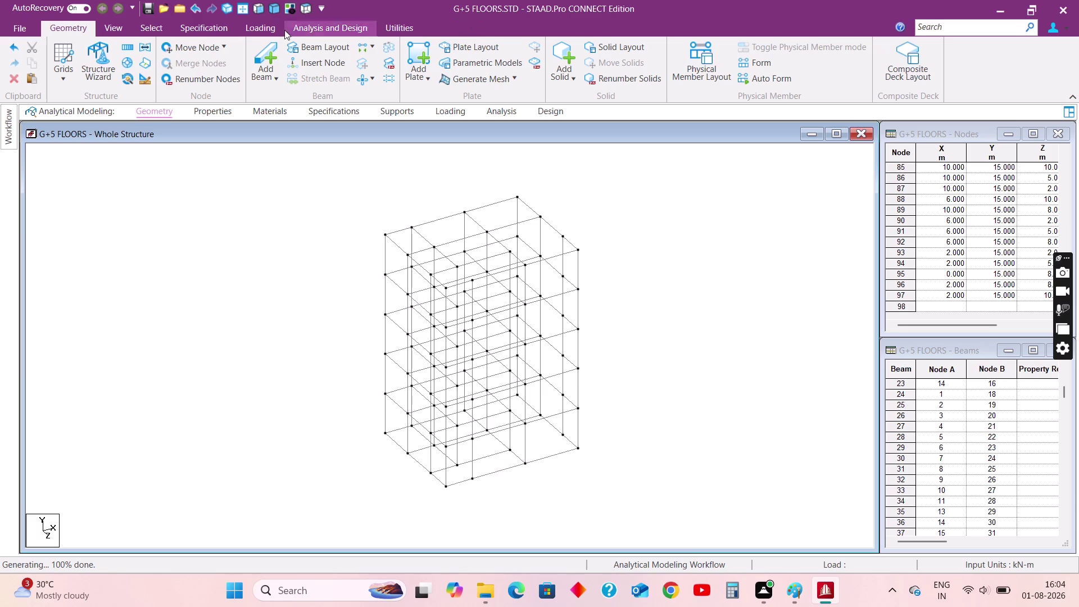
click(259, 9)
drag(309, 484, 624, 503)
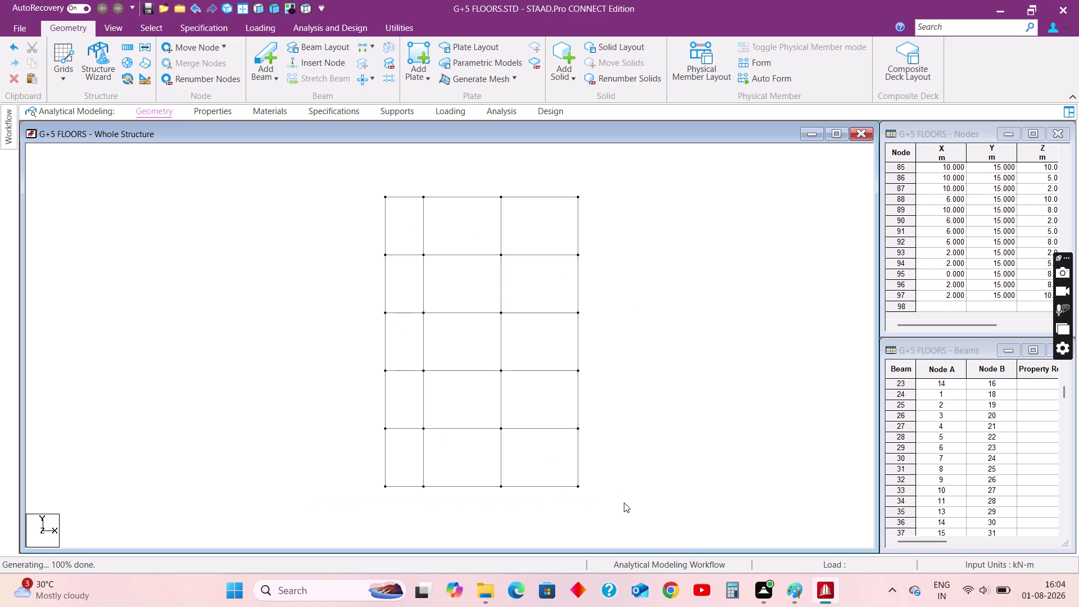
key(Delete)
key(Return)
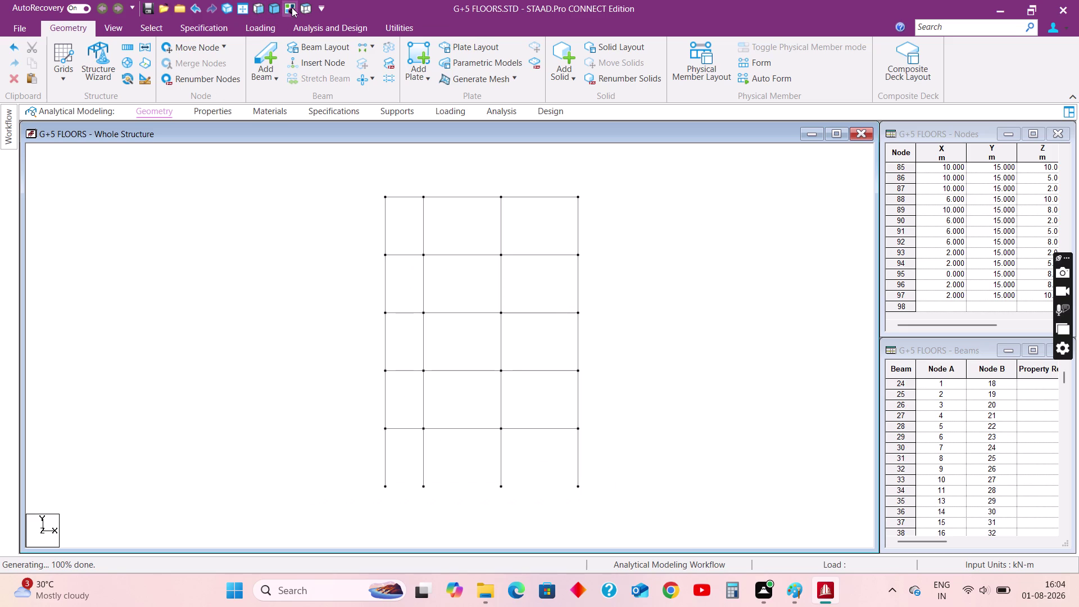
click(276, 9)
click(273, 361)
Zoom and rotate the frame, then open the member section properties.
scroll(up, 3)
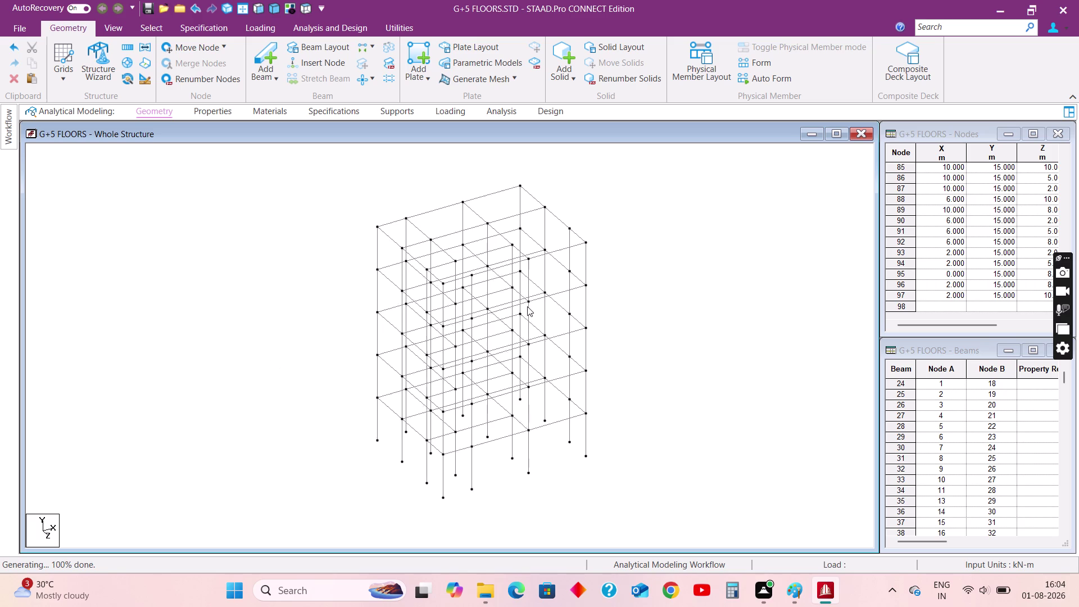
scroll(up, 3)
scroll(up, 3)
middle_drag(586, 314, 526, 323)
click(630, 309)
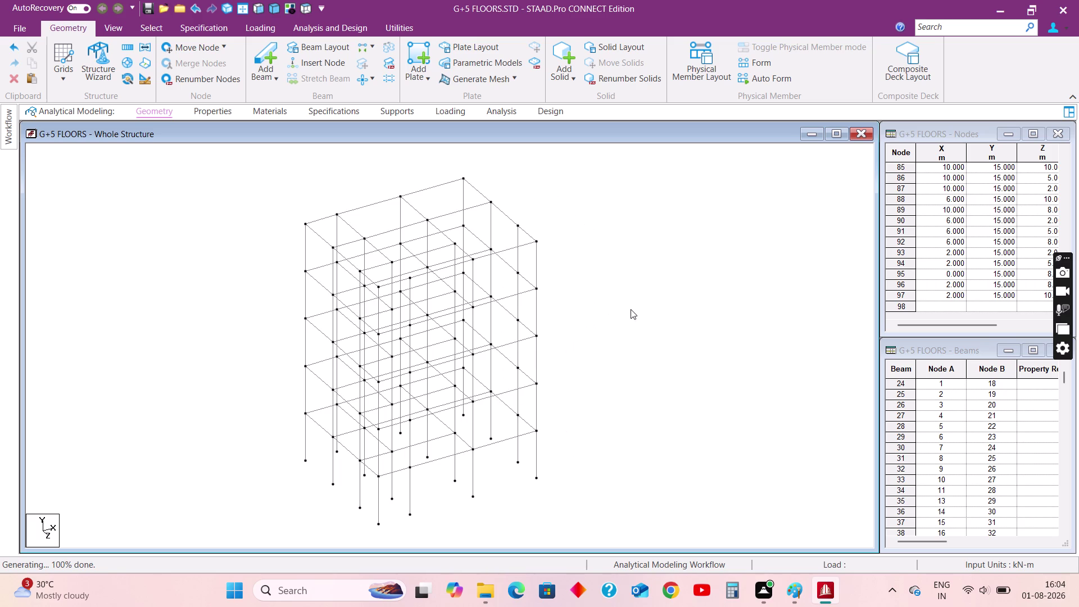
click(631, 309)
click(208, 113)
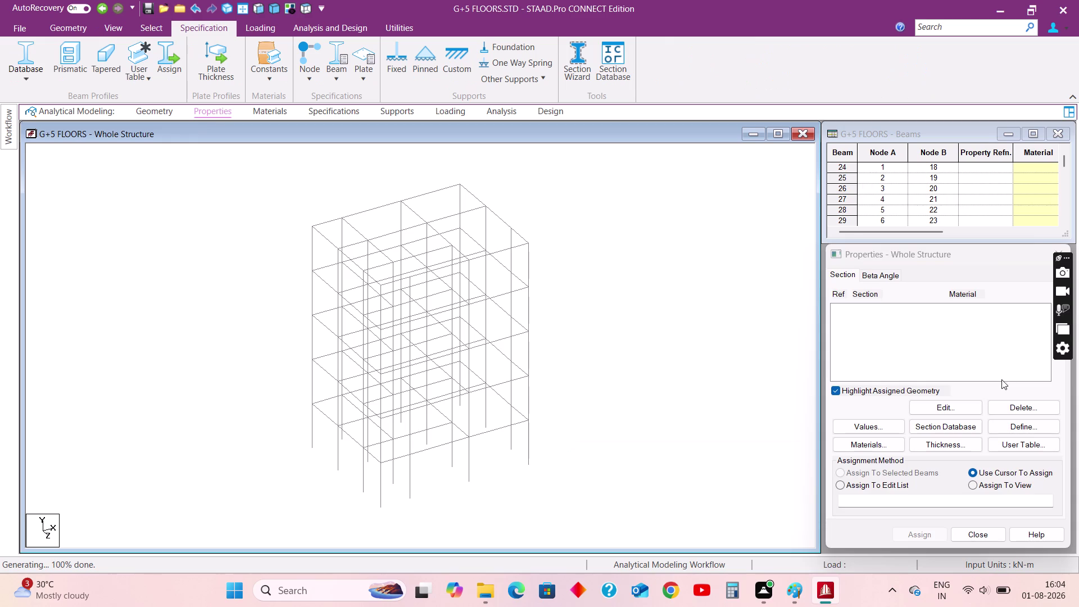
Open and close the section Define window, then bring up the Paint floor plan.
click(1007, 428)
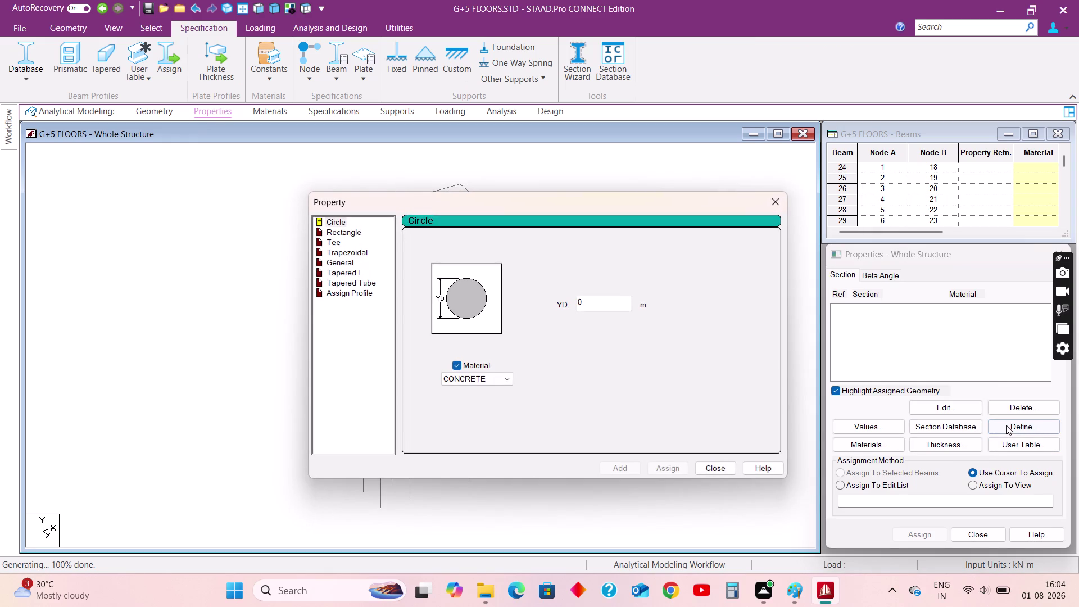
click(776, 206)
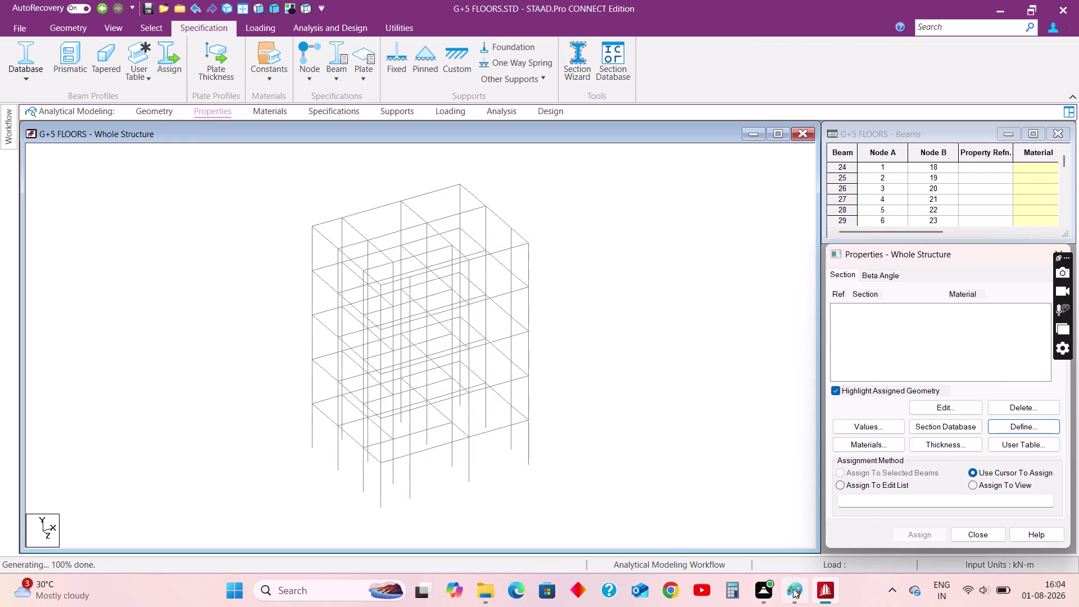
click(792, 588)
scroll(down, 3)
scroll(up, 3)
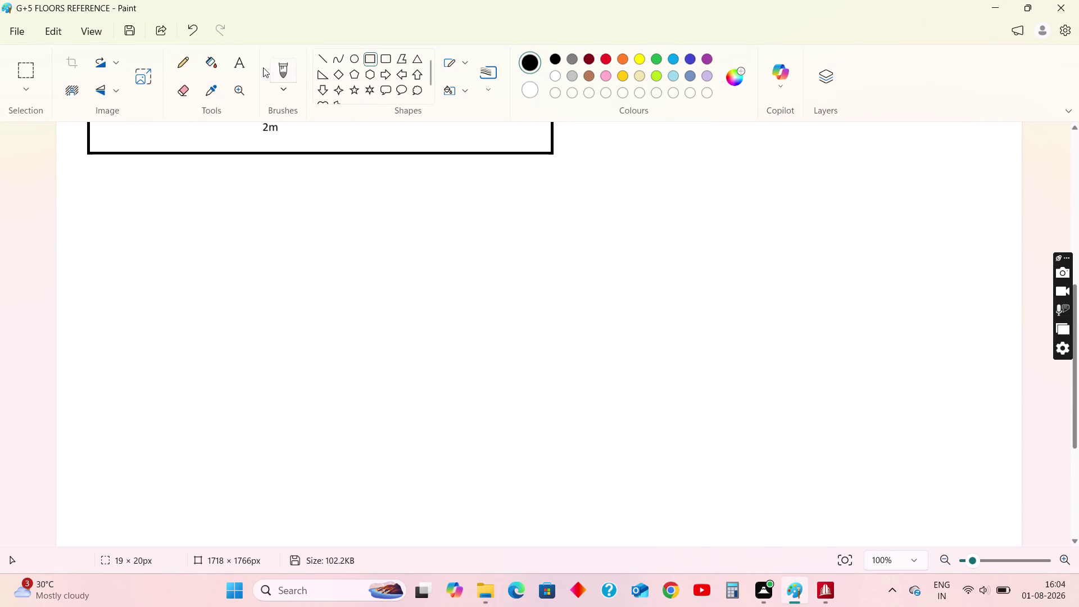
Add a text box below the floor plan headed 'BEAM CROSSECTION'.
click(238, 62)
drag(109, 202, 730, 391)
text(BE)
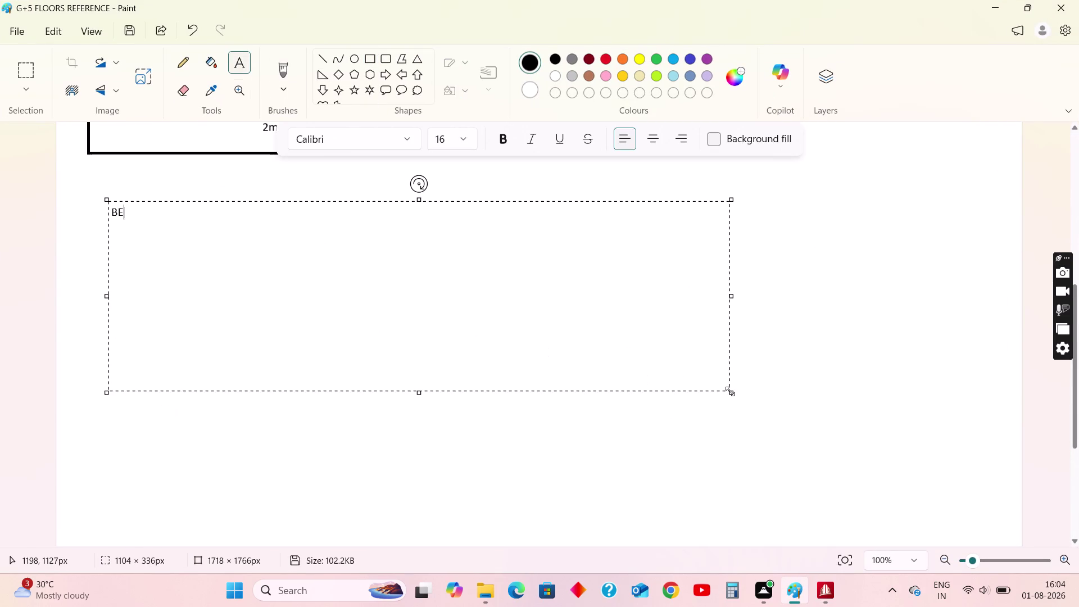
text(AM DEP)
key(BackSpace)
key(BackSpace)
key(BackSpace)
text(CRO)
text(SSECTION)
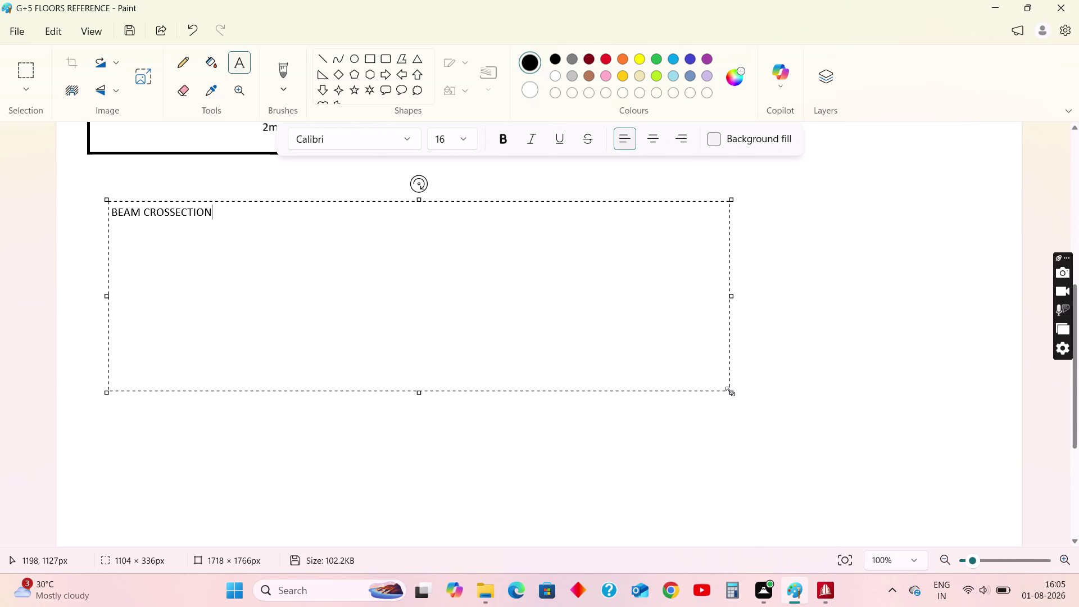
Add the line 'L/10 TO L/15' beneath the heading.
key(Return)
key(Return)
text(L/)
text(10)
key(space)
text(TO)
key(space)
text(L/)
text(20)
key(BackSpace)
key(BackSpace)
text(15)
key(Return)
key(Return)
Start the next line with 'L/10 = '.
text(L/)
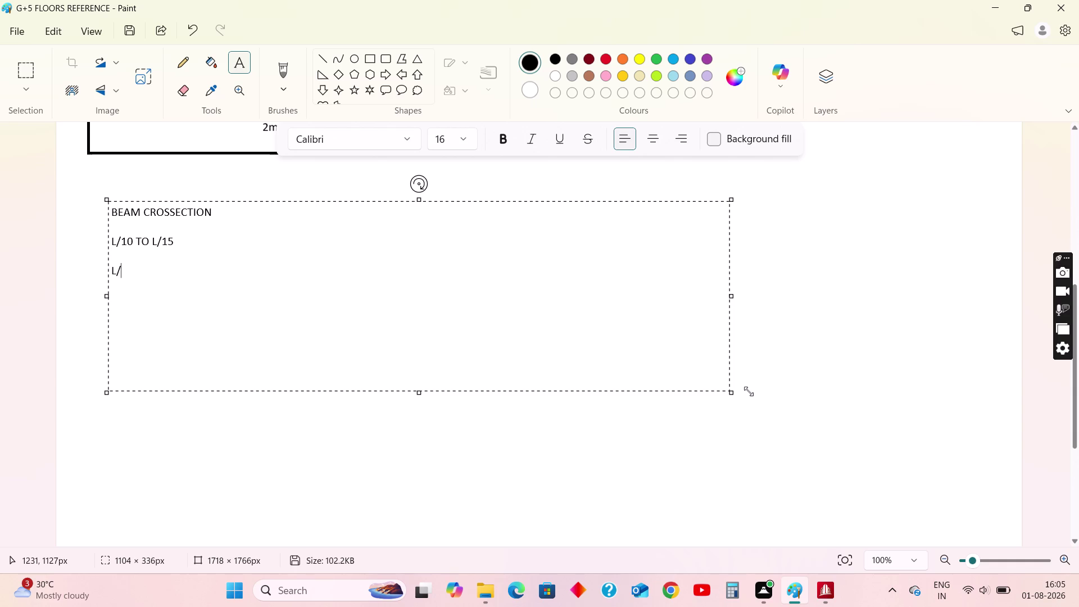
text(15)
key(BackSpace)
key(0)
key(space)
text(=)
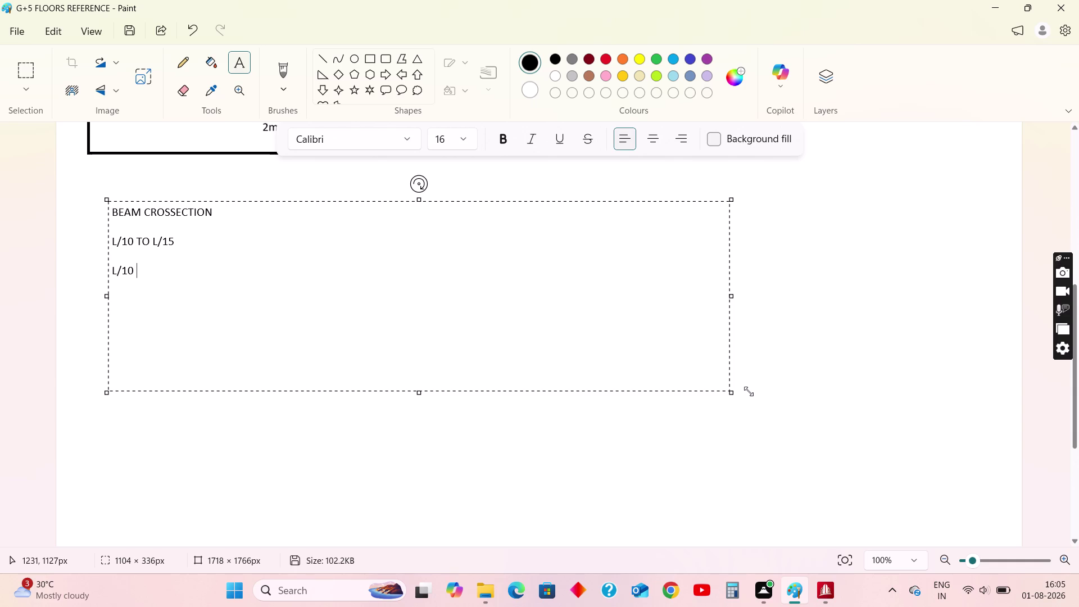
key(space)
scroll(up, 3)
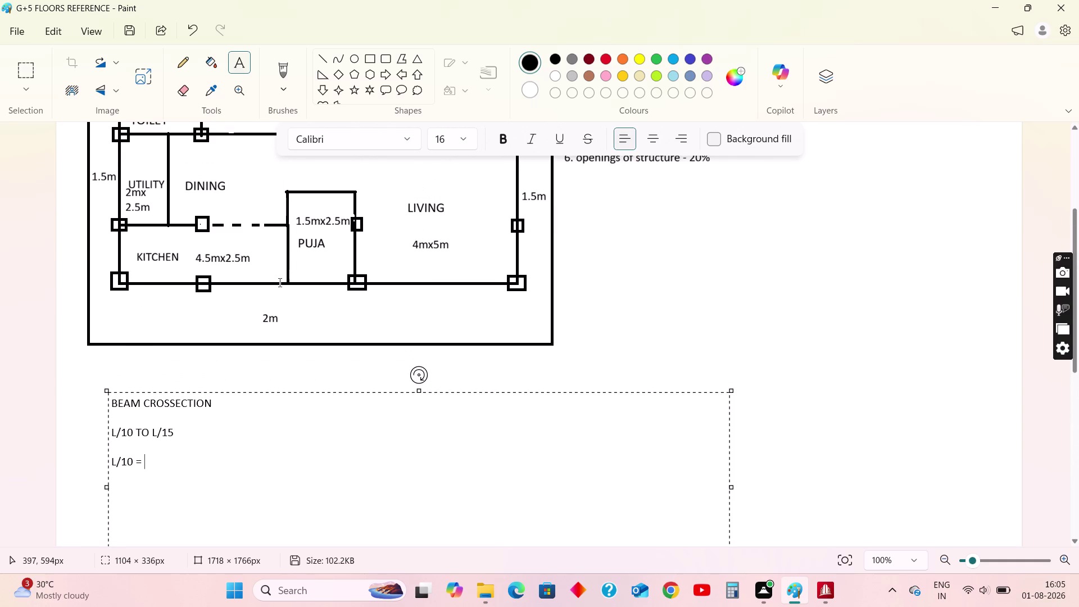
scroll(up, 3)
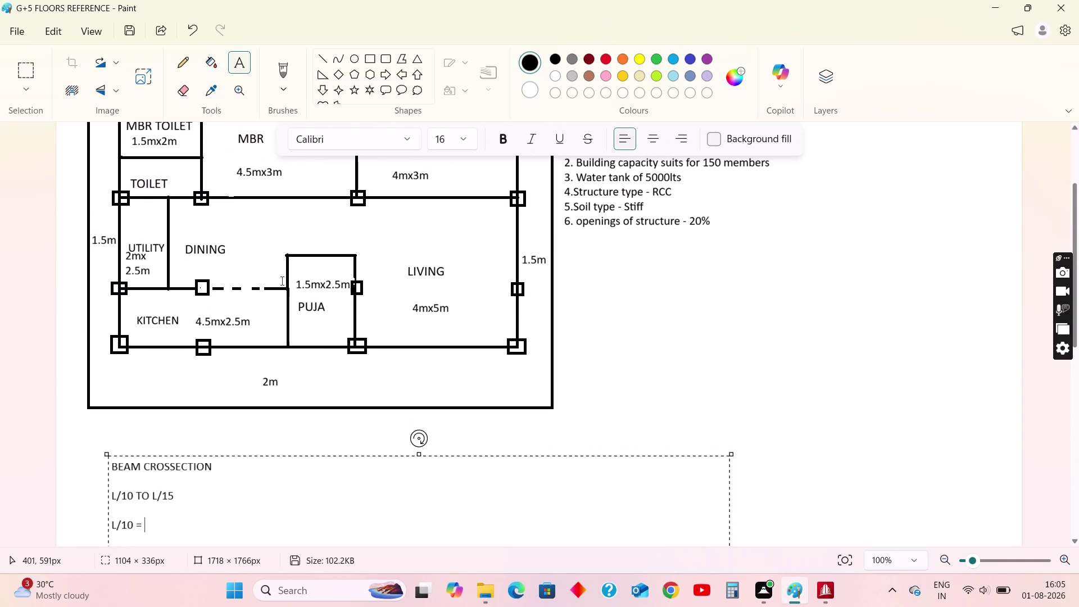
scroll(up, 3)
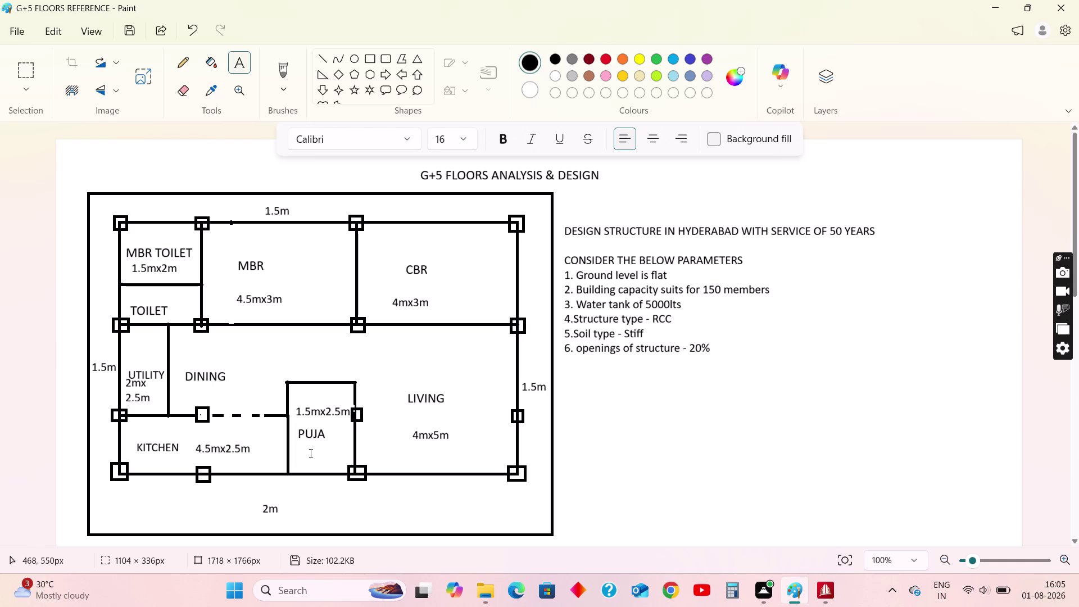
scroll(down, 3)
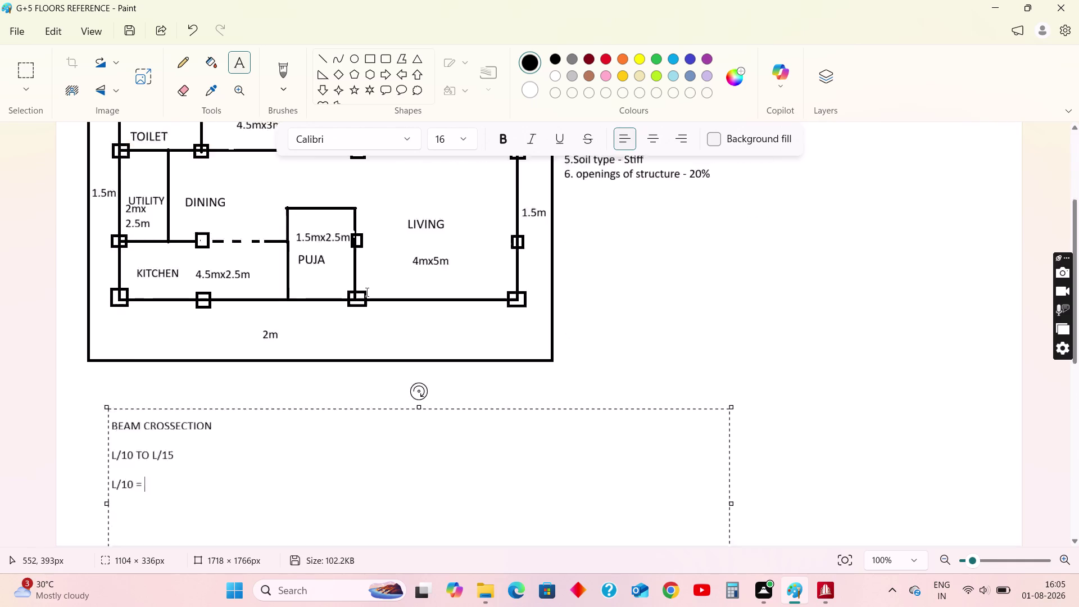
scroll(down, 3)
click(155, 200)
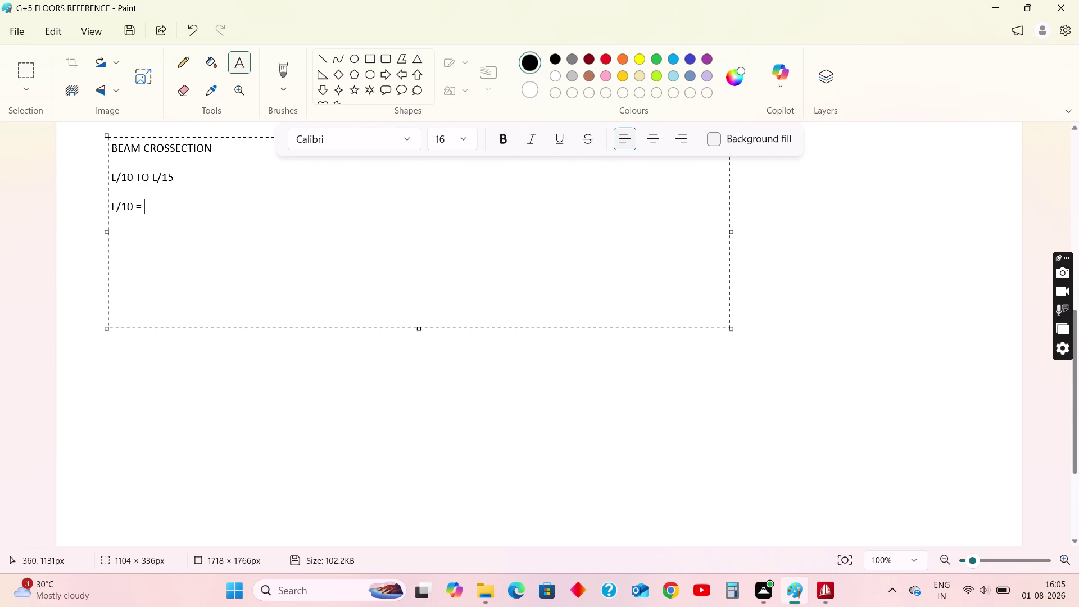
Type 'As per str considering 3m length' into the beam note.
text(AS)
key(BackSpace)
text(s pe)
text(r str)
key(space)
text(consi)
text(dering)
key(space)
text(3)
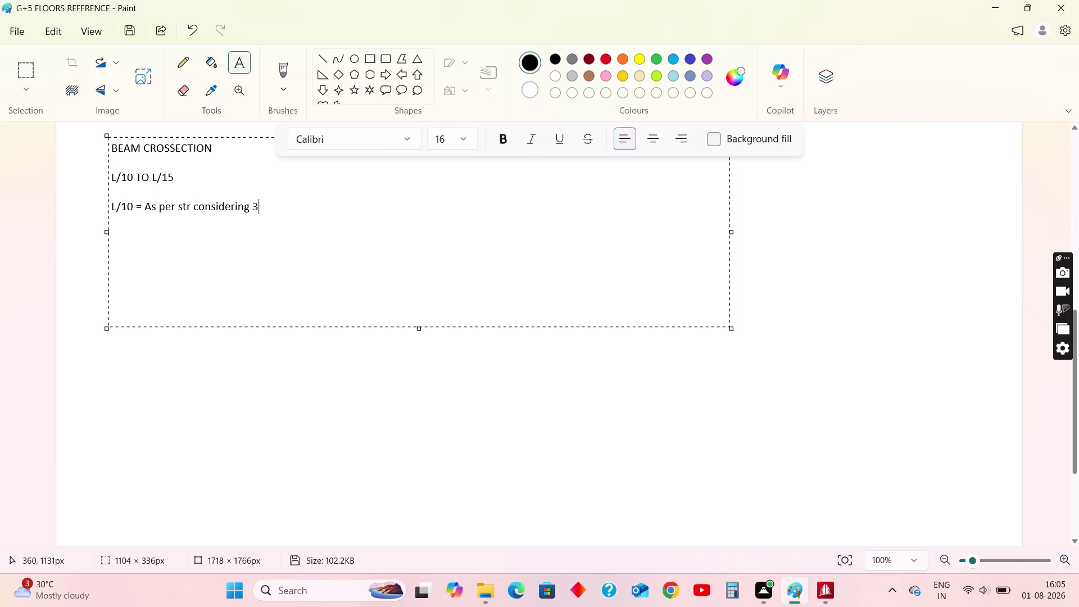
text(m)
key(space)
text(leng)
text(th)
key(space)
key(Return)
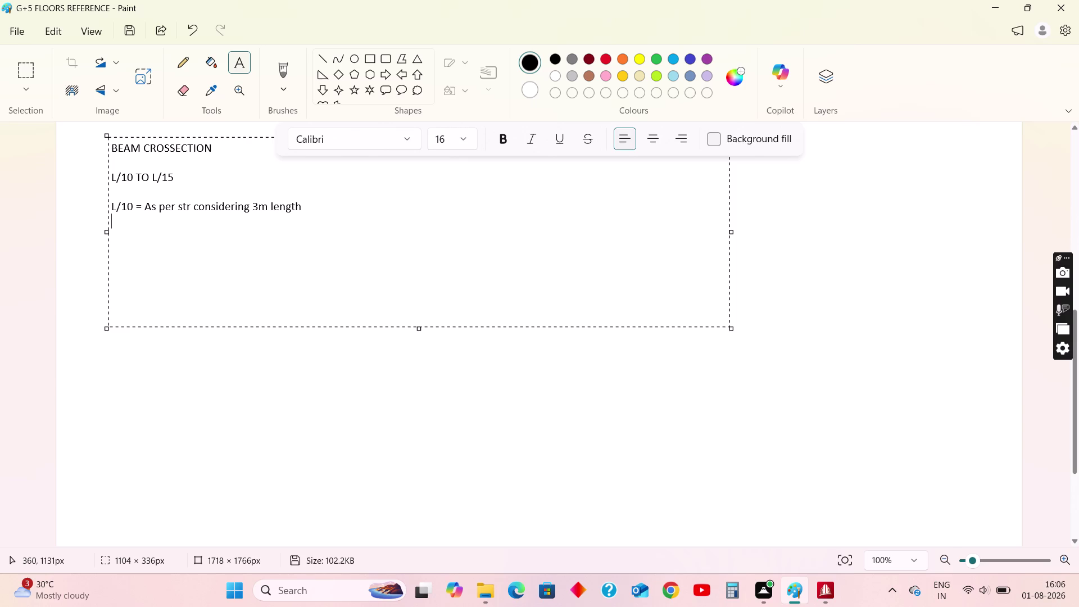
Add the remark '(Don't prefer highest length)' to the length line.
click(308, 210)
key(shift+parenleft)
text(ont)
key(space)
text(p)
text(refer)
key(space)
text(hif)
key(BackSpace)
text(gh)
key(space)
key(BackSpace)
text(e)
text(st lengt)
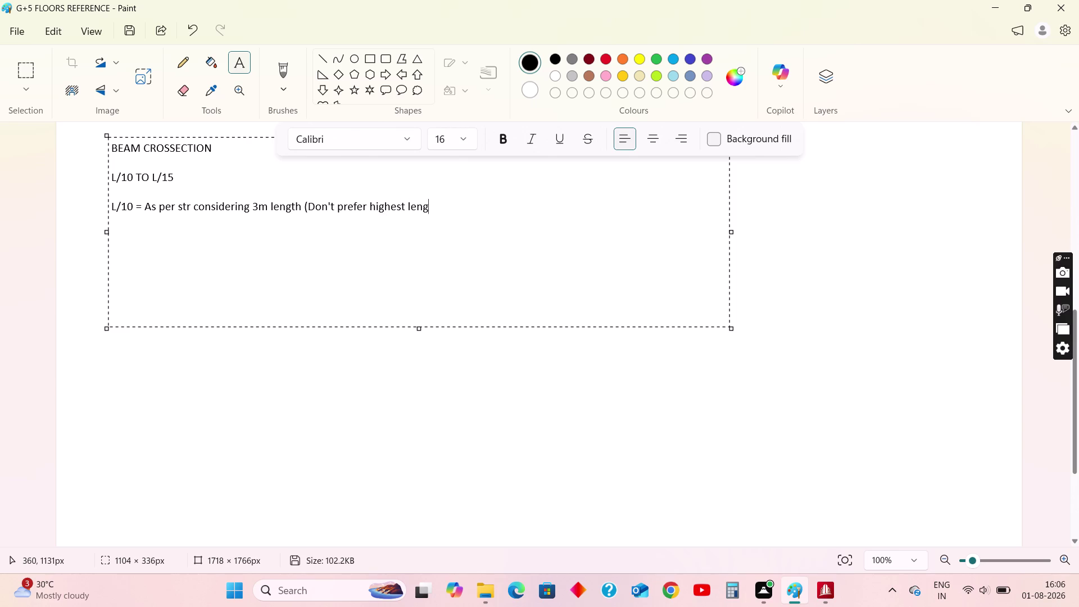
text(h)
key(shift+parenright)
Add an indented calculation line reading 3000/10.
key(Return)
key(space)
key(space)
key(space)
key(space)
text(3000)
text(/10)
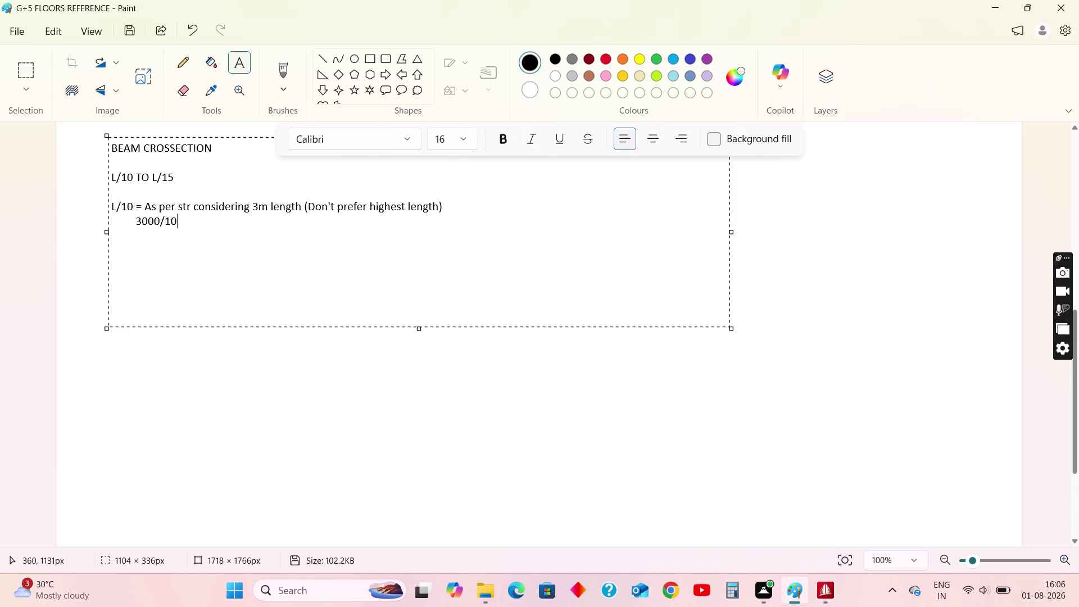
Start another indented line below 3000/10 for the result.
key(Return)
key(space)
key(space)
key(space)
key(space)
key(space)
key(space)
key(space)
key(space)
key(space)
key(space)
key(BackSpace)
Change the length from 3m to 4.5m and the calculation to 4500/10.
scroll(up, 3)
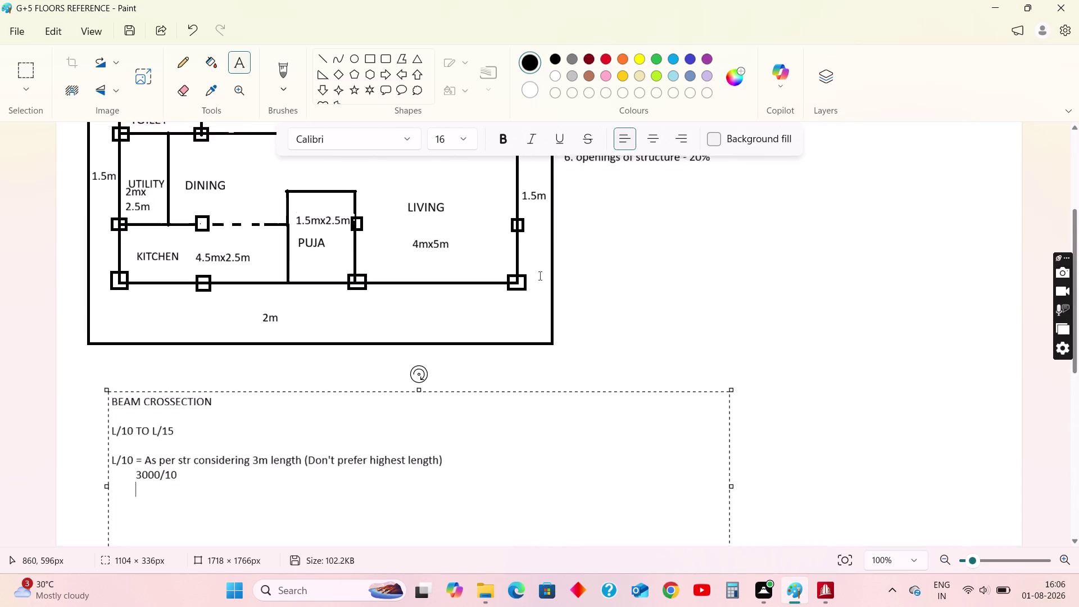
scroll(up, 3)
scroll(down, 3)
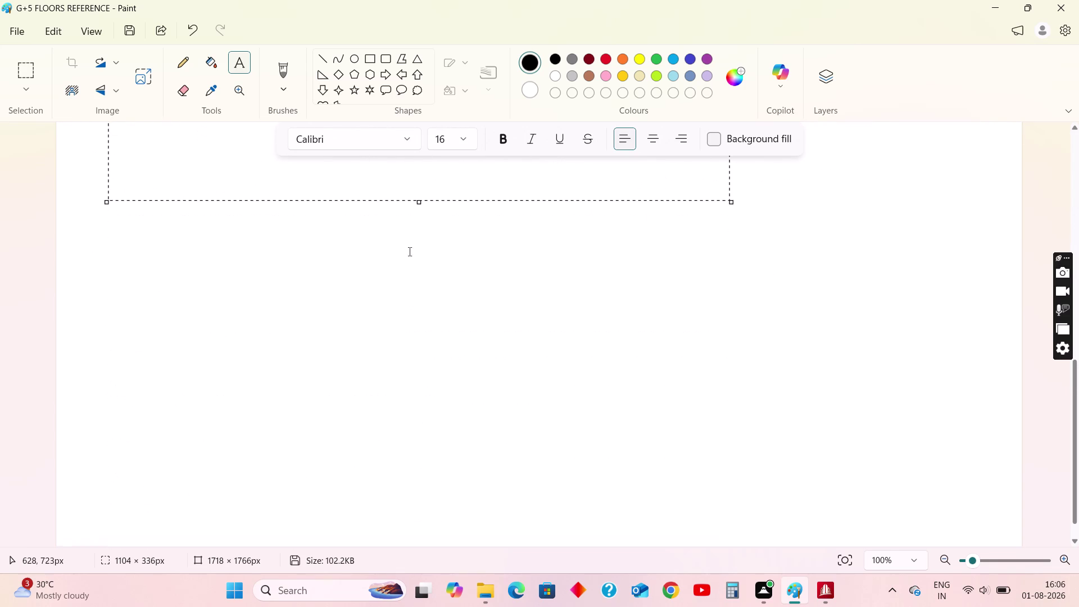
scroll(up, 3)
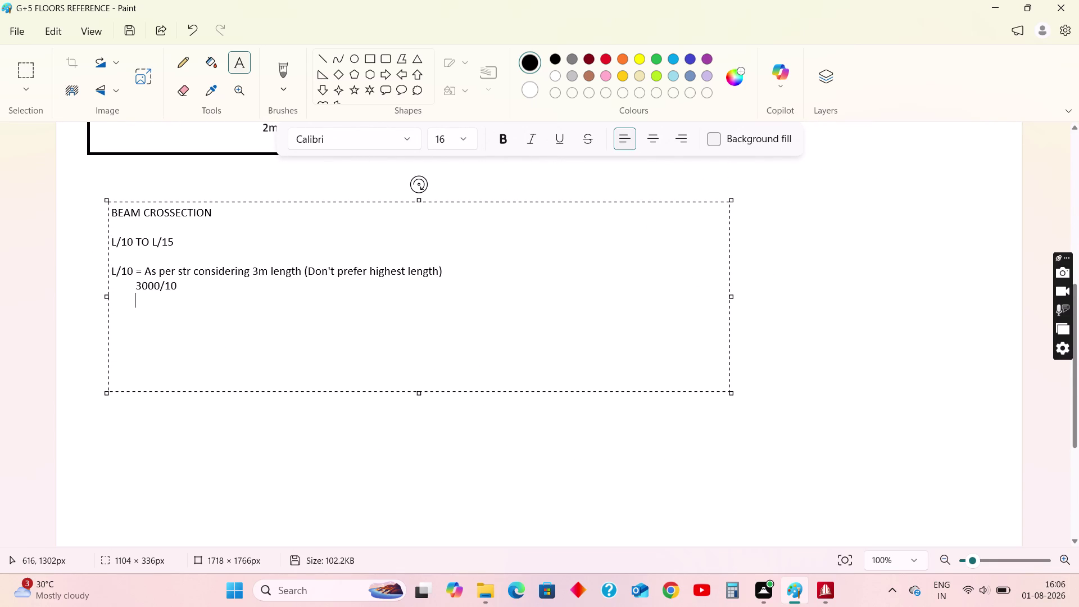
drag(259, 269, 253, 271)
text(4.)
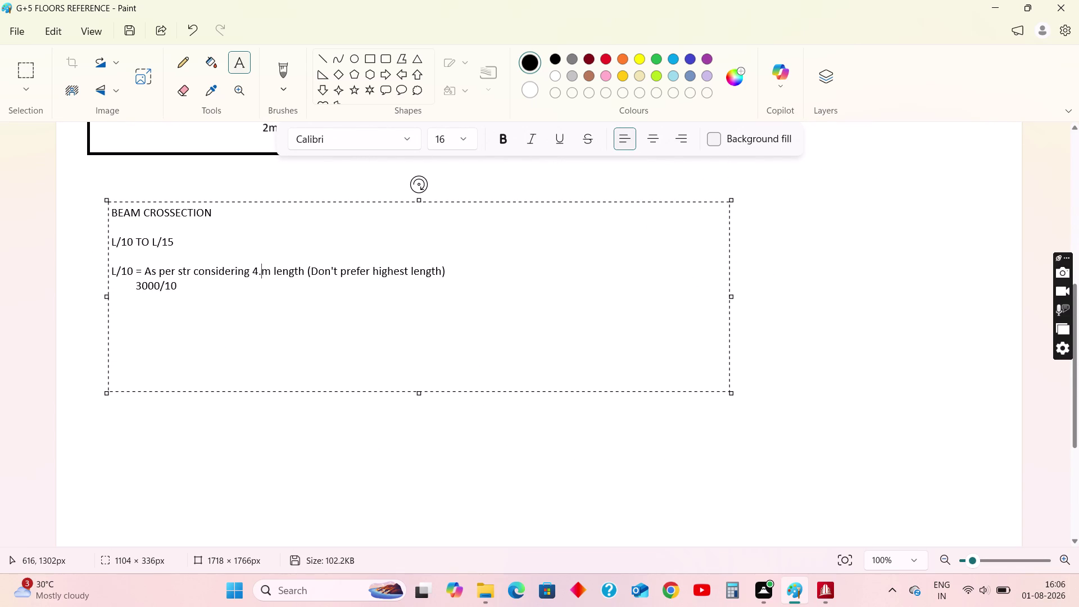
key(5)
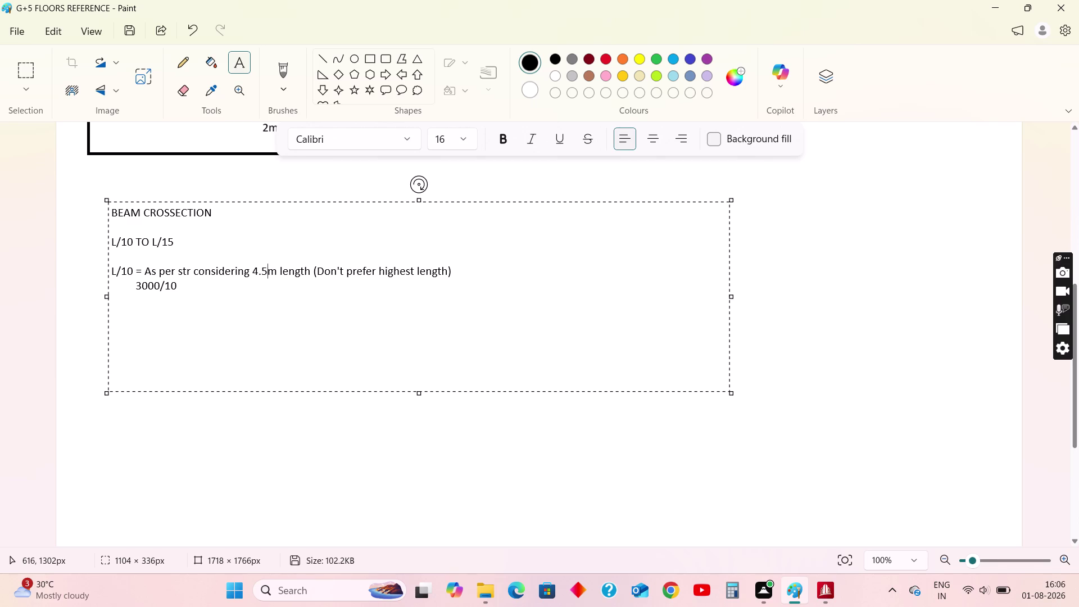
drag(145, 287, 136, 288)
text(45)
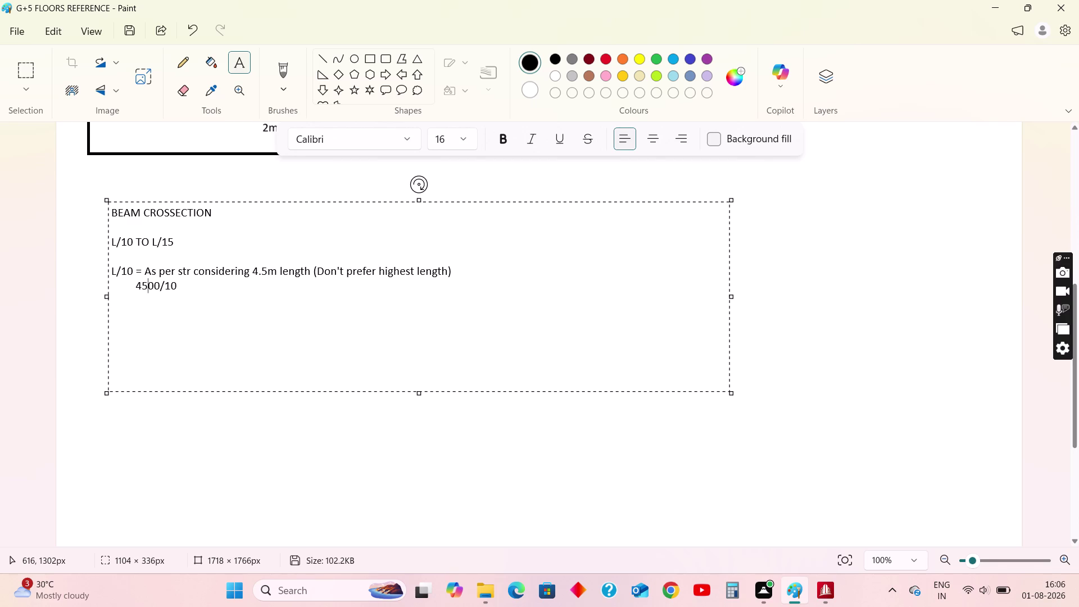
Write the result 450mm aligned under 4500/10.
click(182, 289)
key(Return)
key(space)
key(space)
key(space)
key(space)
key(space)
key(space)
key(space)
key(space)
text(4)
text(50mm)
Shrink the note's text box to fit and commit it.
click(329, 328)
click(181, 305)
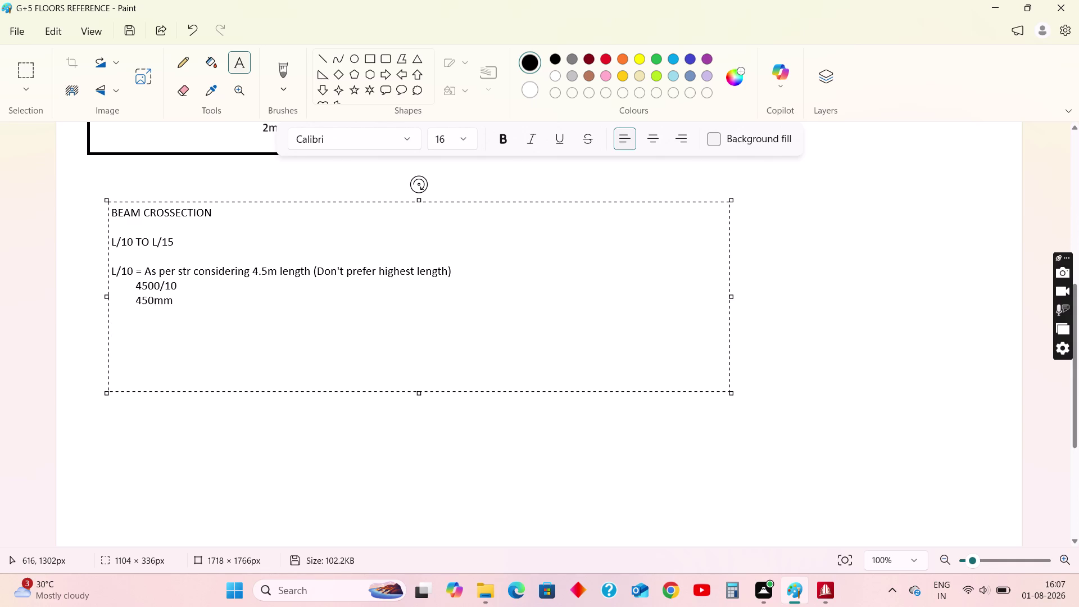
click(265, 304)
drag(732, 392, 469, 358)
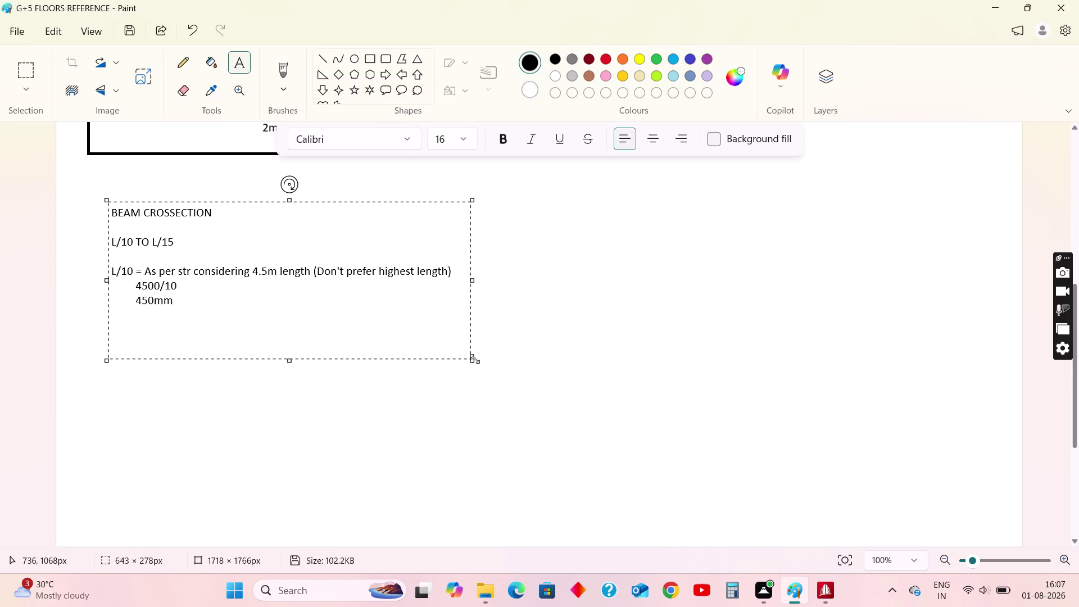
drag(469, 359, 476, 344)
click(556, 333)
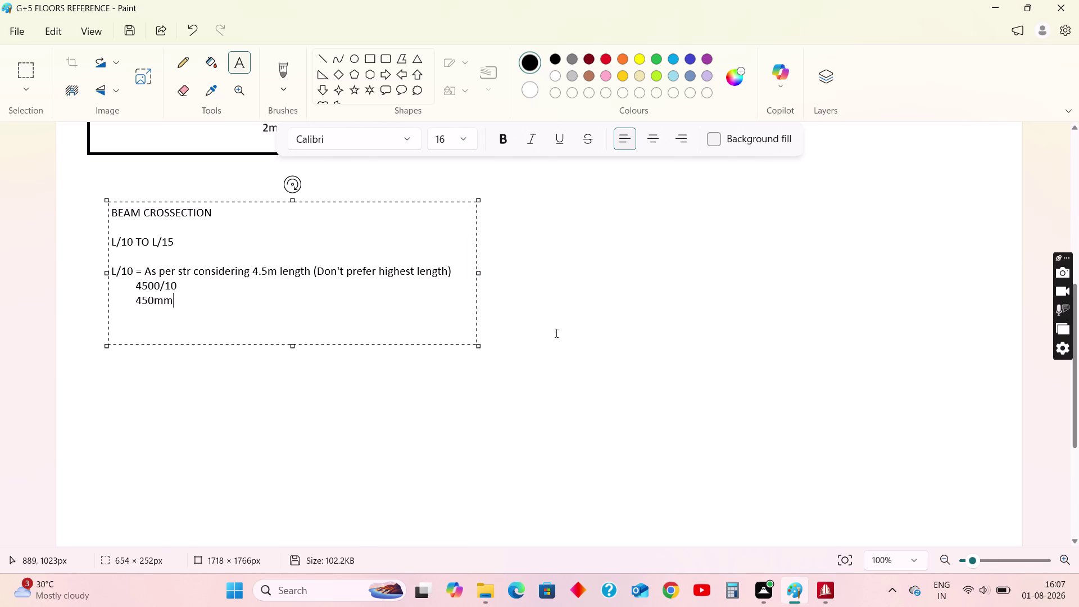
click(367, 57)
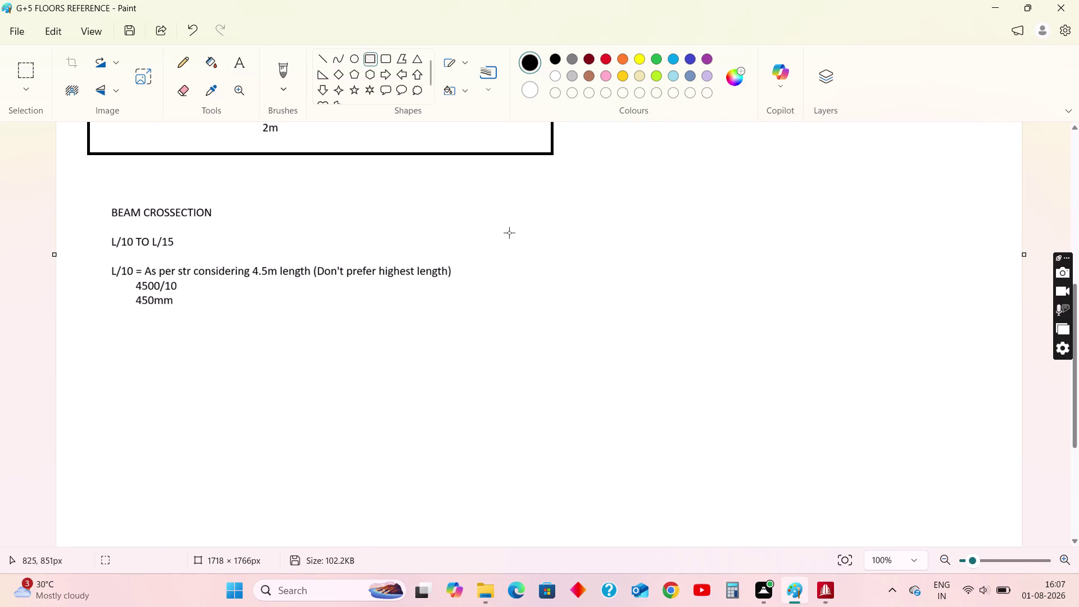
Draw a long slab rectangle with narrow beams under its left and right ends.
drag(479, 222, 800, 234)
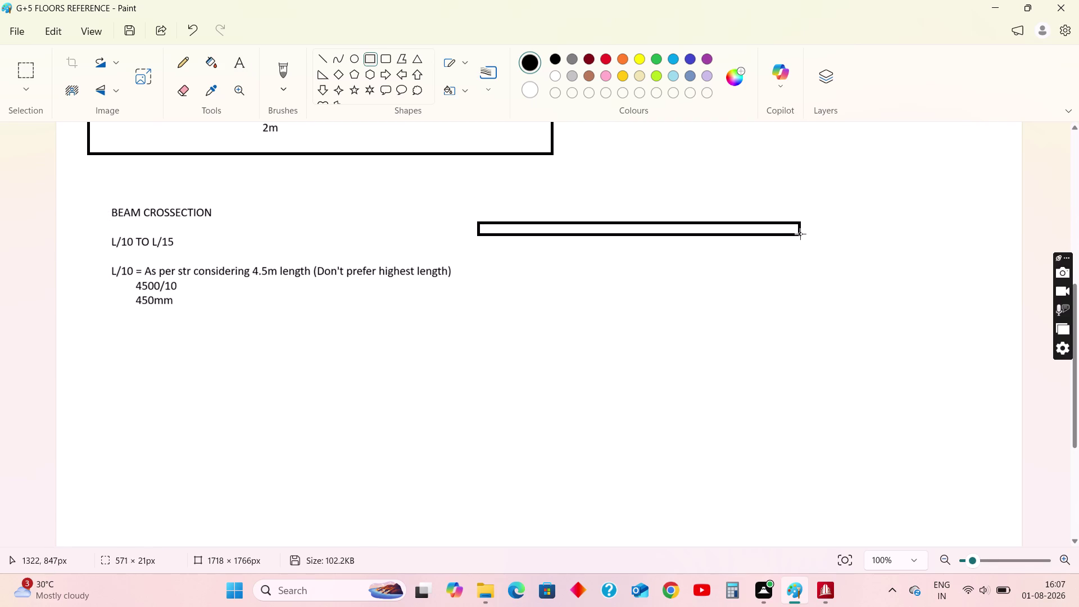
drag(800, 234, 800, 233)
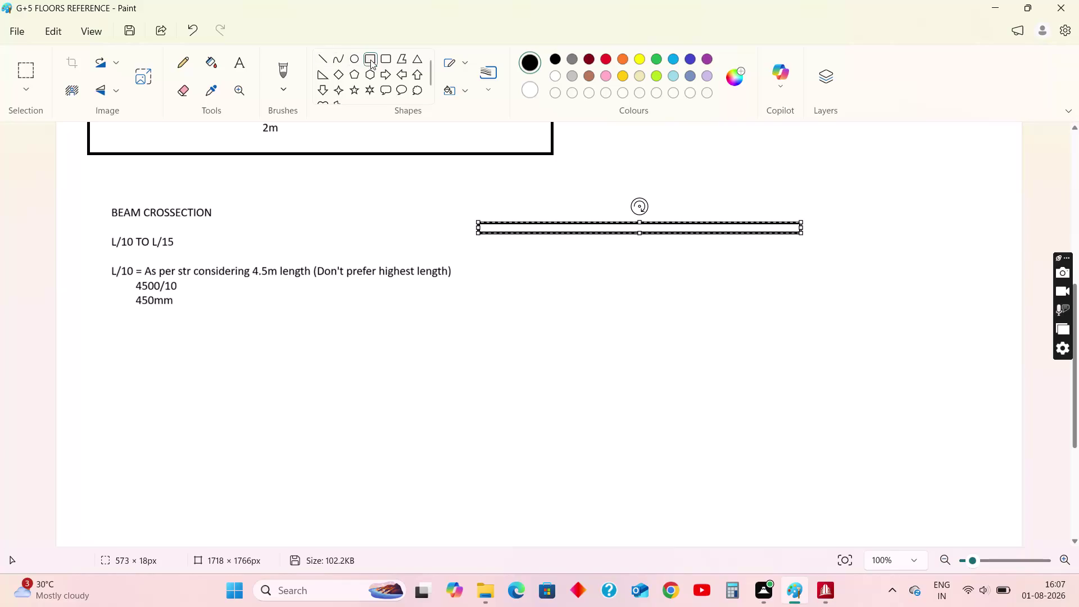
click(371, 59)
drag(478, 234, 487, 258)
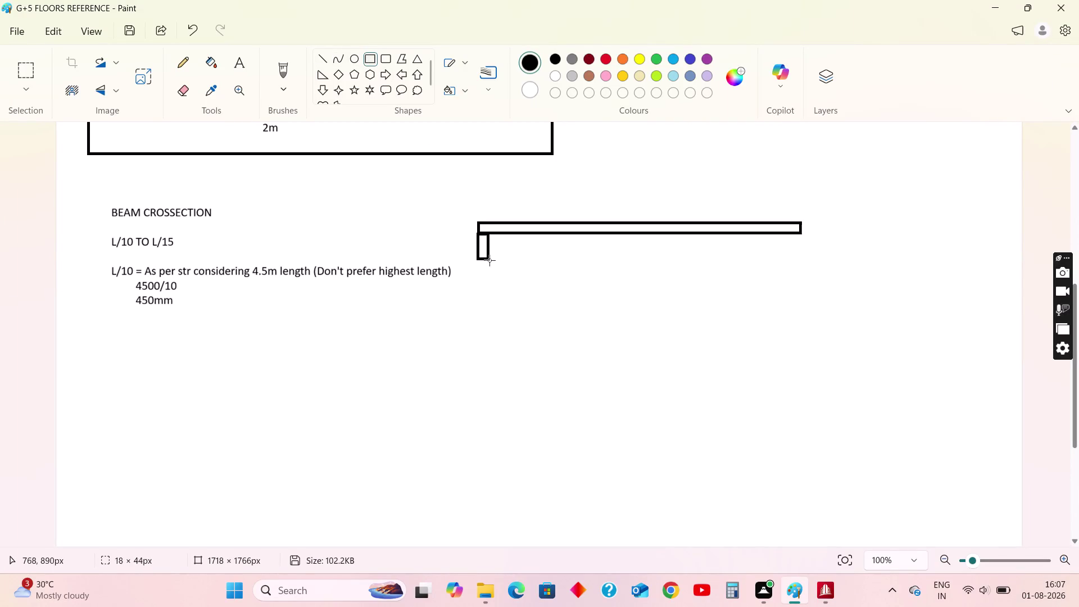
drag(487, 258, 492, 279)
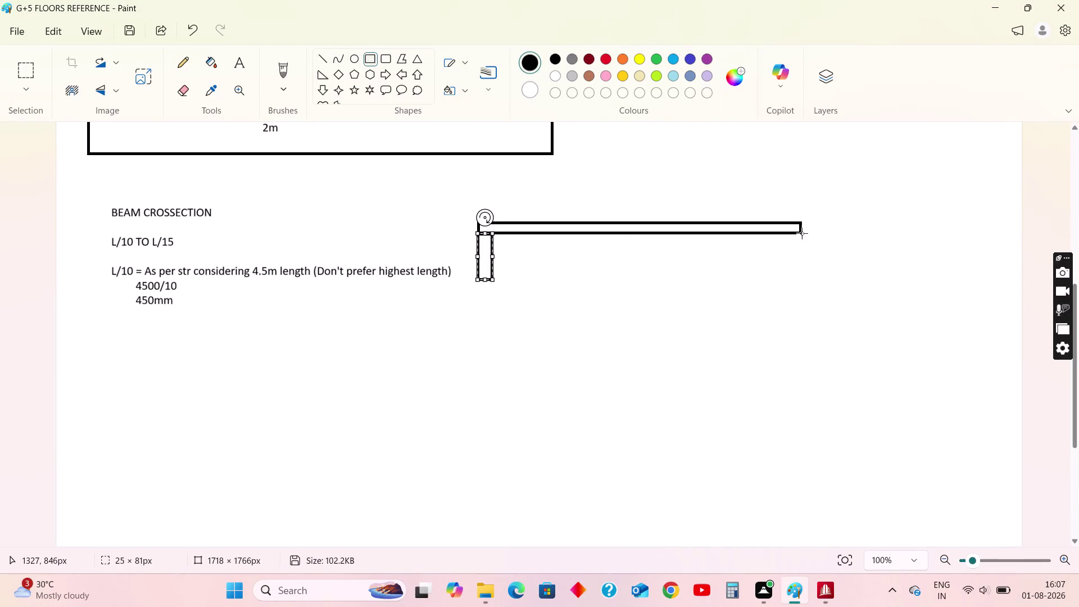
drag(802, 233, 786, 285)
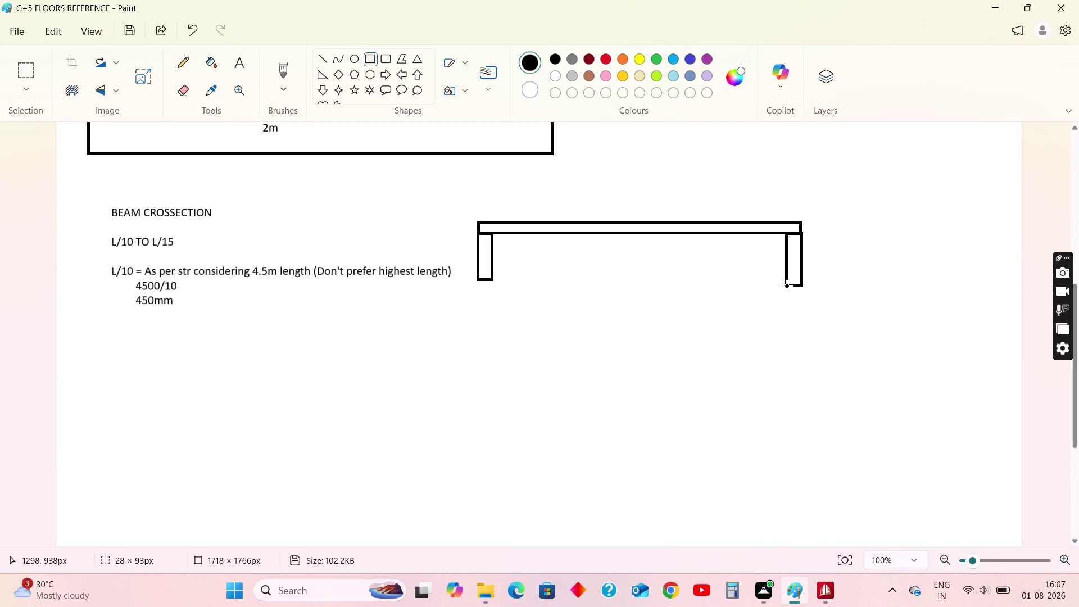
drag(786, 286, 788, 278)
Write a first 'slab of 150mm thick' label above the slab.
click(241, 61)
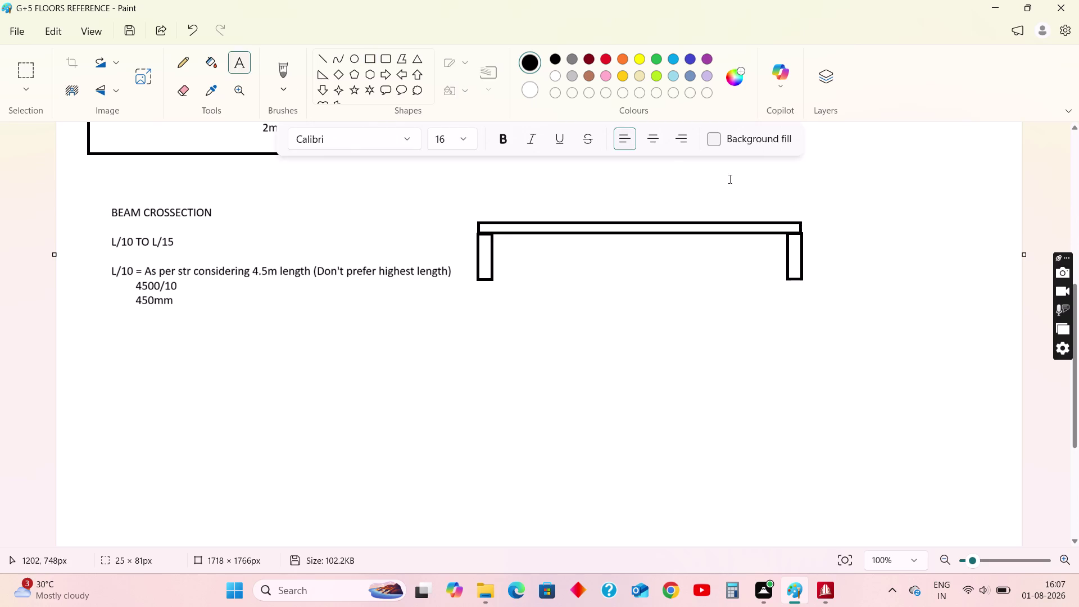
click(565, 200)
text(s)
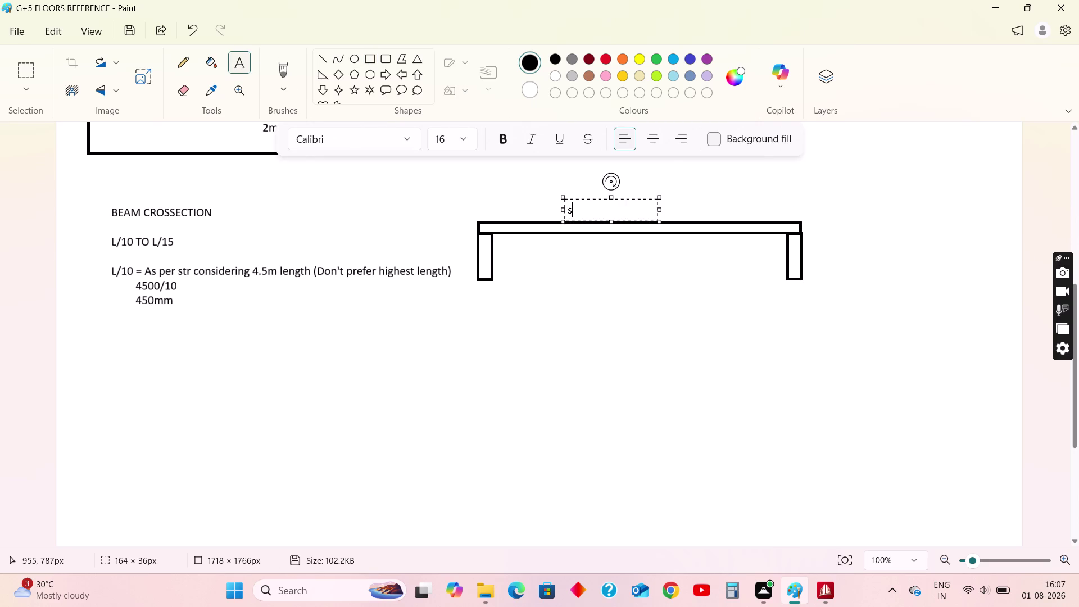
text(la)
text(b)
key(space)
text(of 150mm)
key(space)
text(thick)
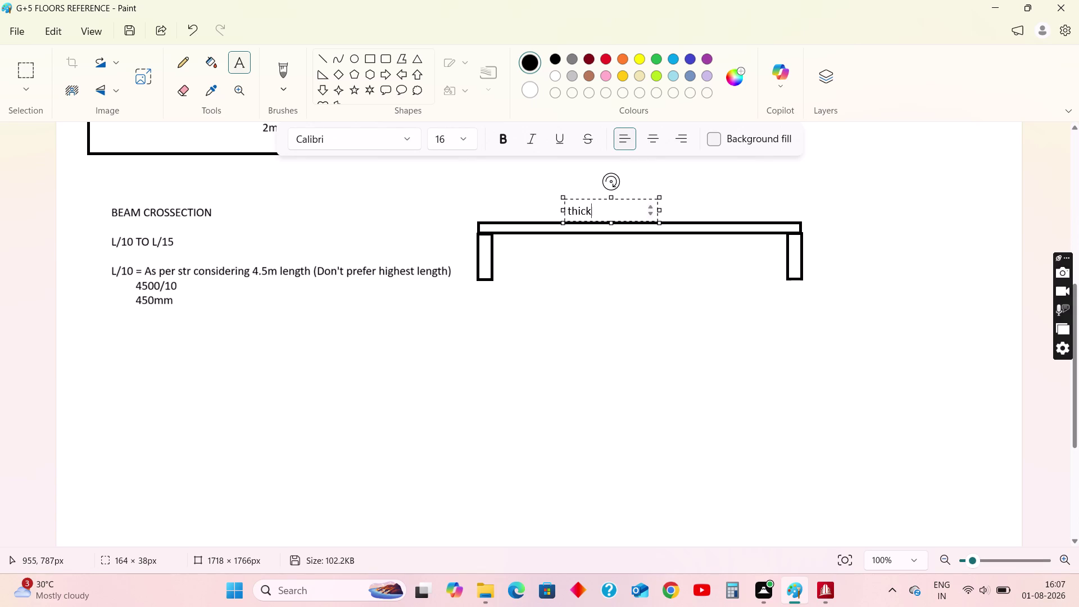
drag(657, 224, 667, 222)
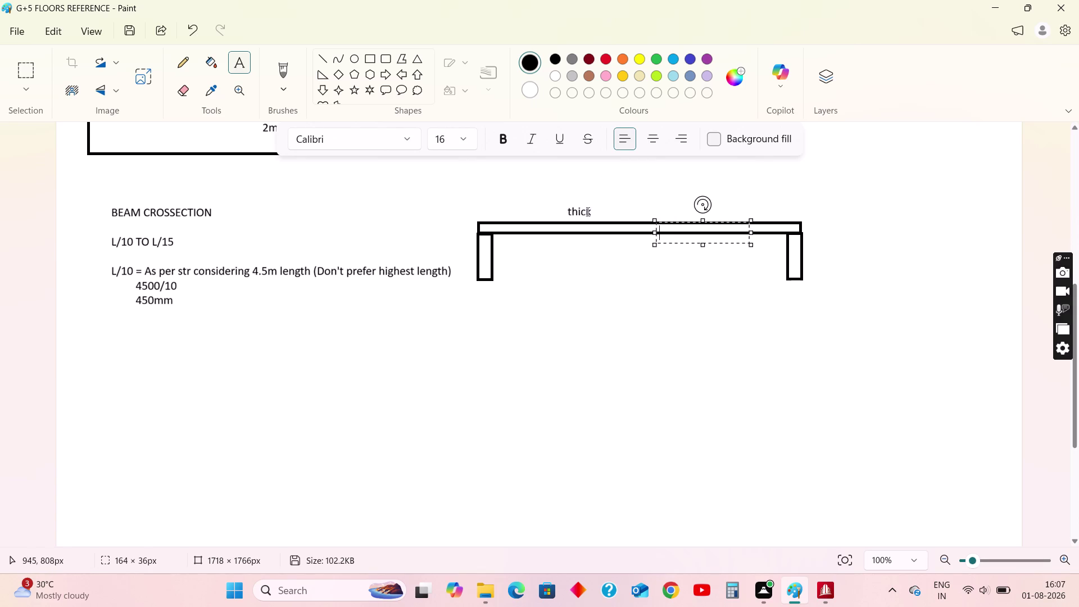
click(582, 208)
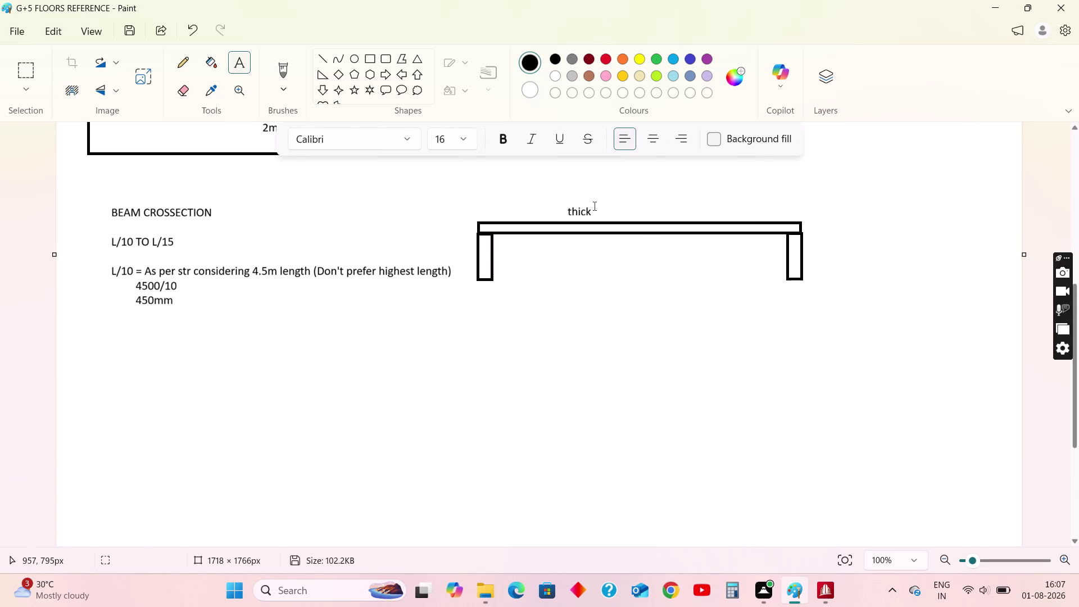
Erase the old 'thick' label and rewrite 'slab of 150mm thick' in a new box above the beam.
click(186, 89)
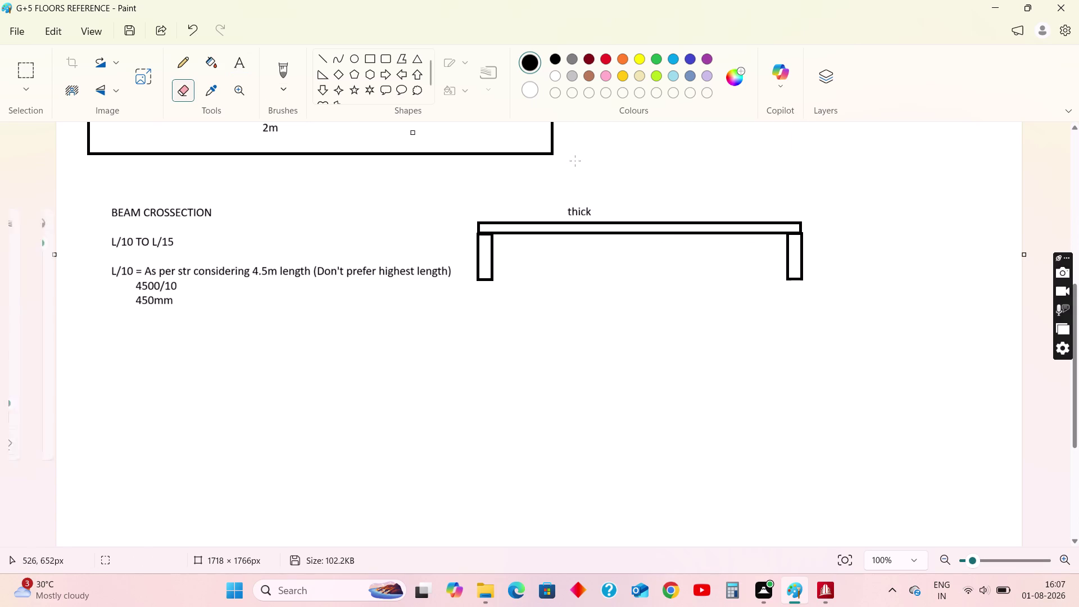
drag(608, 201, 575, 207)
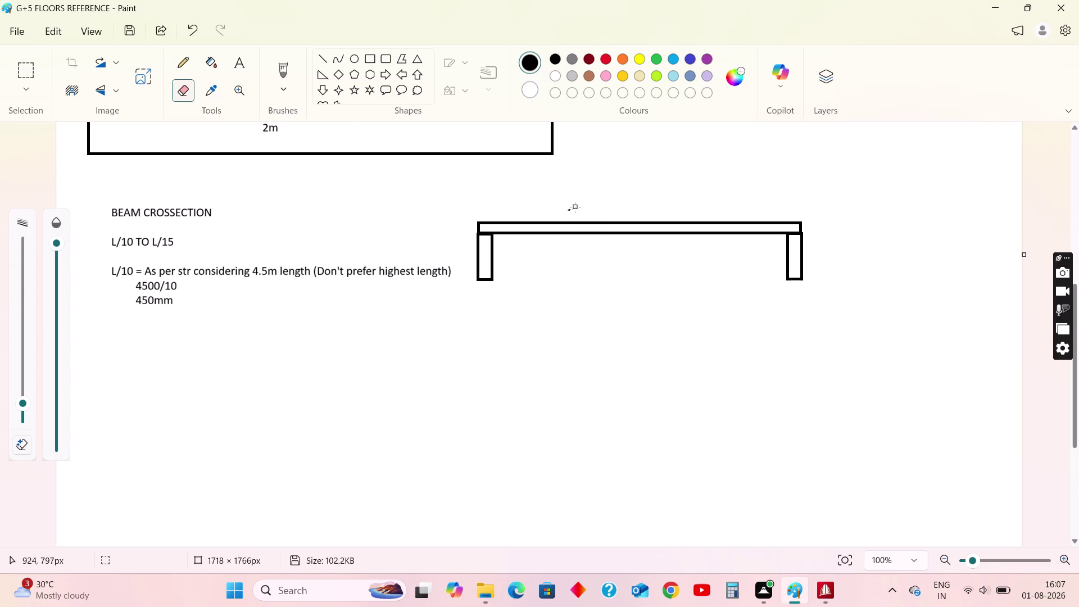
drag(576, 207, 589, 212)
click(240, 68)
drag(534, 190, 701, 209)
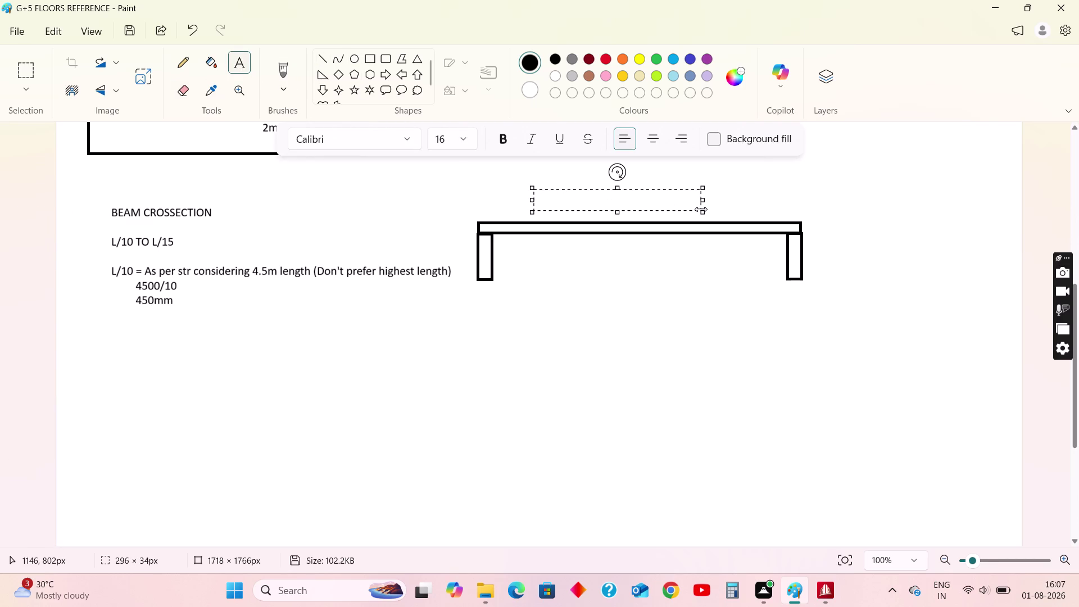
text(slab of)
key(space)
text(150mm)
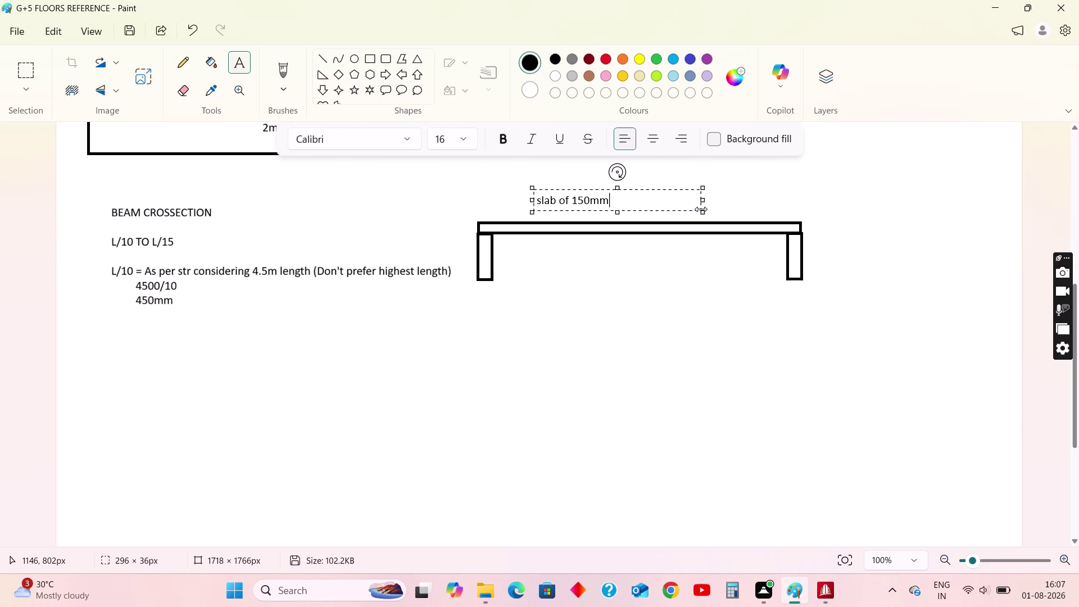
key(space)
text(thick)
click(687, 259)
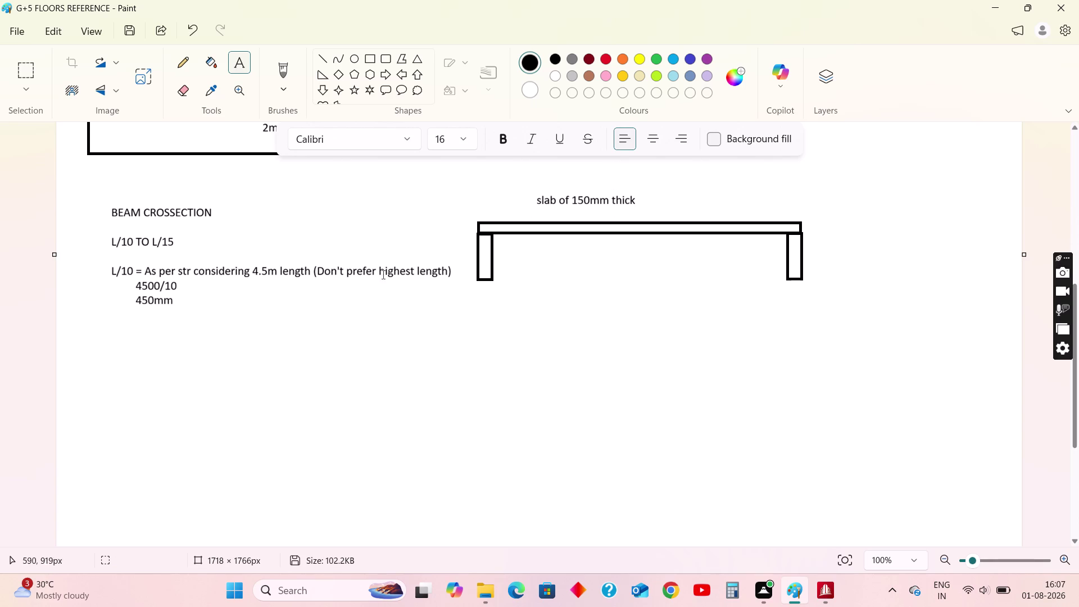
click(185, 62)
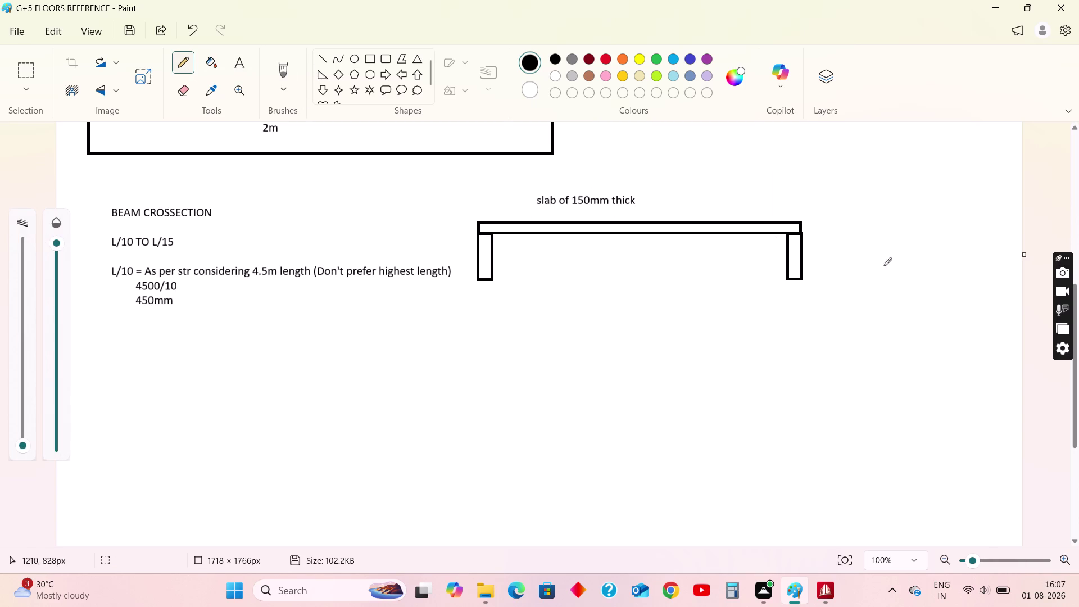
Draw an arrowed depth dimension right of the frame and handwrite '450 mm' beside it.
drag(816, 220, 832, 220)
drag(824, 220, 822, 279)
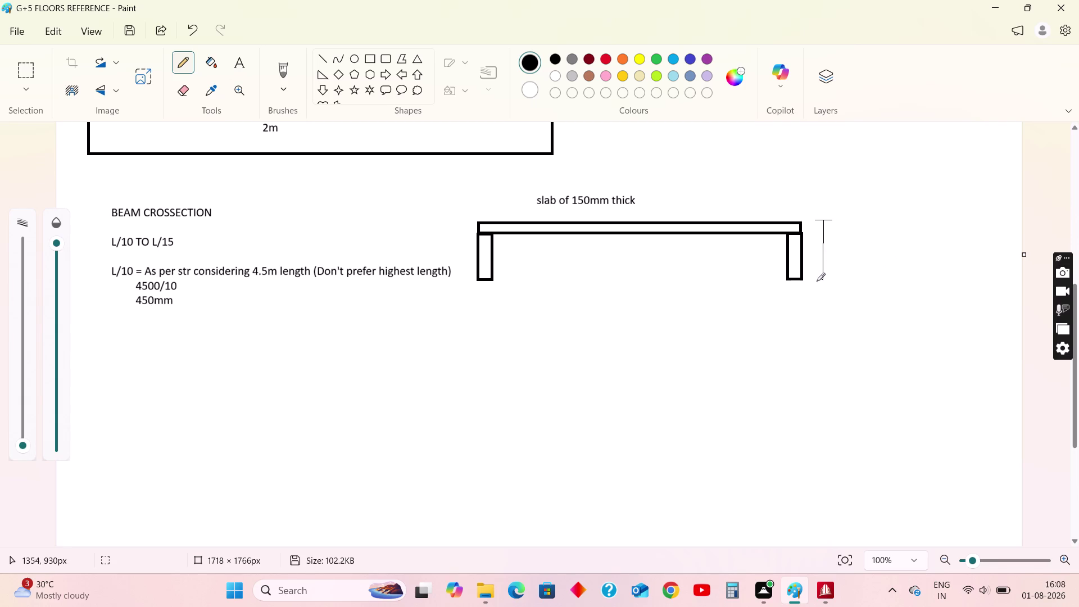
drag(817, 281, 832, 281)
drag(817, 275, 830, 273)
drag(819, 228, 826, 226)
drag(829, 241, 836, 250)
drag(836, 250, 837, 258)
drag(840, 246, 841, 257)
drag(838, 248, 852, 245)
click(852, 245)
drag(867, 245, 873, 247)
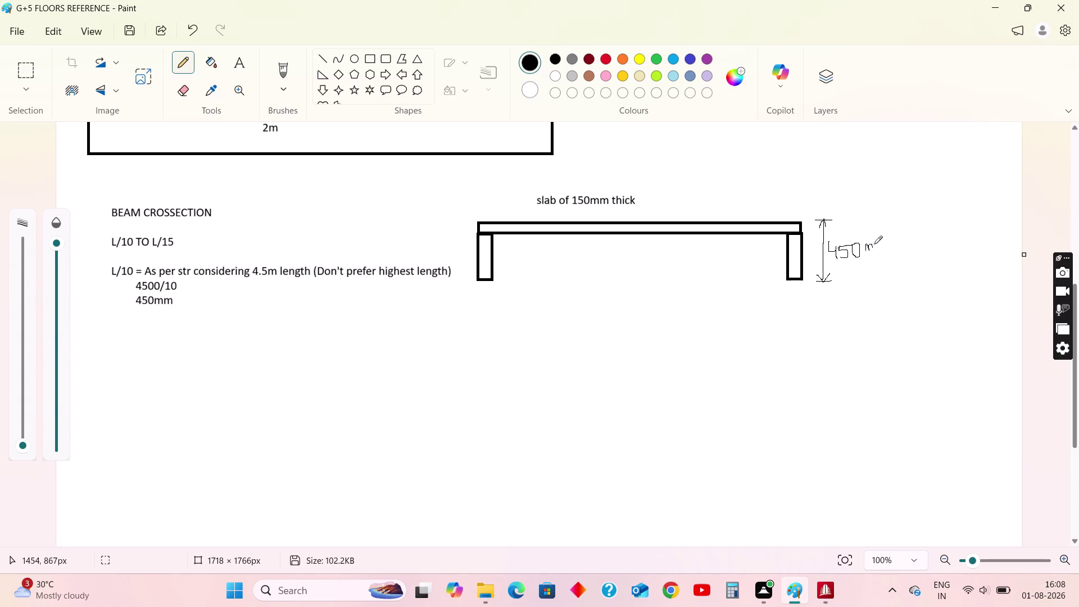
drag(875, 244, 889, 241)
drag(775, 234, 772, 277)
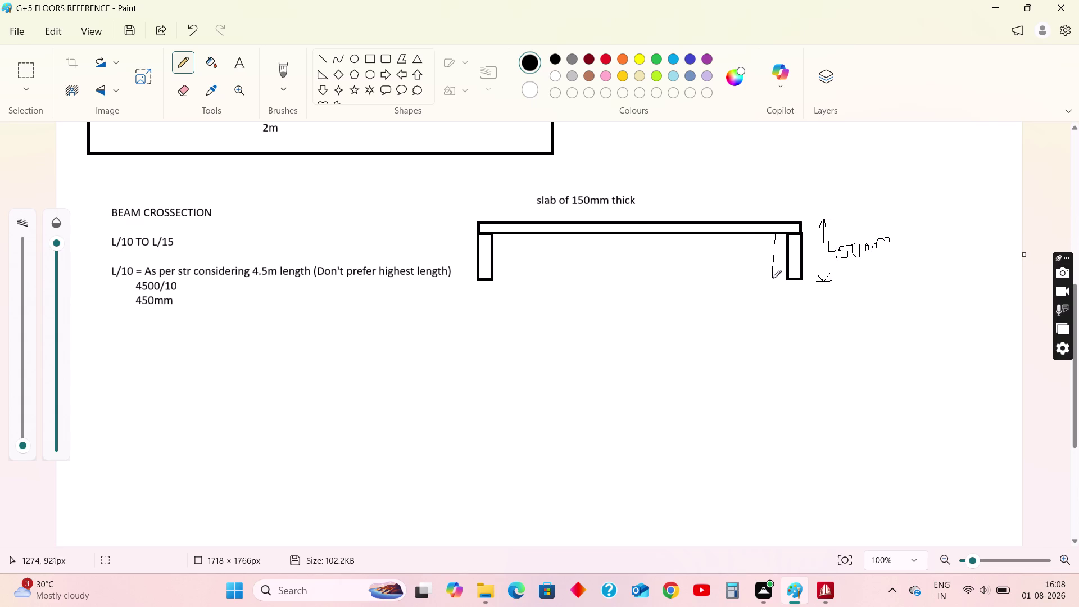
Draw a second arrowed dimension line beside the right beam.
drag(773, 277, 772, 283)
drag(766, 280, 780, 280)
drag(765, 274, 776, 271)
drag(766, 242, 779, 244)
drag(763, 253, 762, 250)
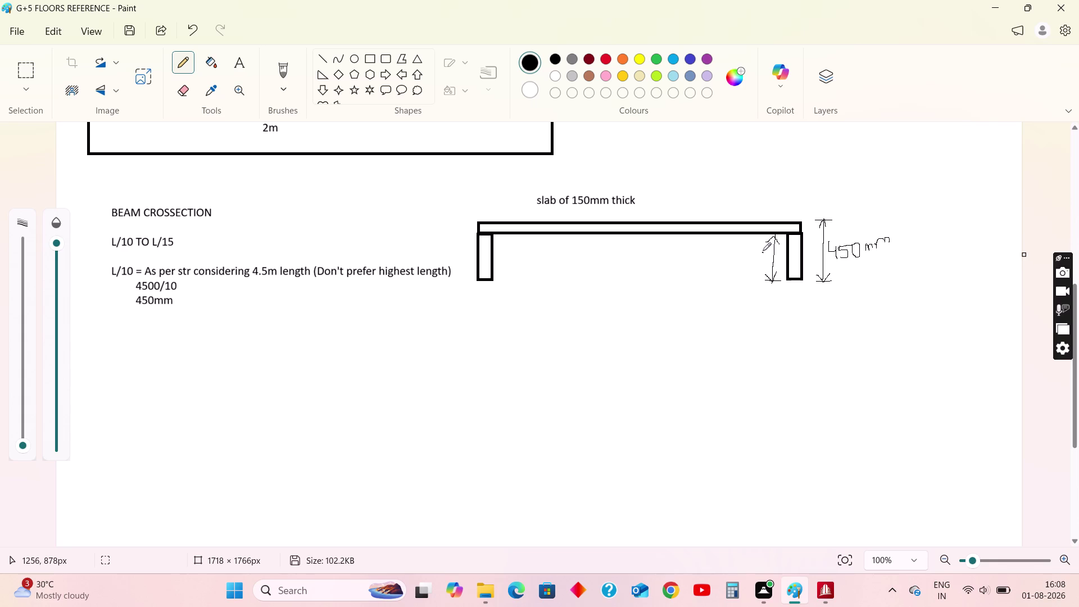
drag(762, 251, 767, 259)
click(764, 262)
click(243, 61)
drag(107, 328, 426, 374)
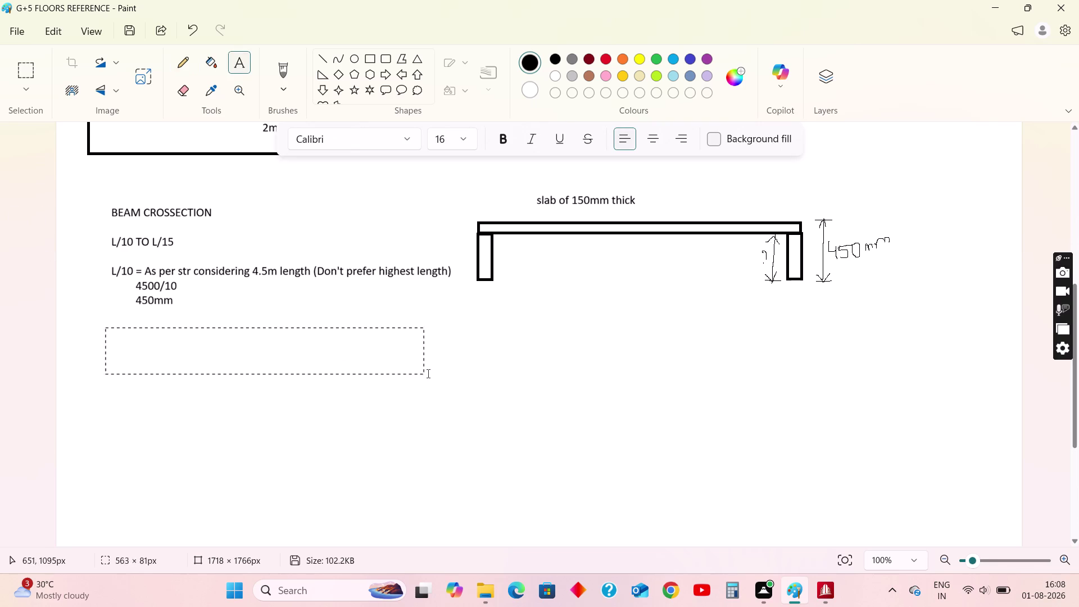
Write the heading 'Total depth - slab thick' in a widened text box.
drag(426, 374, 441, 374)
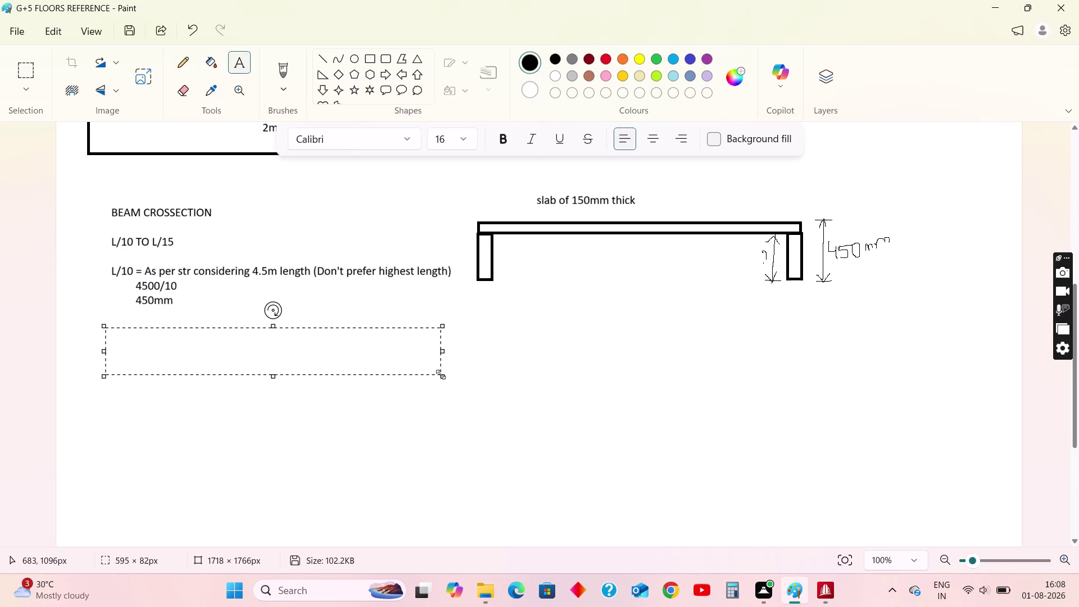
key(t)
key(o)
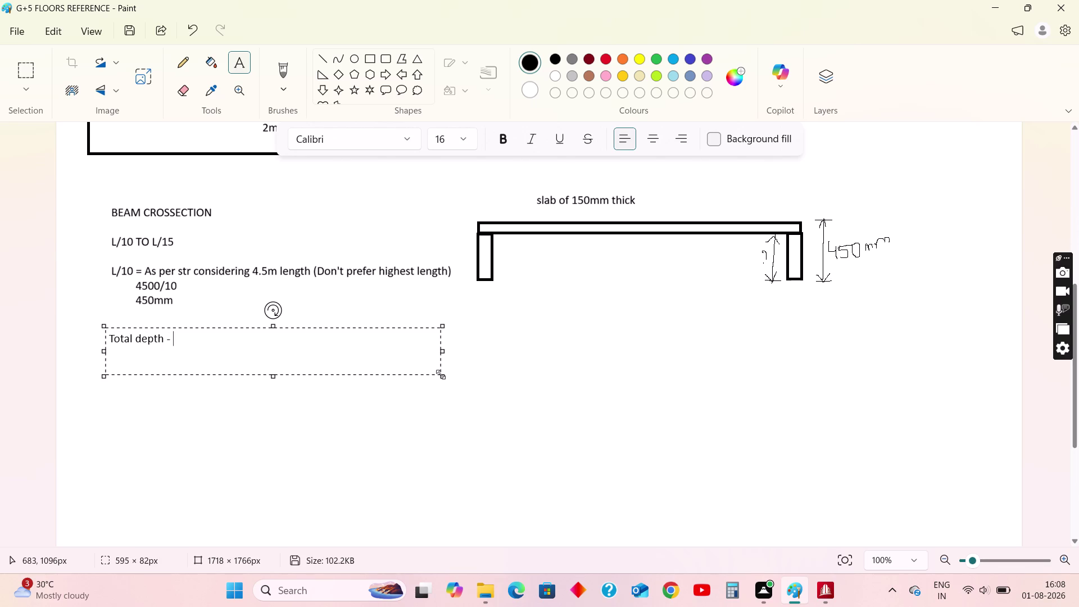
text(b)
key(space)
text(thick)
key(Return)
Add the lines '= 450 - 150mm' and '= 300mm', then resize and commit the text box.
key(equal)
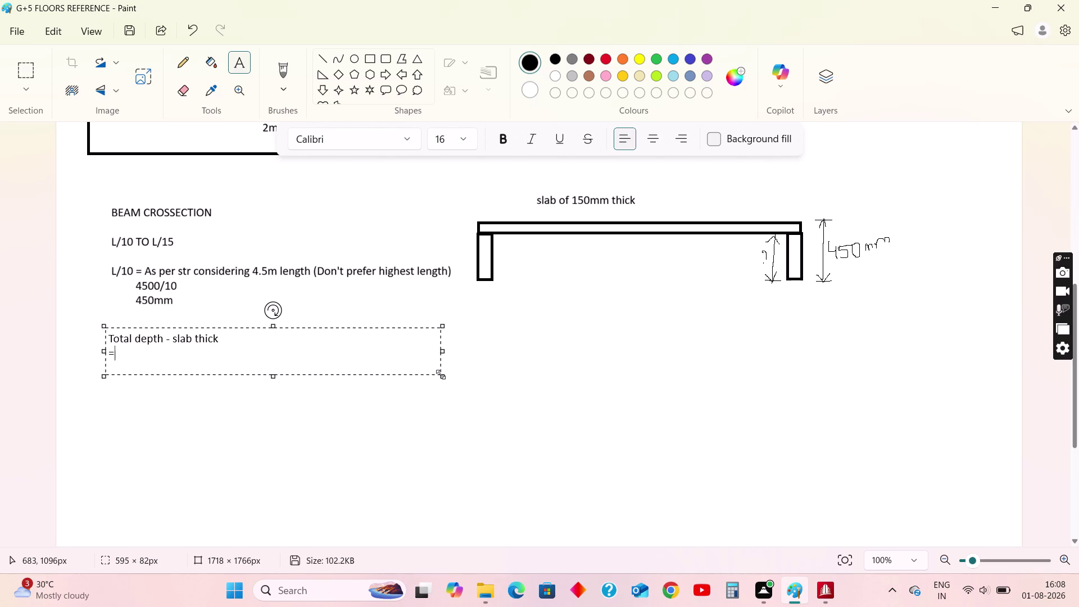
text(450)
key(space)
text(-)
key(space)
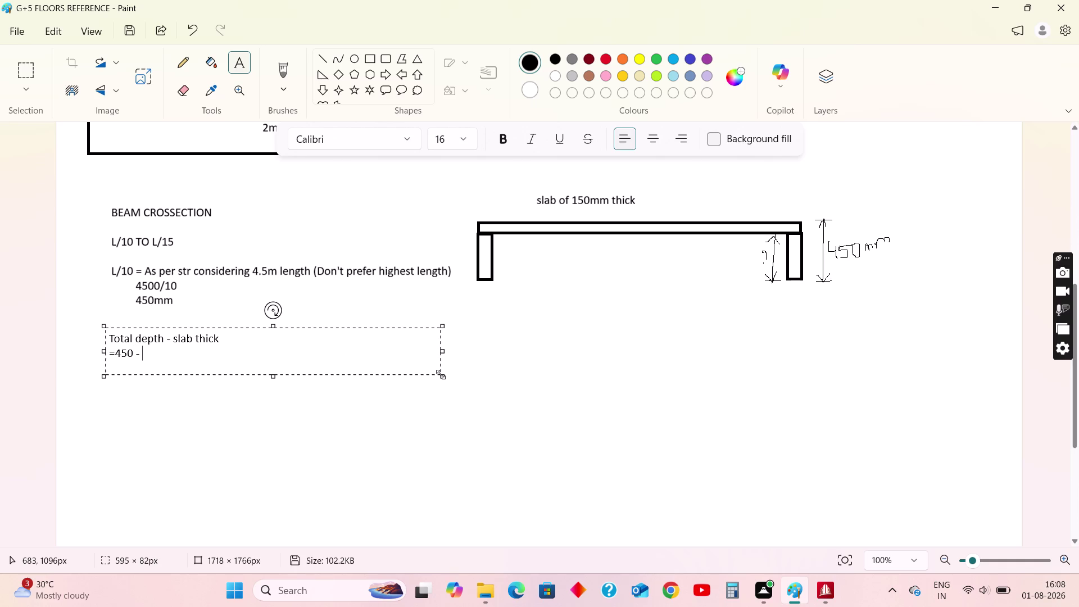
text(150mm)
key(Return)
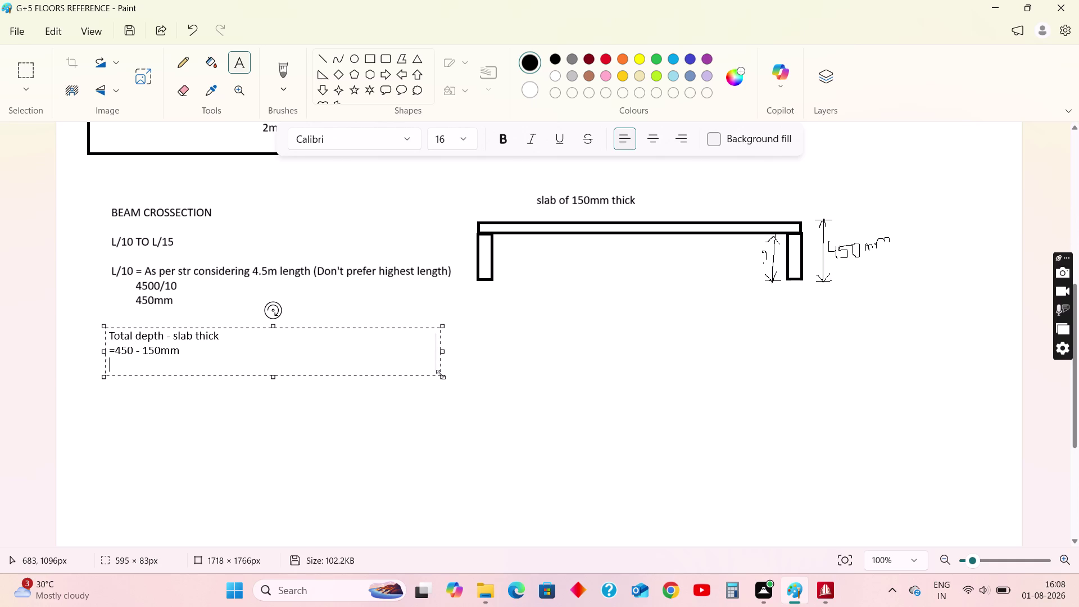
key(equal)
text(300mm)
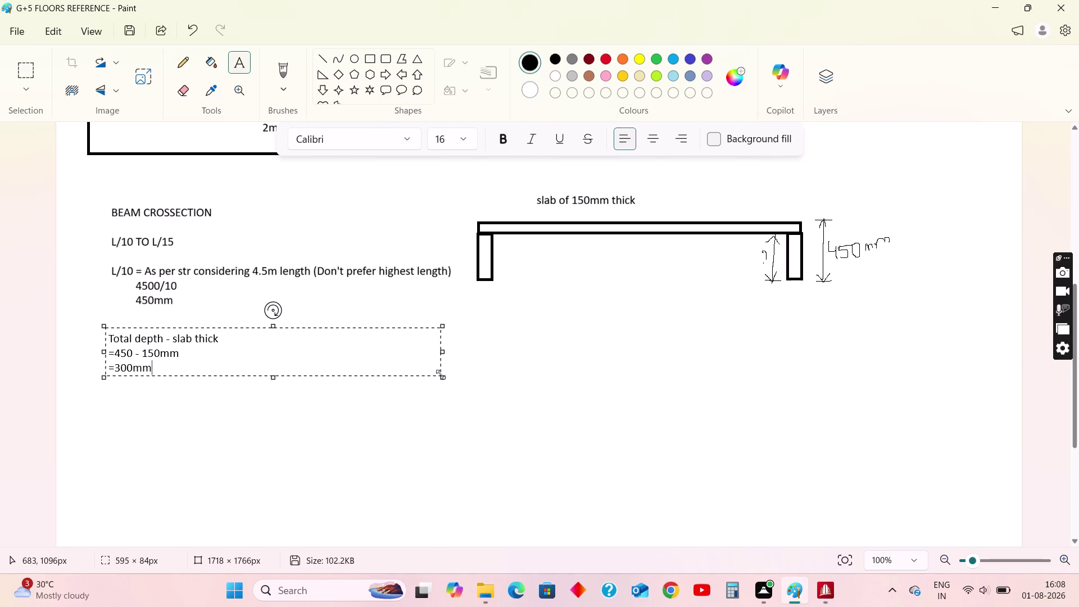
drag(445, 376, 394, 381)
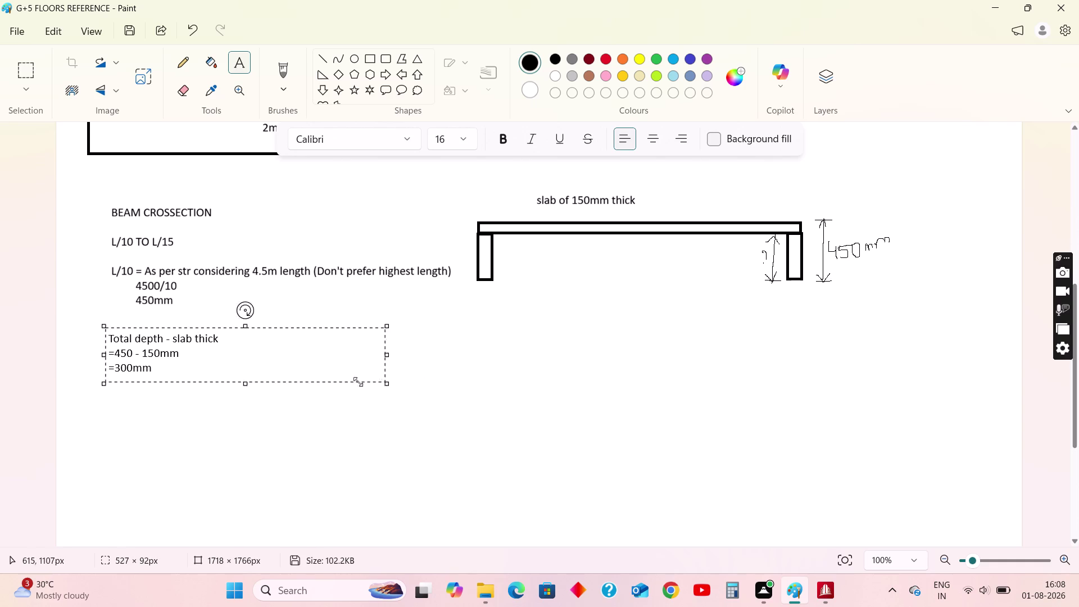
drag(394, 382, 248, 383)
click(362, 360)
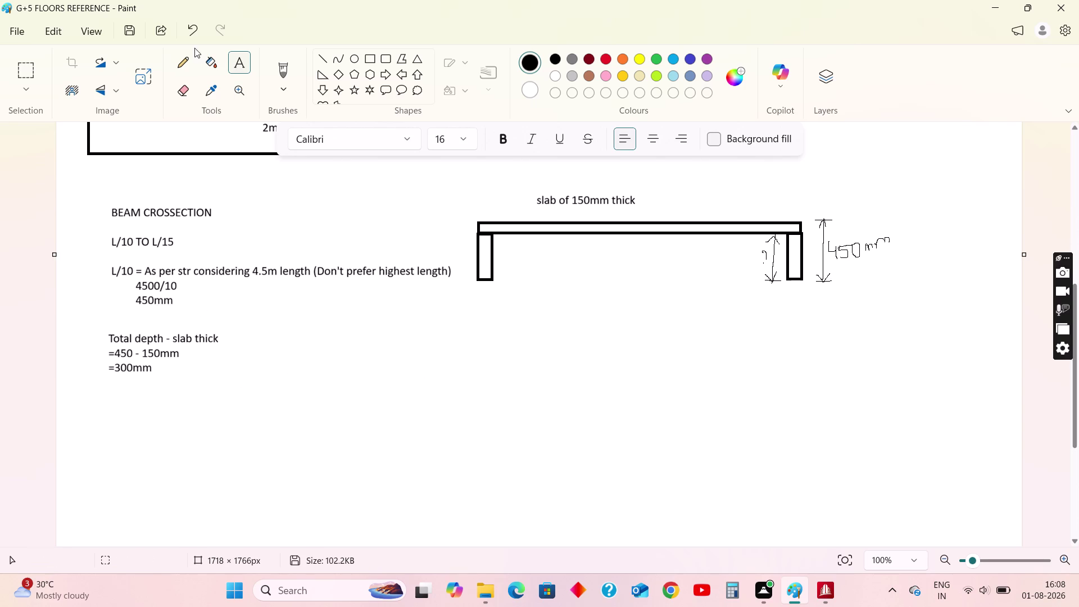
click(237, 57)
Start a text box reading '300mm depth x 230mm' for the beam cross-section.
drag(96, 405, 382, 428)
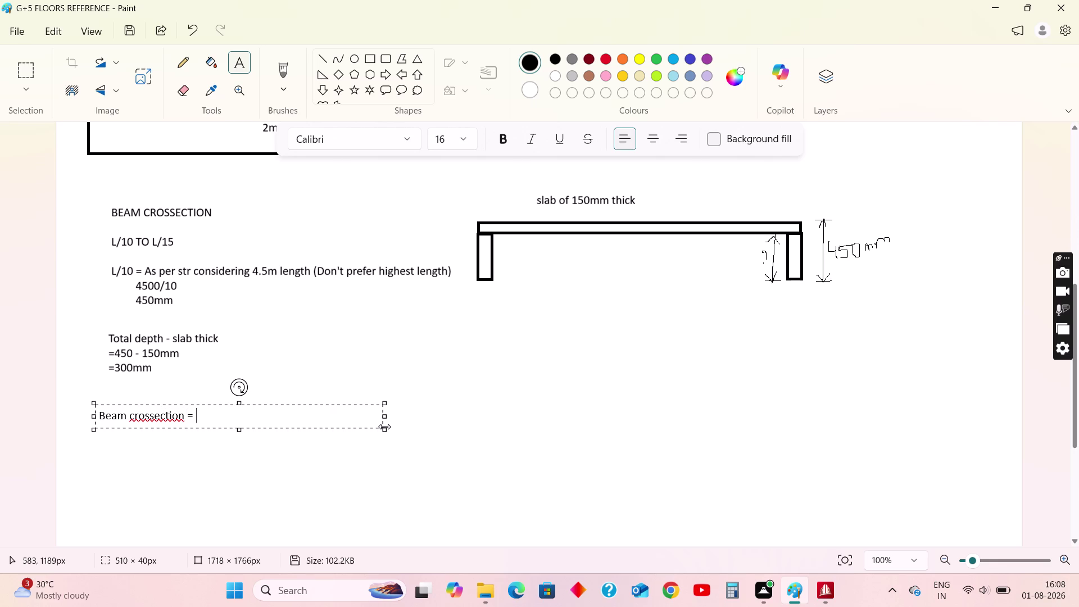
text(300mm)
key(space)
text(depth)
key(space)
text(x 230)
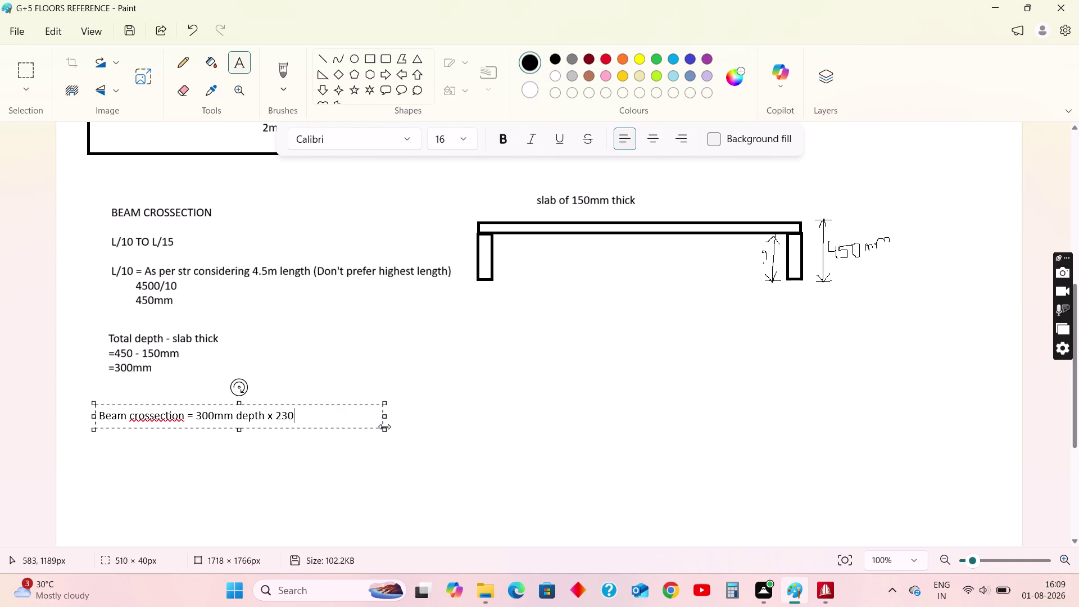
text(mm)
Add the remark '(considered same as wall thick)' on one line and commit it.
key(shift+parenleft)
text(co)
text(nsidered)
key(space)
text(same as)
key(space)
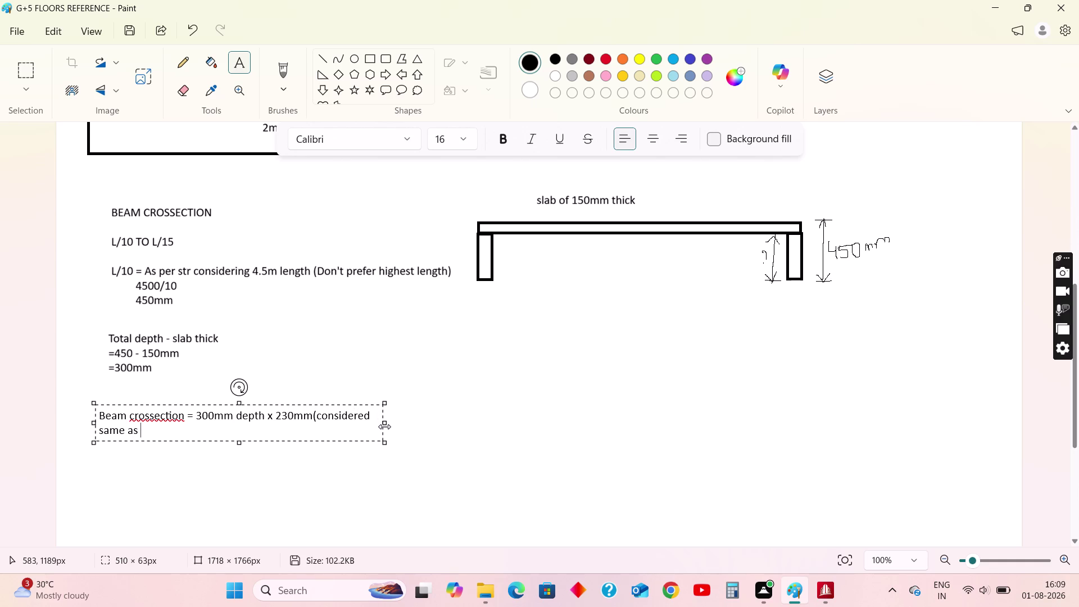
text(wall th)
text(ick)
drag(384, 442, 503, 433)
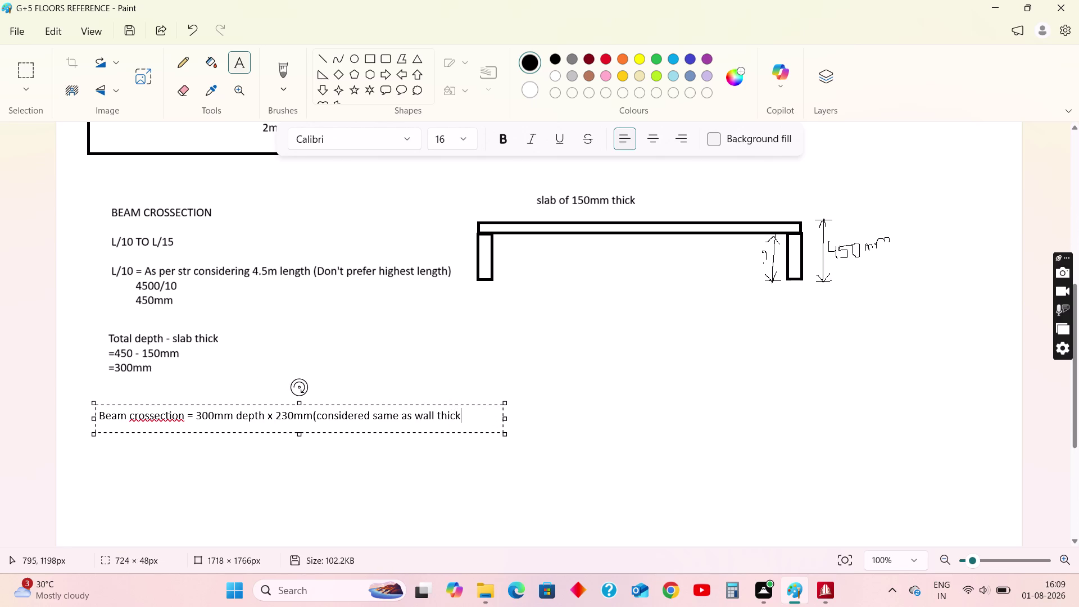
key(shift+parenright)
click(384, 358)
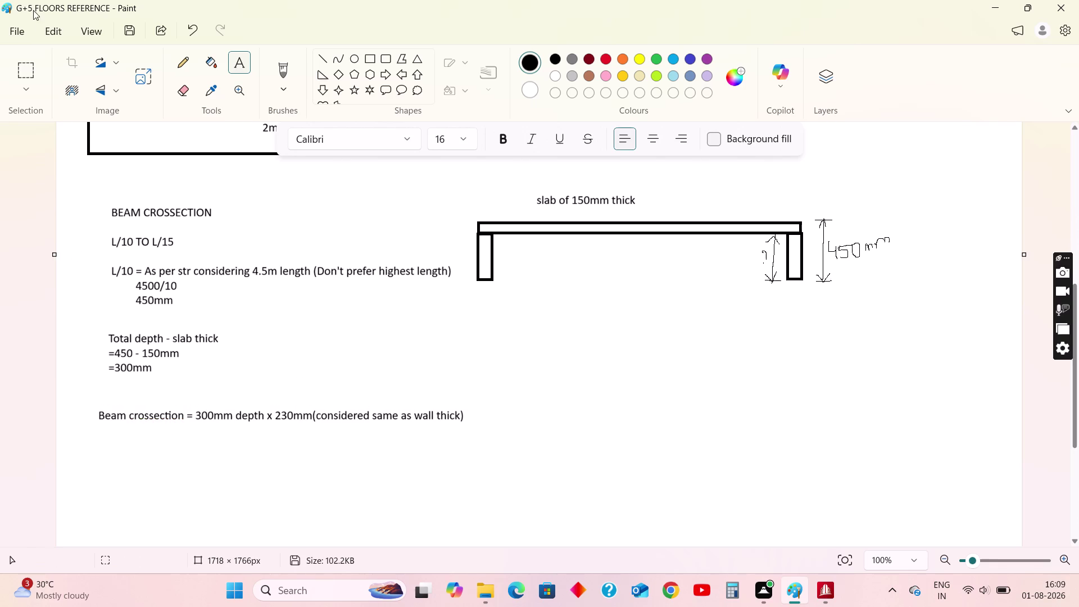
Select the cross-section line, nudge it into position and adjust its width.
click(21, 71)
drag(85, 405, 533, 442)
key(Up)
key(Up)
key(Up)
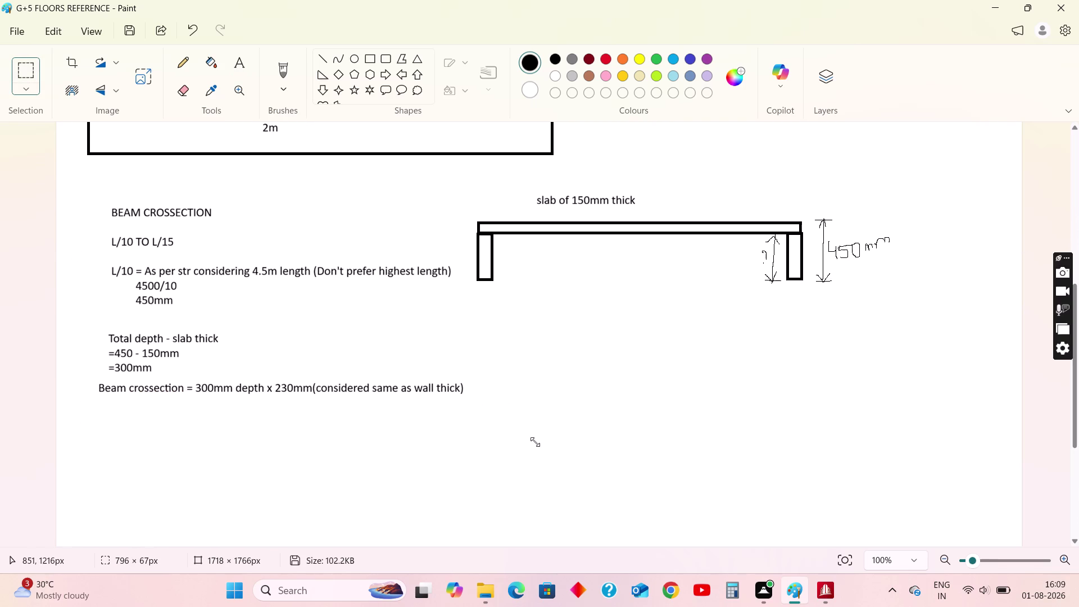
key(Down)
key(Down)
key(Down)
key(Down)
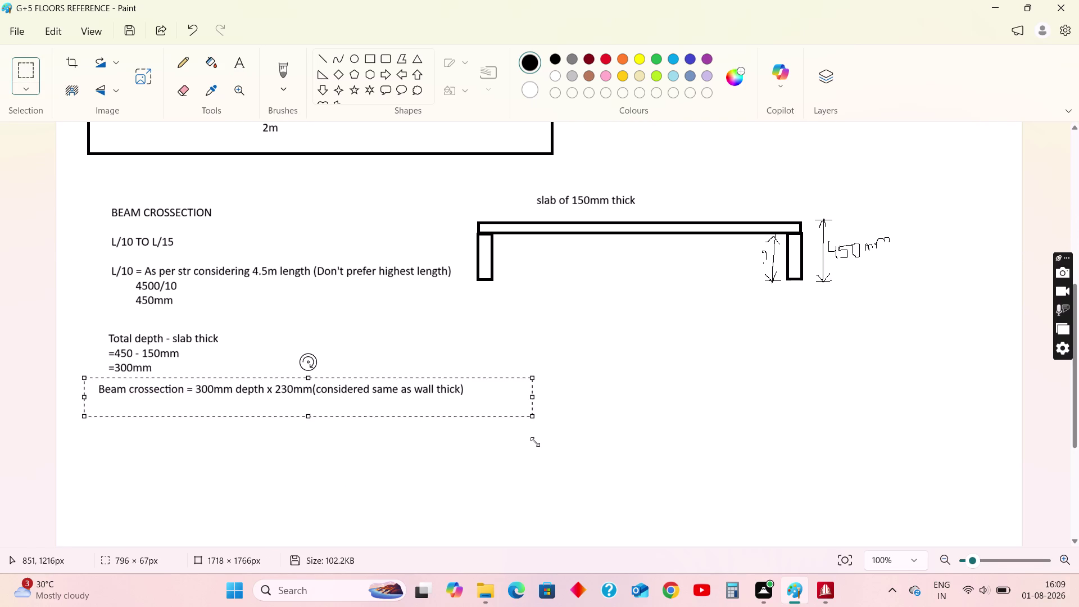
drag(533, 418, 497, 417)
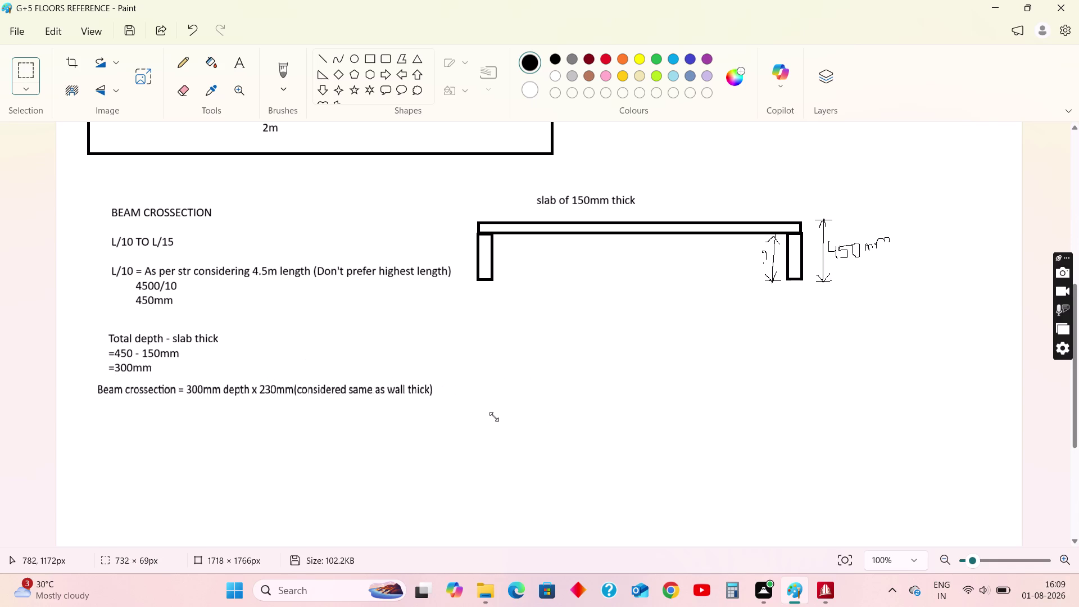
drag(496, 417, 524, 416)
Below the beam note, write the heading 'COLUMN CROSSECTION - Considering std value'.
click(586, 414)
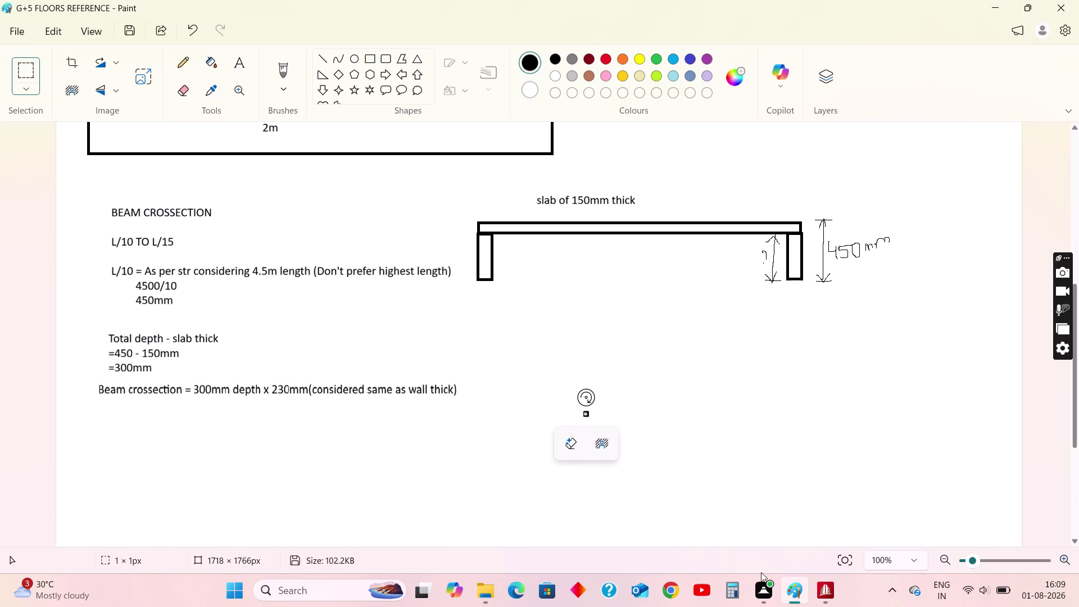
click(243, 64)
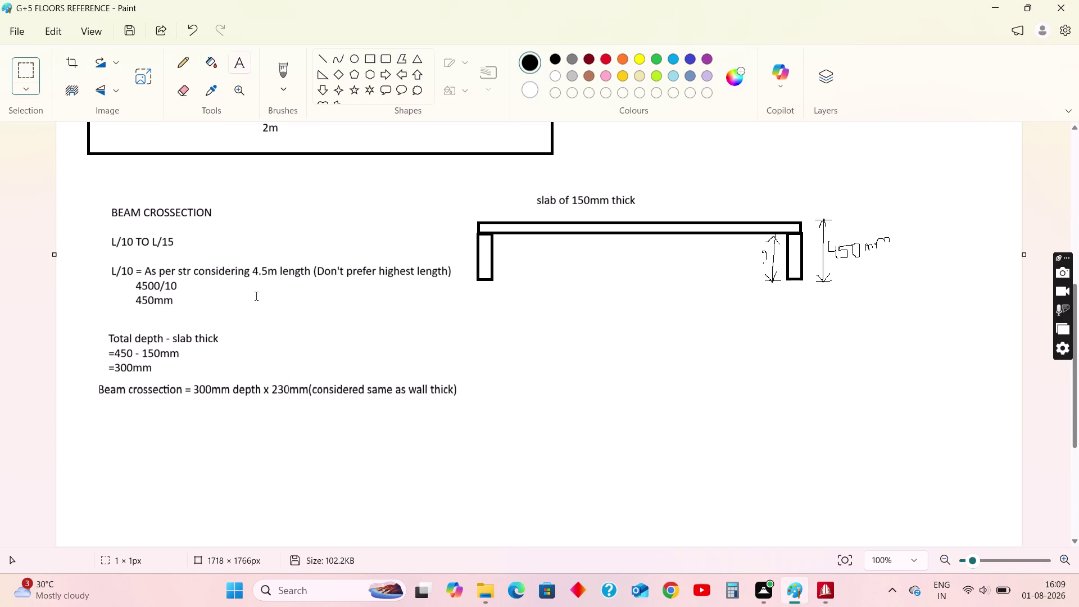
drag(91, 420, 402, 502)
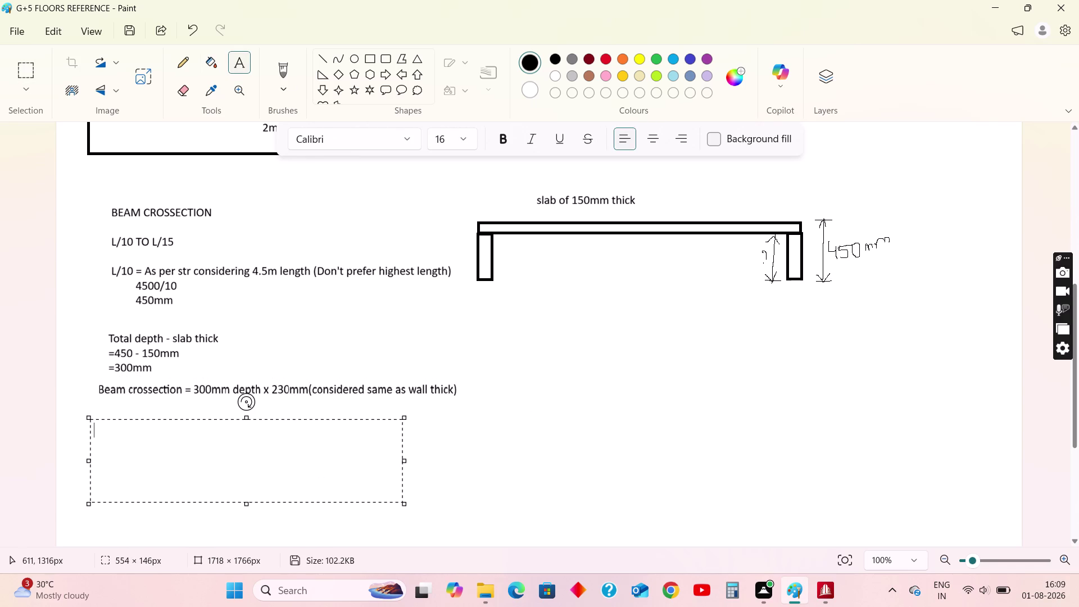
text(COLU)
text(MN CROSSE)
text(CTIO)
text(N)
key(space)
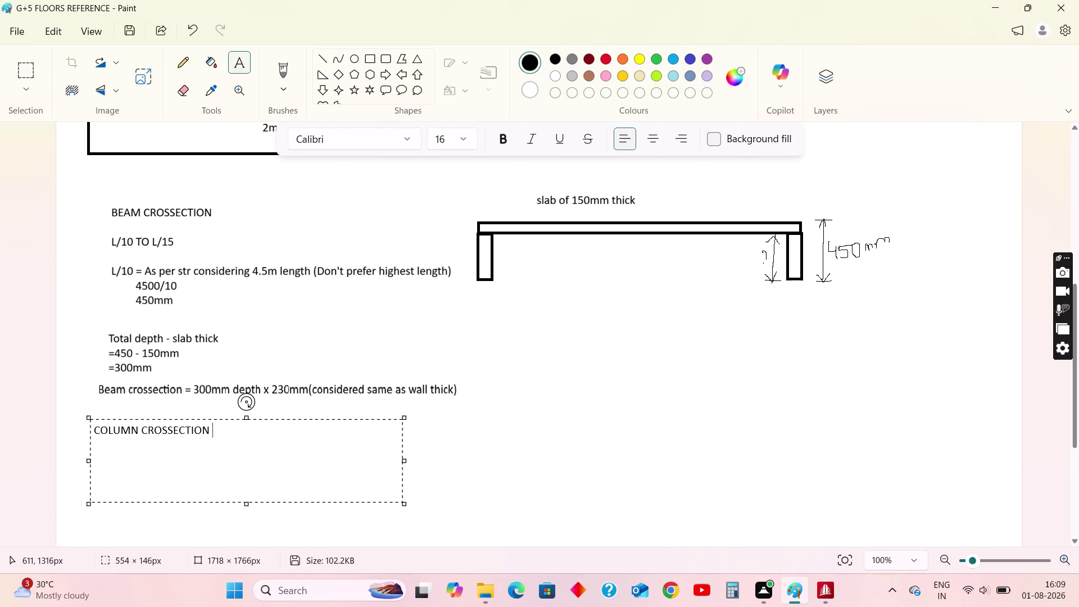
text(-)
key(space)
key(c)
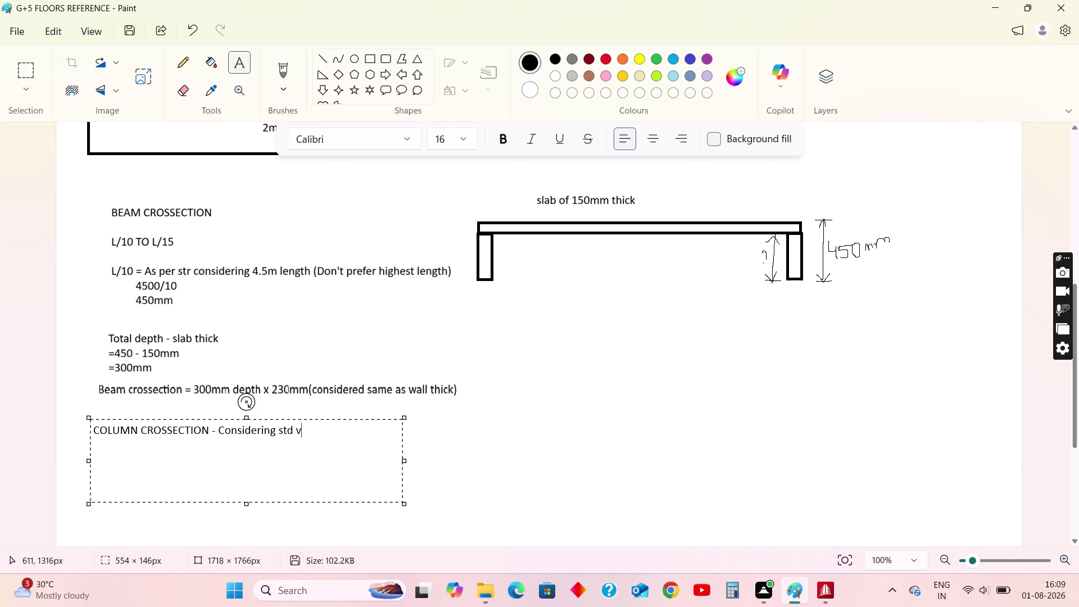
text(lue)
Add an indented line '230mm x 300mm depth' and commit the column note.
key(Return)
key(space)
key(space)
key(space)
key(space)
key(space)
key(space)
key(space)
key(space)
key(space)
key(space)
key(space)
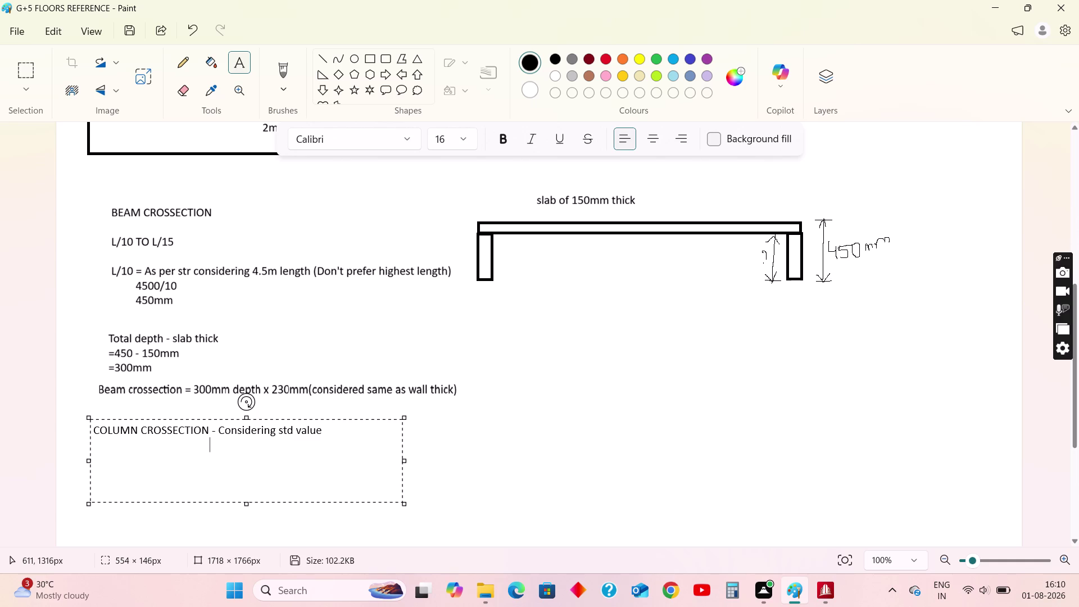
text(2)
text(3)
key(BackSpace)
key(BackSpace)
text(230)
text(mm x)
key(space)
text(300mm)
key(space)
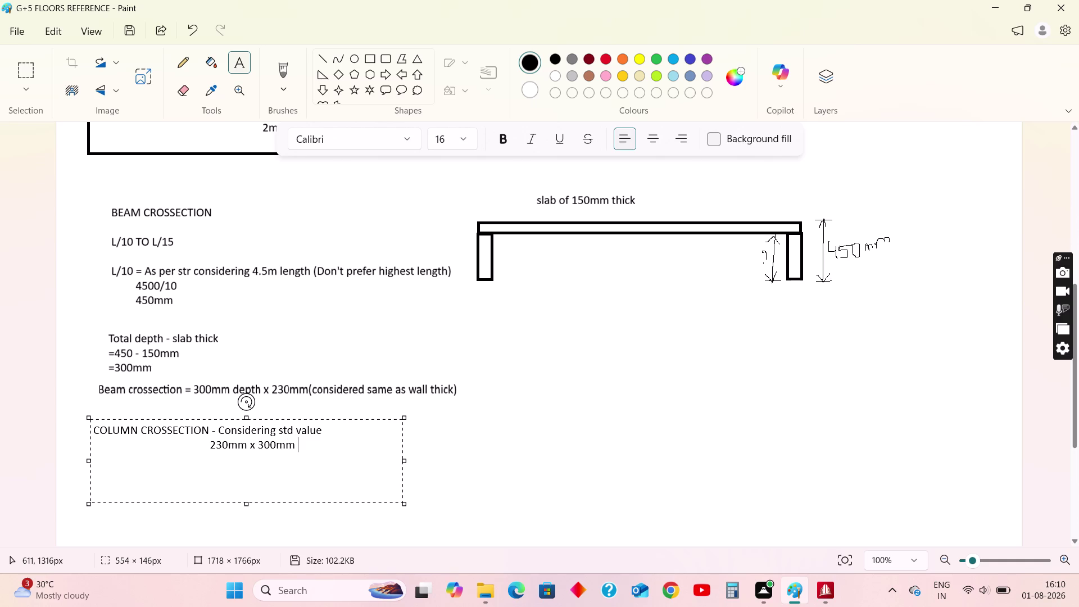
text(depth)
click(480, 437)
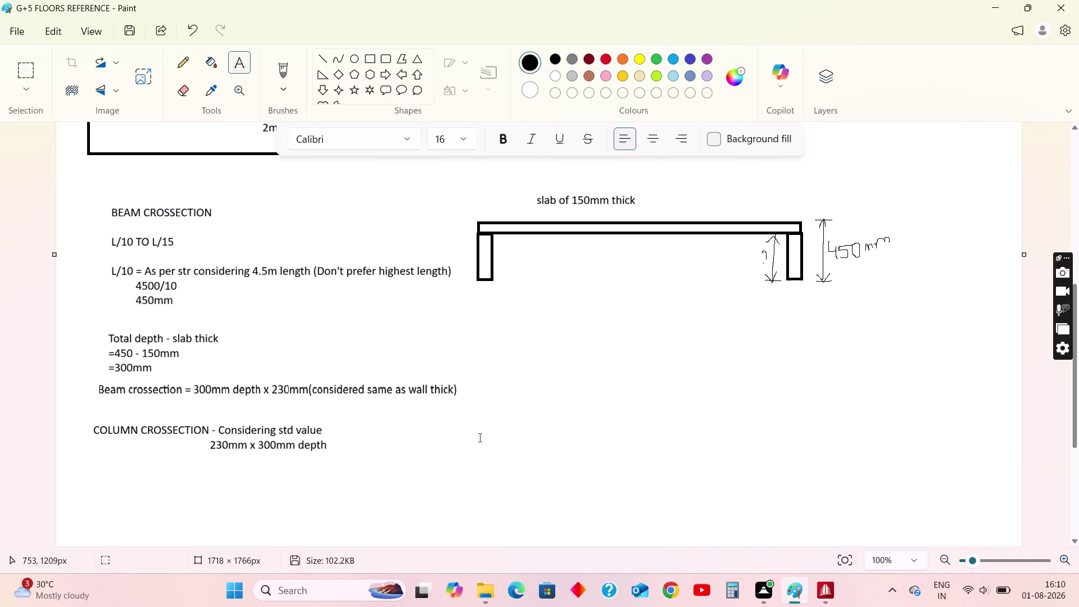
Erase '230' from the column dimensions with the Eraser.
drag(222, 446, 210, 447)
click(469, 460)
click(186, 89)
drag(208, 441, 209, 441)
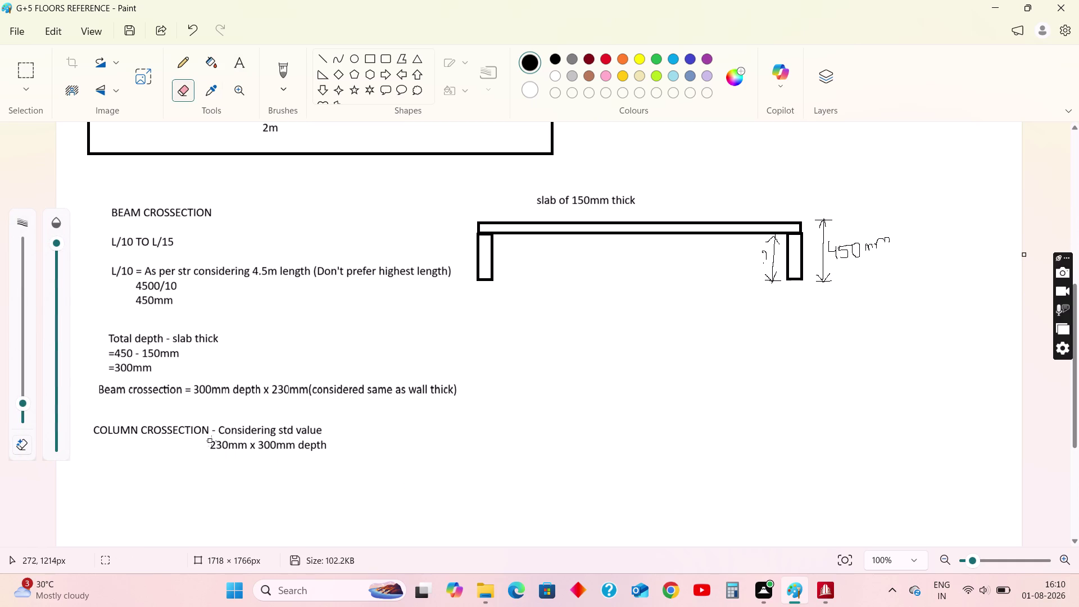
drag(209, 440, 223, 450)
drag(223, 449, 223, 444)
Insert '300' before 'mm' where 230 was, then return to STAAD.Pro.
click(239, 62)
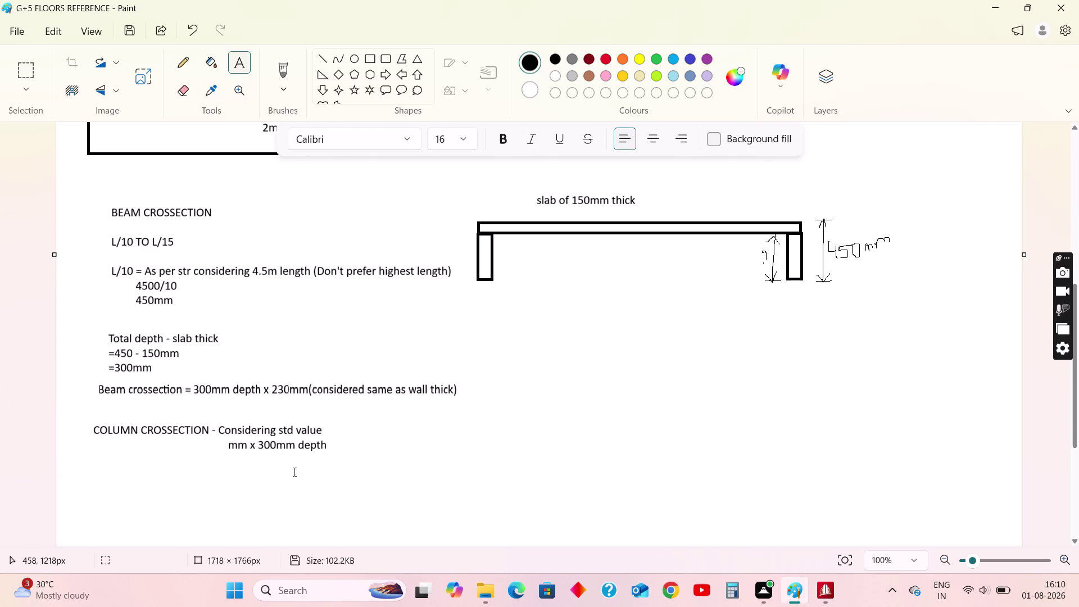
click(208, 445)
text(3)
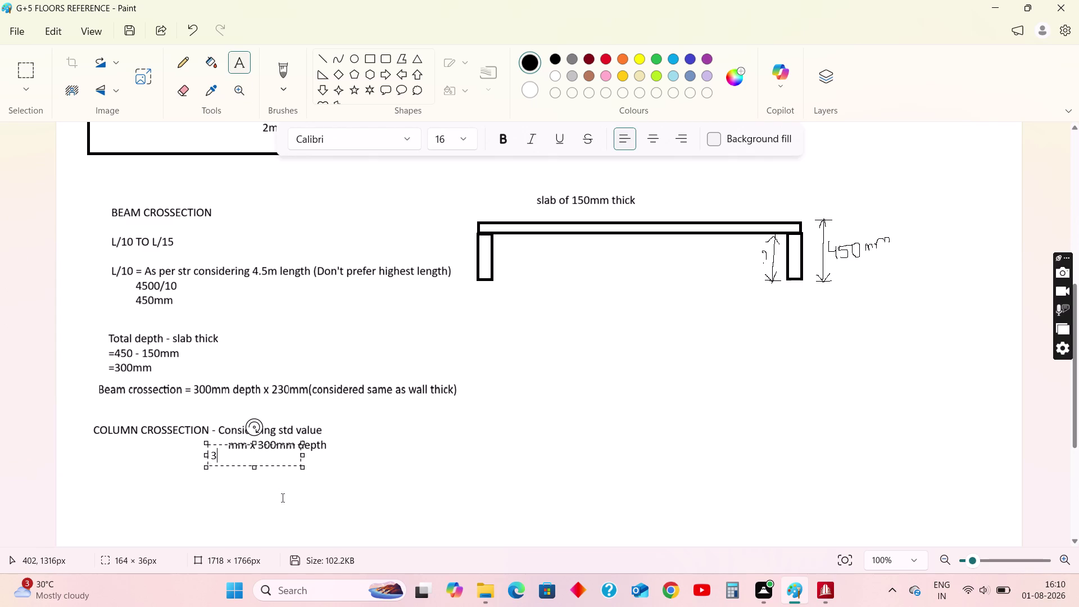
text(00)
drag(208, 442, 207, 435)
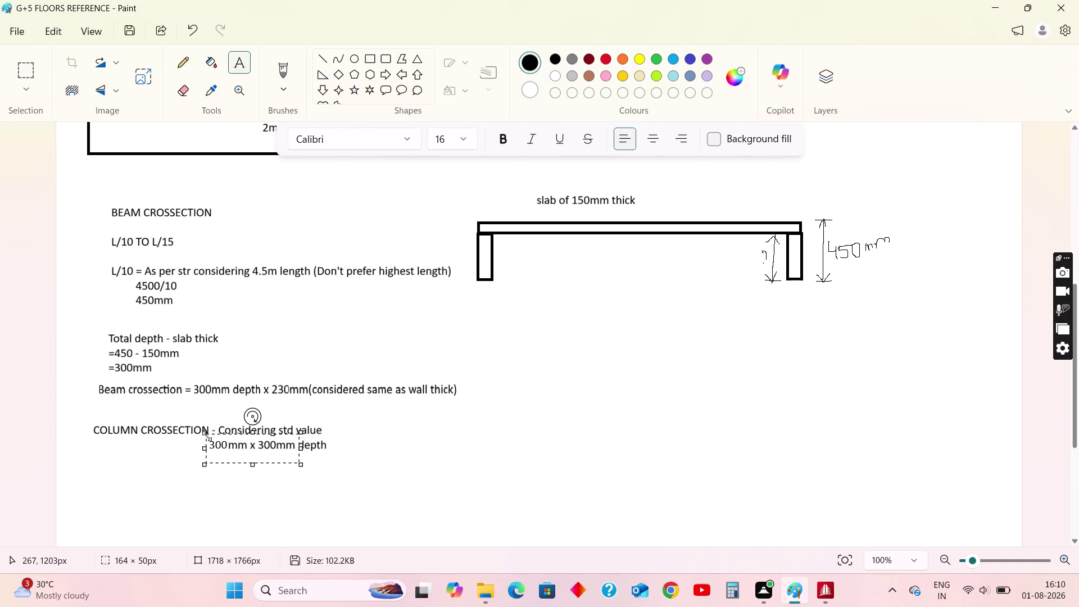
drag(207, 435, 207, 436)
click(408, 435)
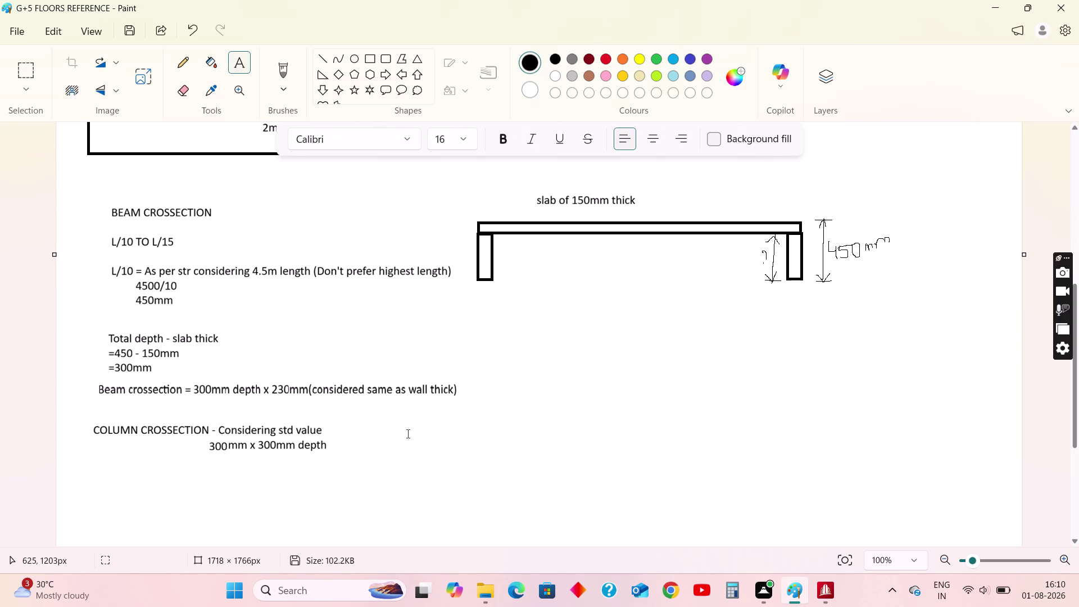
click(787, 588)
click(1019, 427)
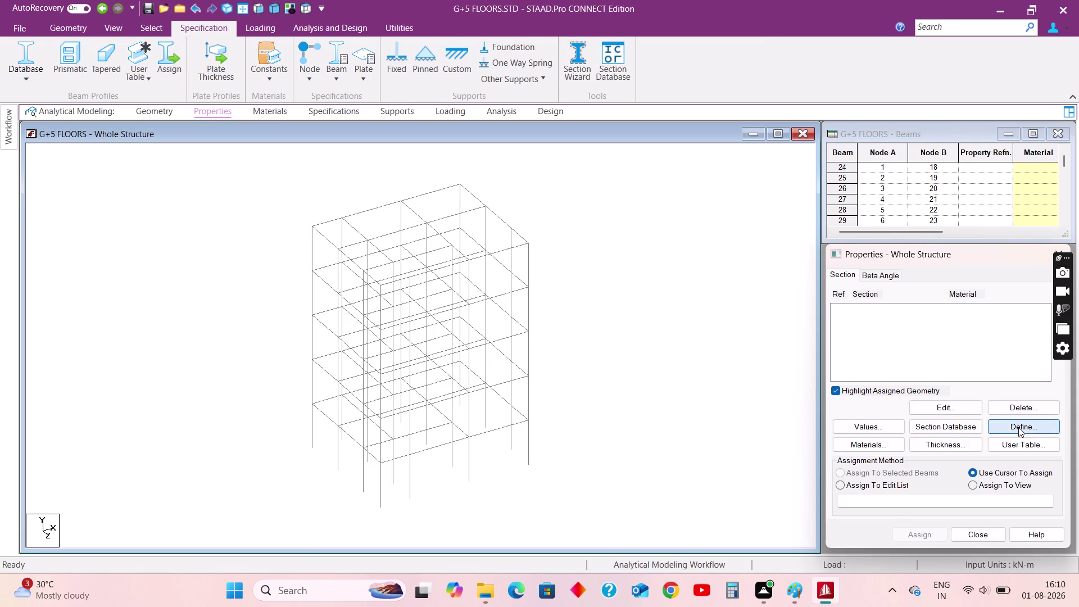
Add a concrete rectangular section with YD 0.3 and ZD 0.23.
click(343, 235)
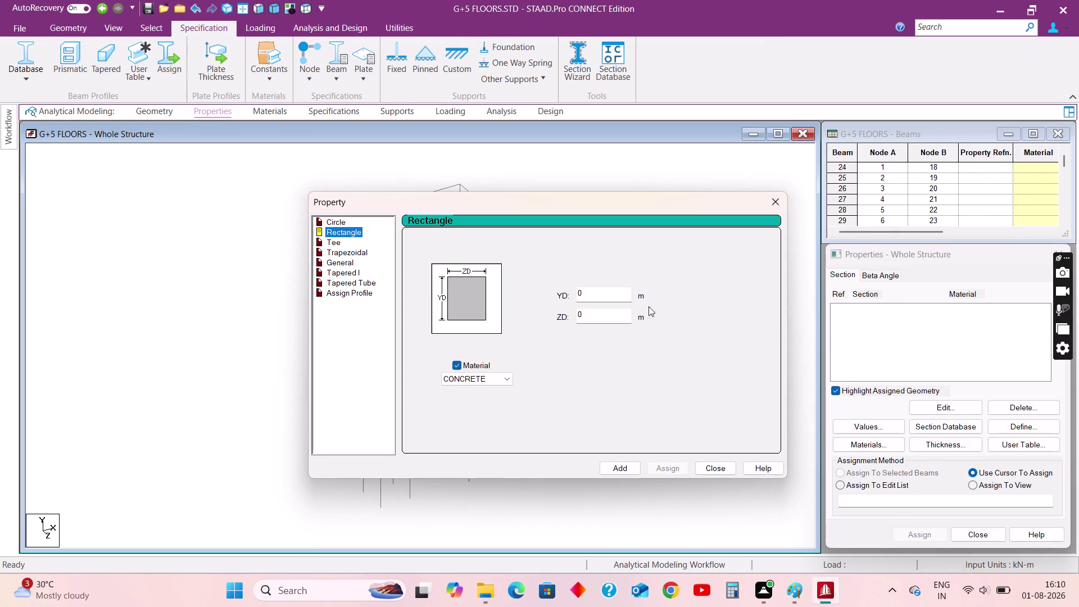
click(609, 297)
key(period)
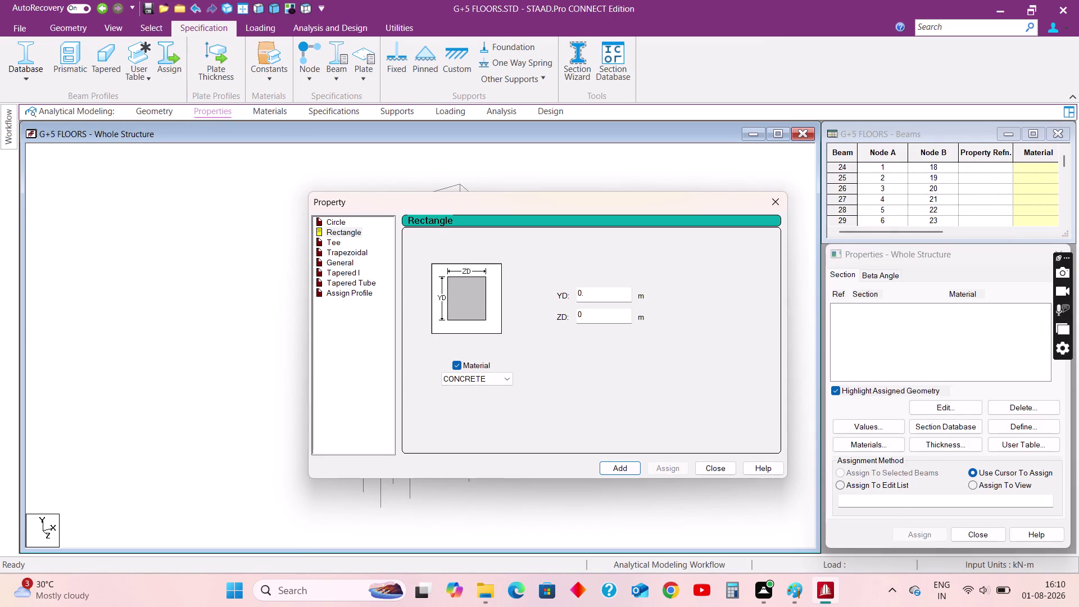
key(3)
click(592, 309)
key(period)
text(23)
click(622, 466)
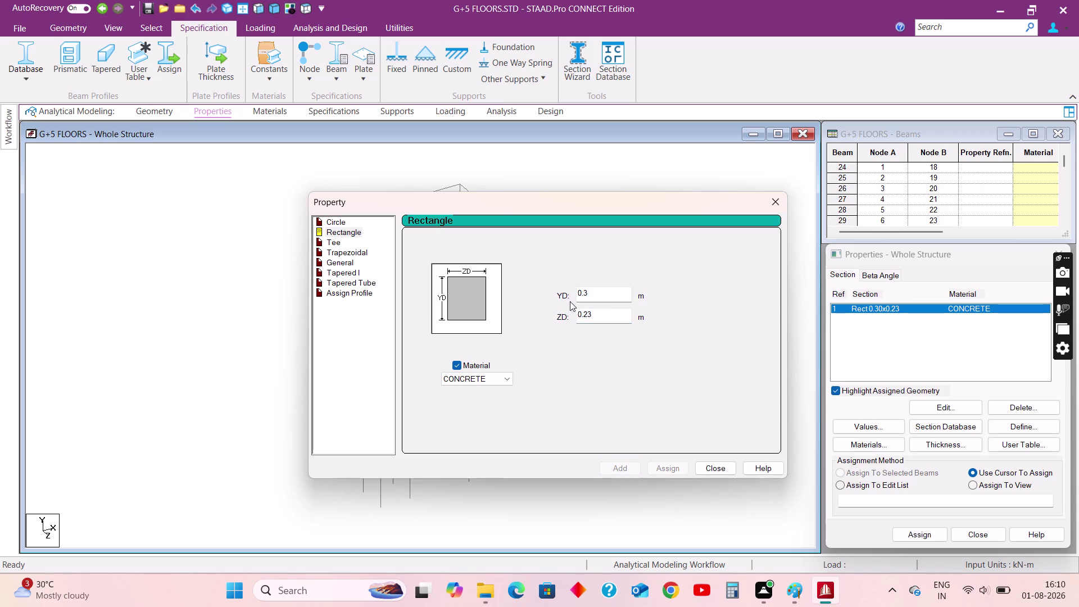
Add a second rectangular section of 0.30 x 0.30 and close the dialog.
drag(600, 313, 585, 314)
key(3)
click(623, 471)
click(703, 469)
click(875, 310)
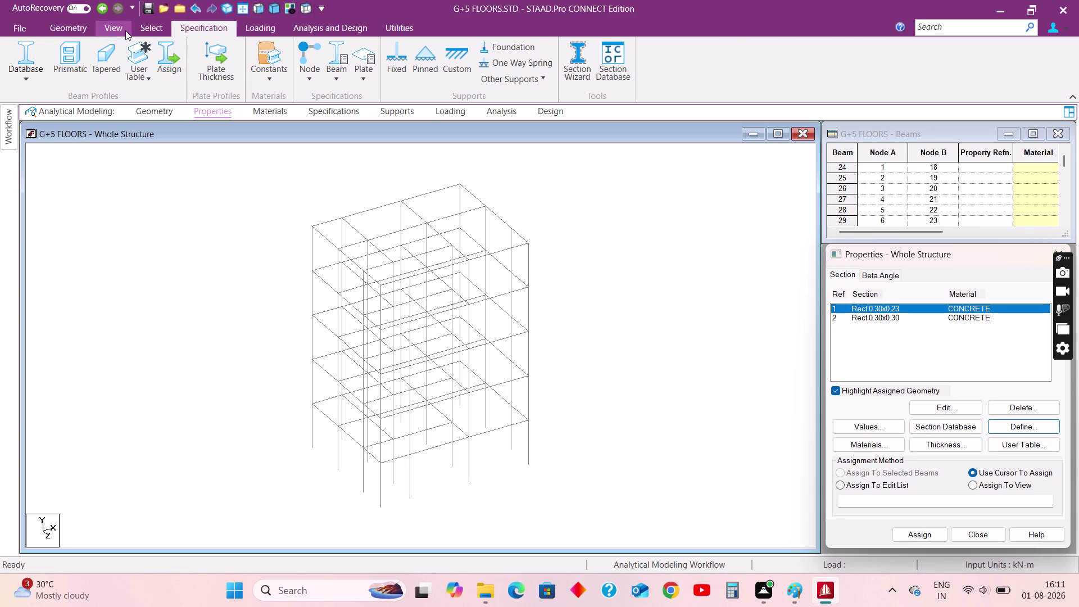
Select all beams parallel to X and Z and assign them the 0.30x0.23 section.
click(161, 27)
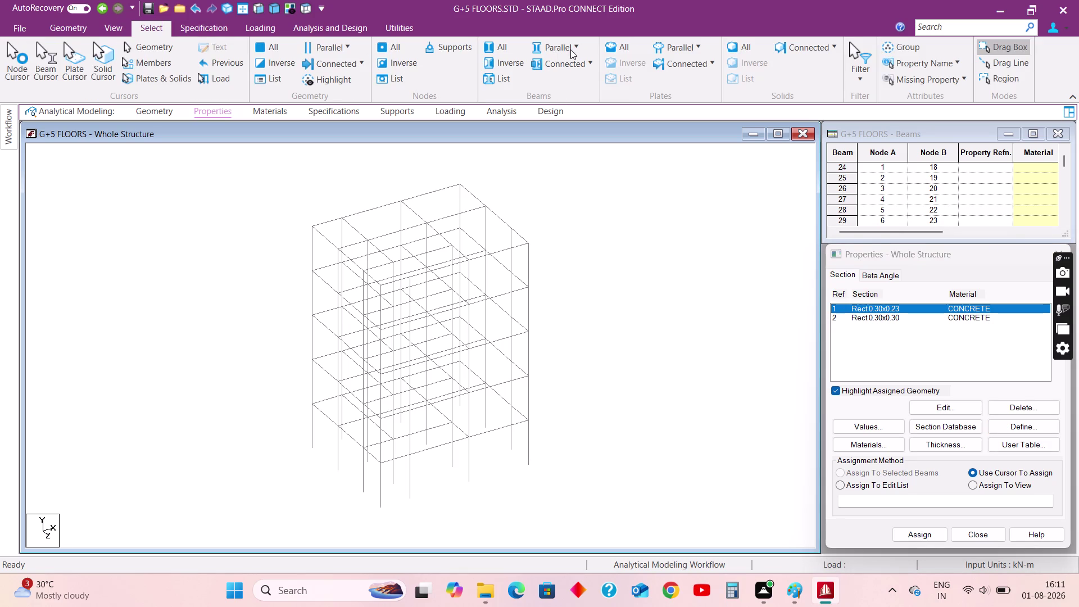
click(570, 50)
click(560, 70)
click(568, 48)
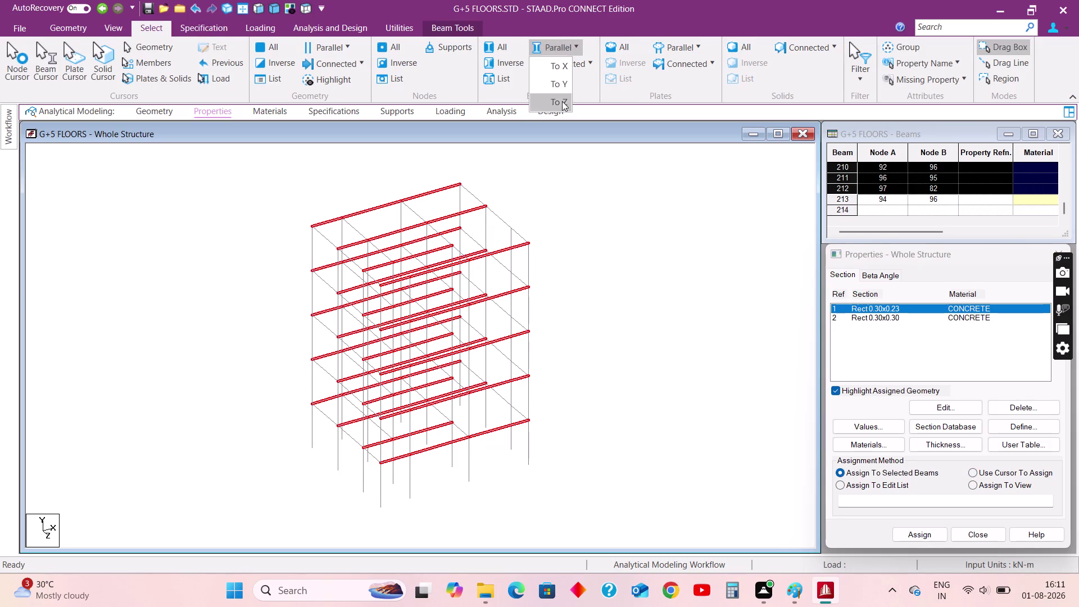
click(560, 105)
click(915, 528)
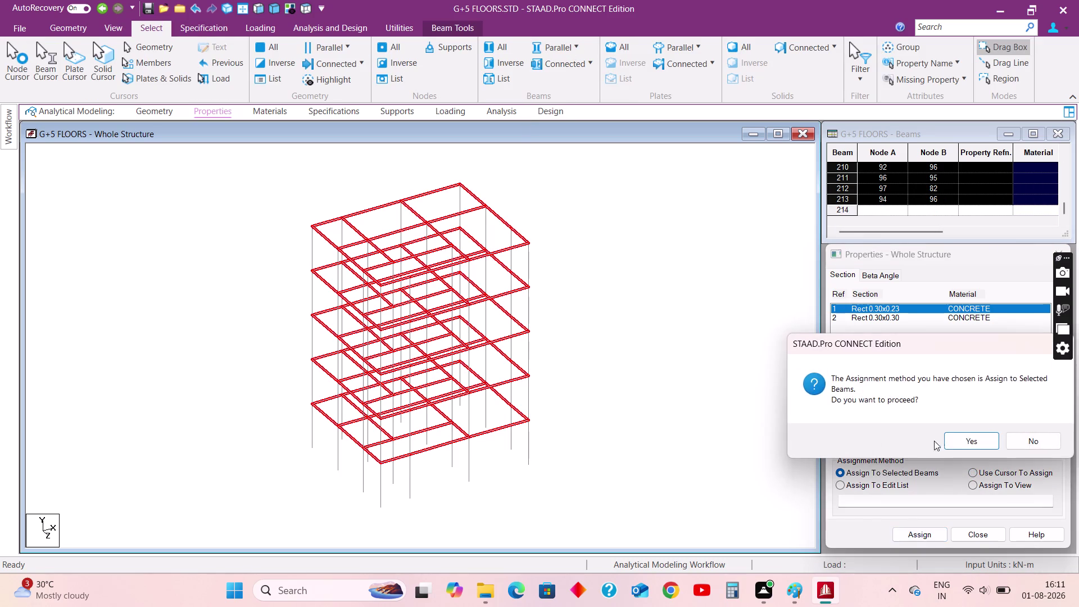
click(952, 438)
Assign the 0.30x0.30 section to all columns parallel to Y, then view the 3D rendering.
click(877, 316)
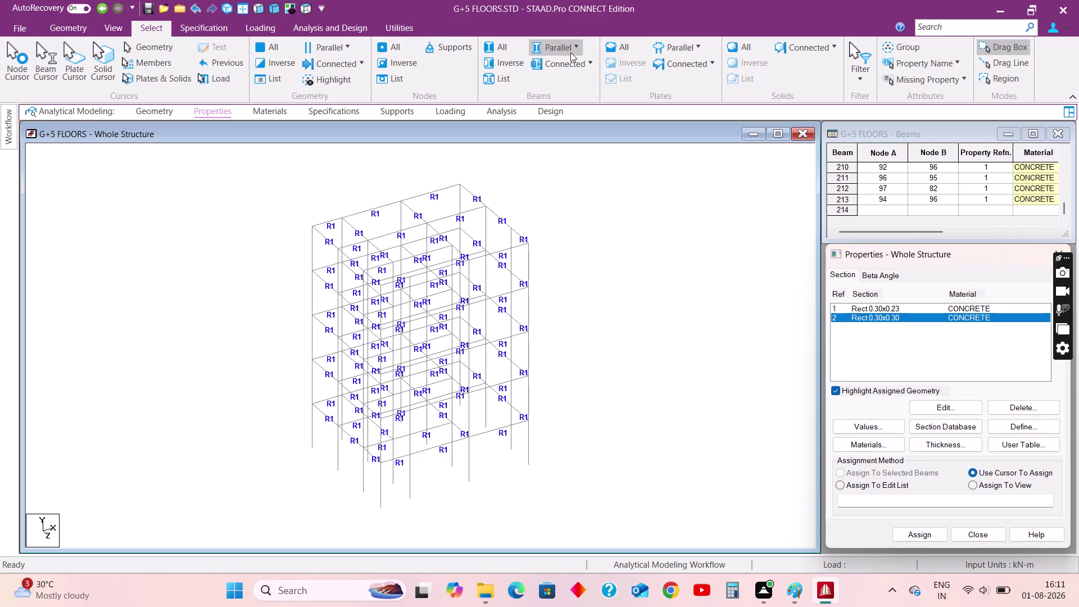
click(570, 46)
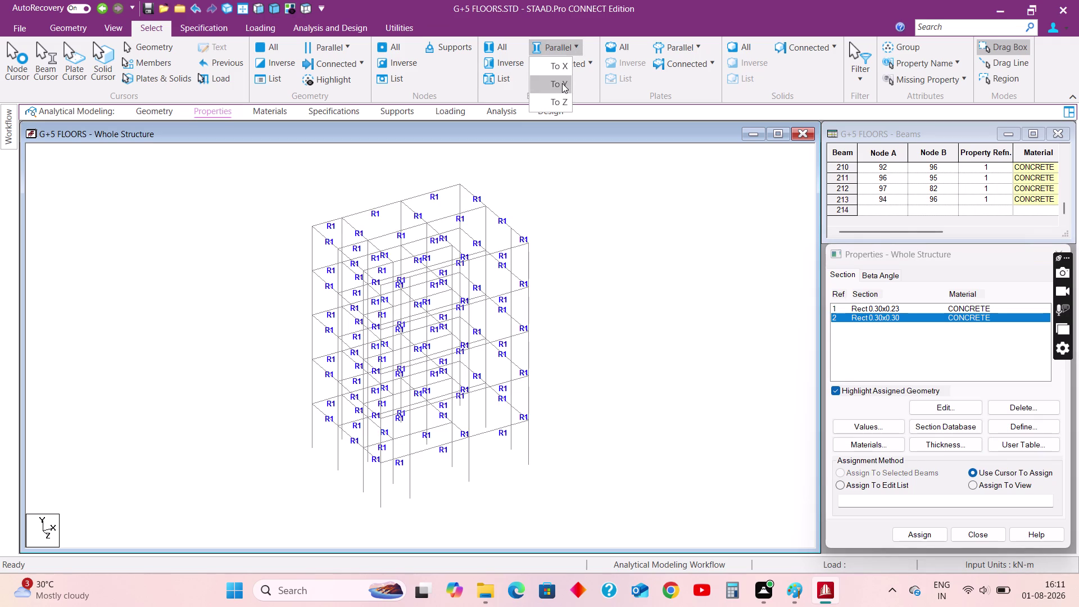
click(562, 84)
click(913, 535)
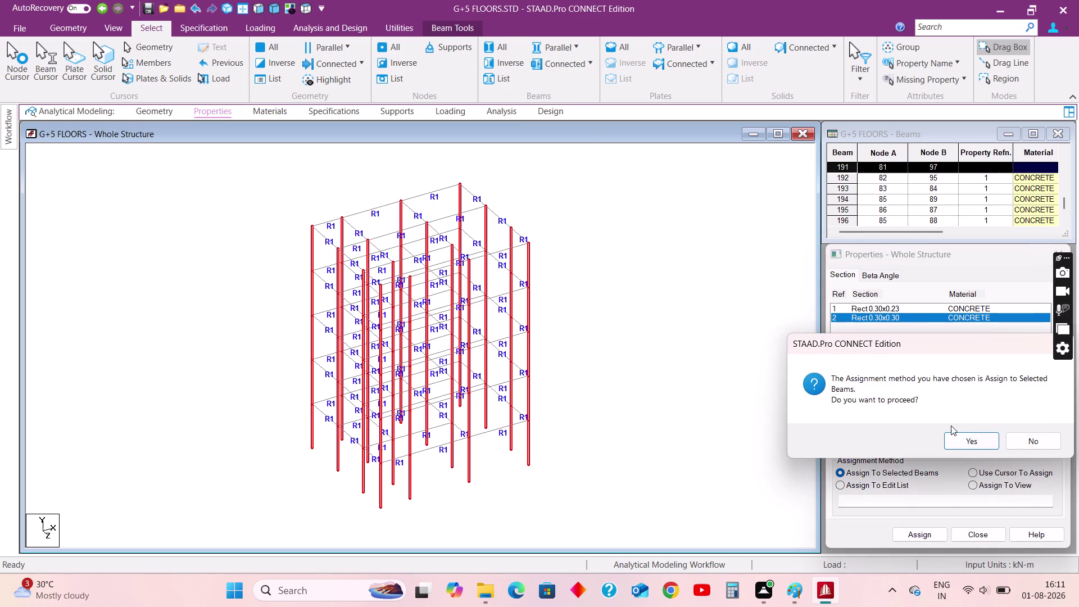
click(959, 441)
click(571, 268)
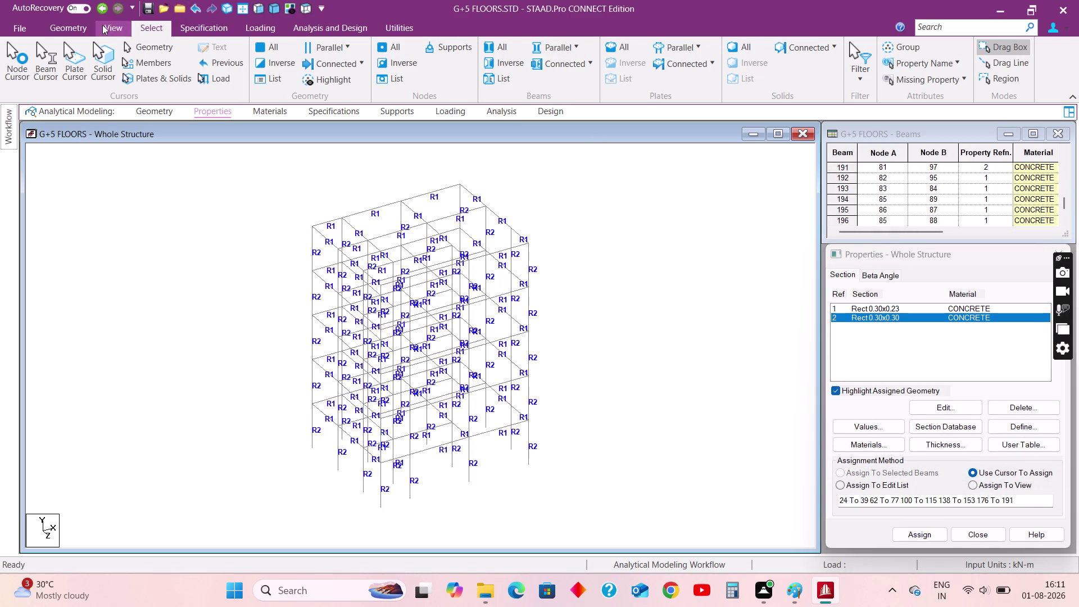
click(102, 24)
click(812, 64)
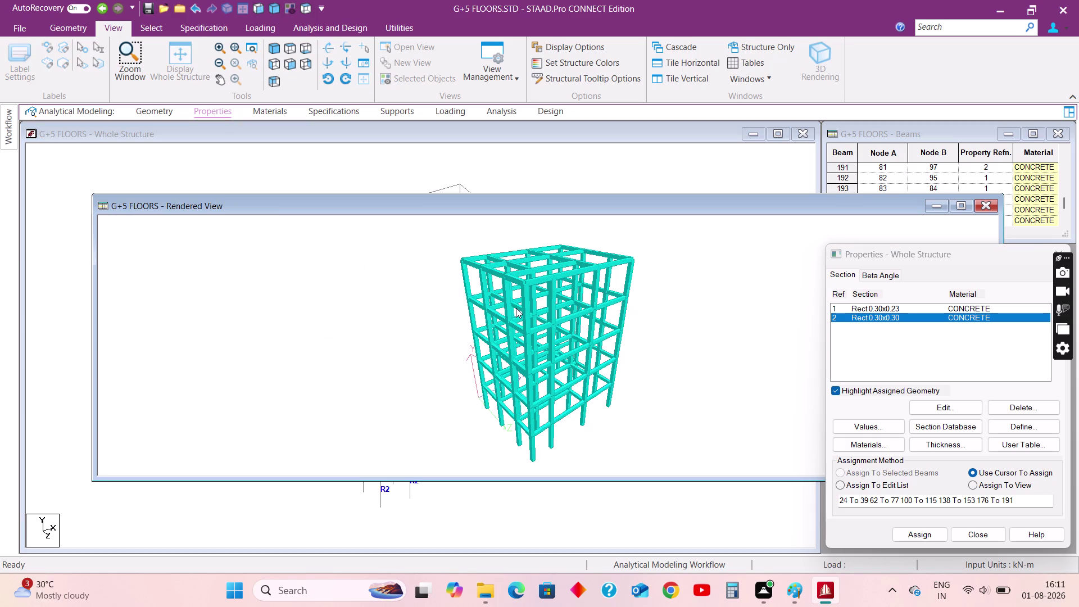
Orbit the rendered frame to check it, close the rendering, and go to Supports.
middle_drag(516, 308, 521, 317)
drag(522, 317, 578, 407)
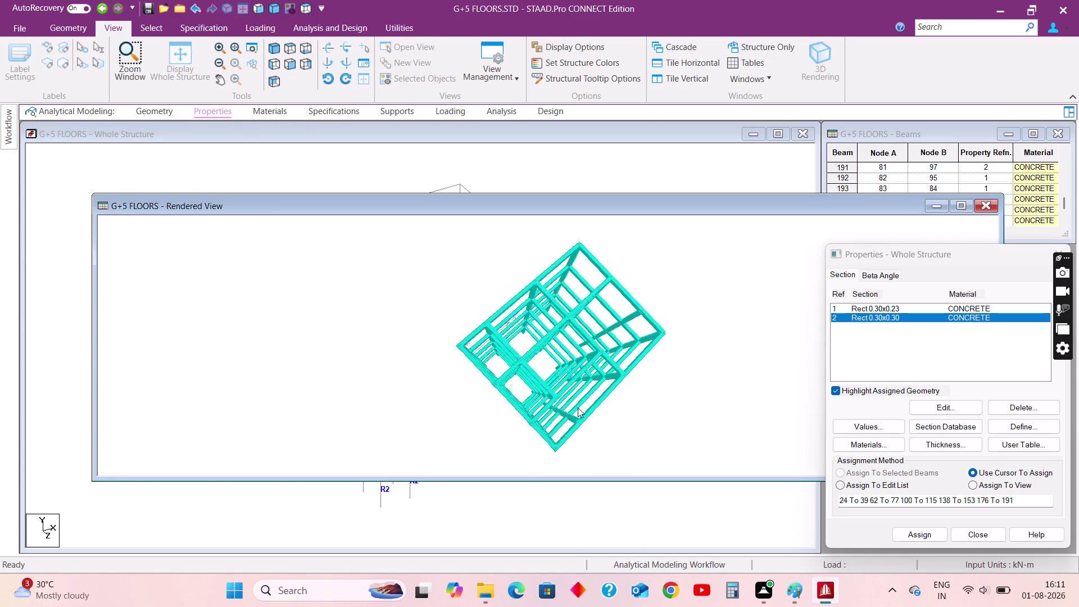
drag(577, 406, 555, 369)
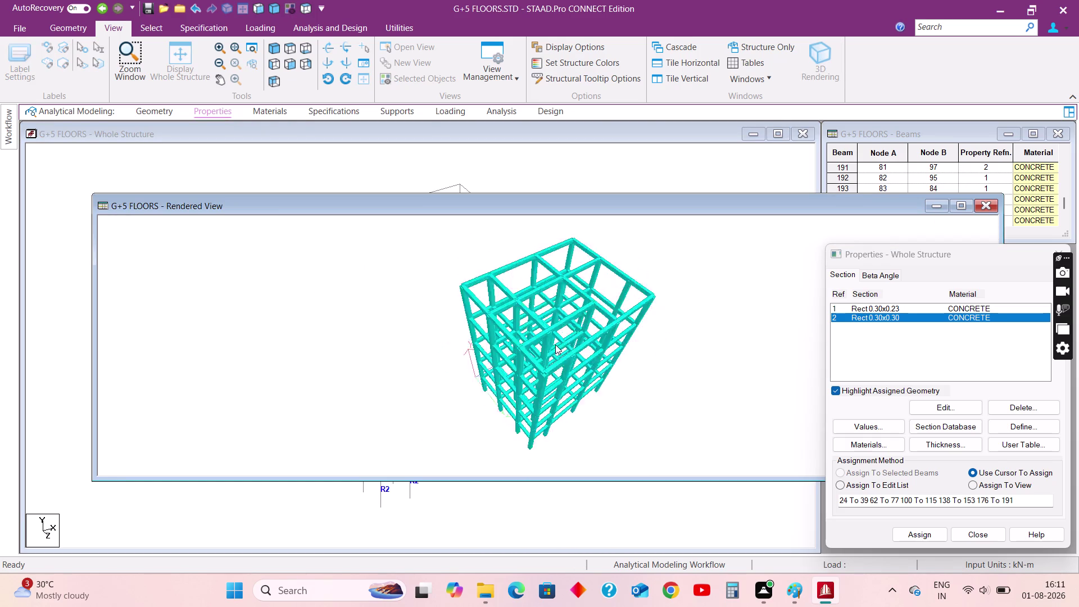
drag(555, 369, 509, 272)
click(981, 207)
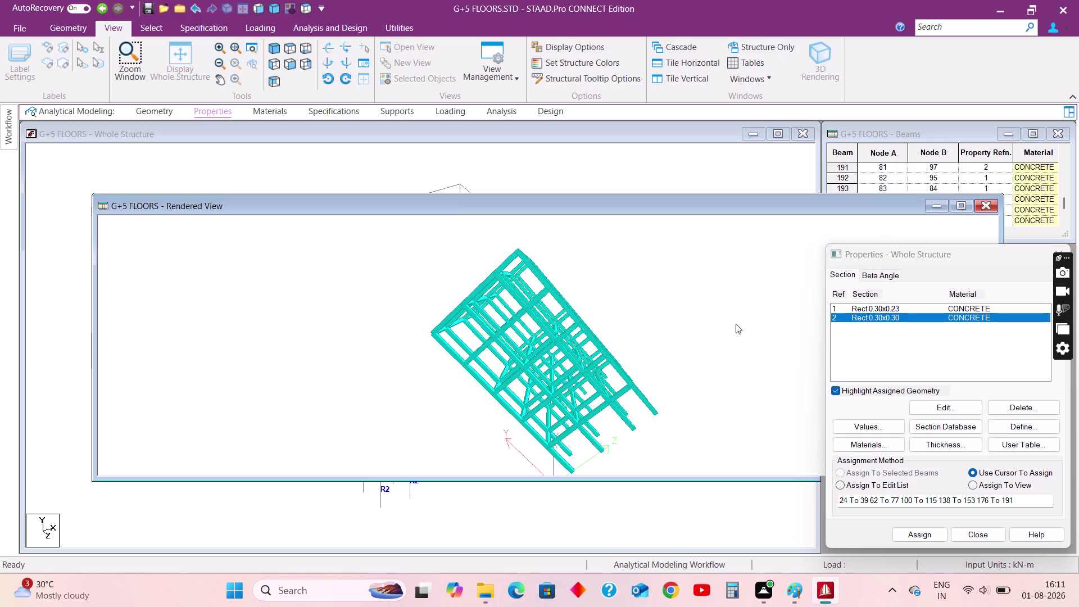
click(599, 273)
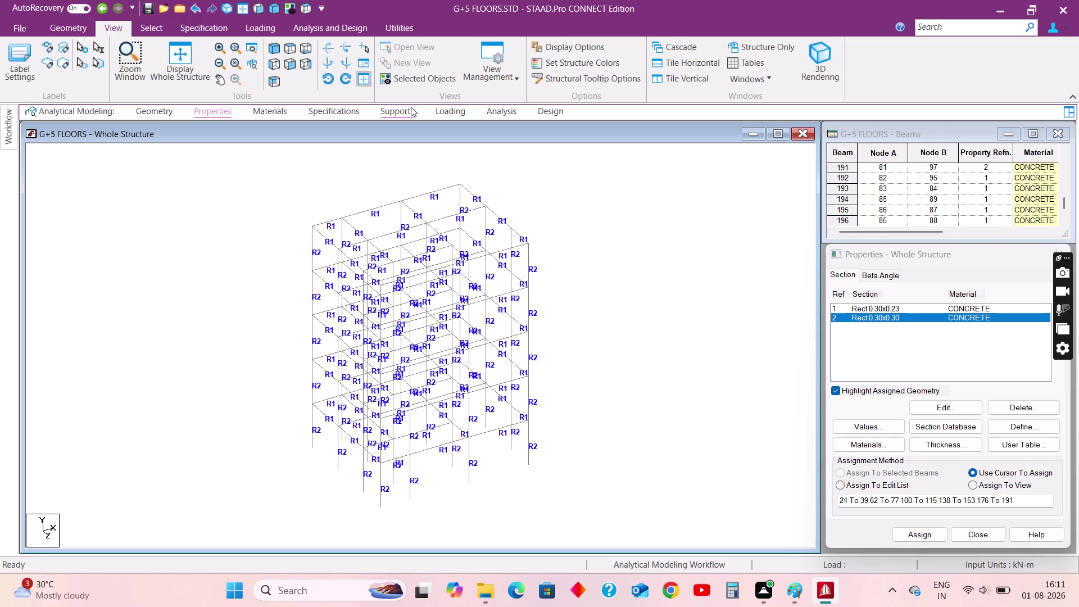
click(411, 106)
Create a new fixed support definition (Support 2).
click(959, 428)
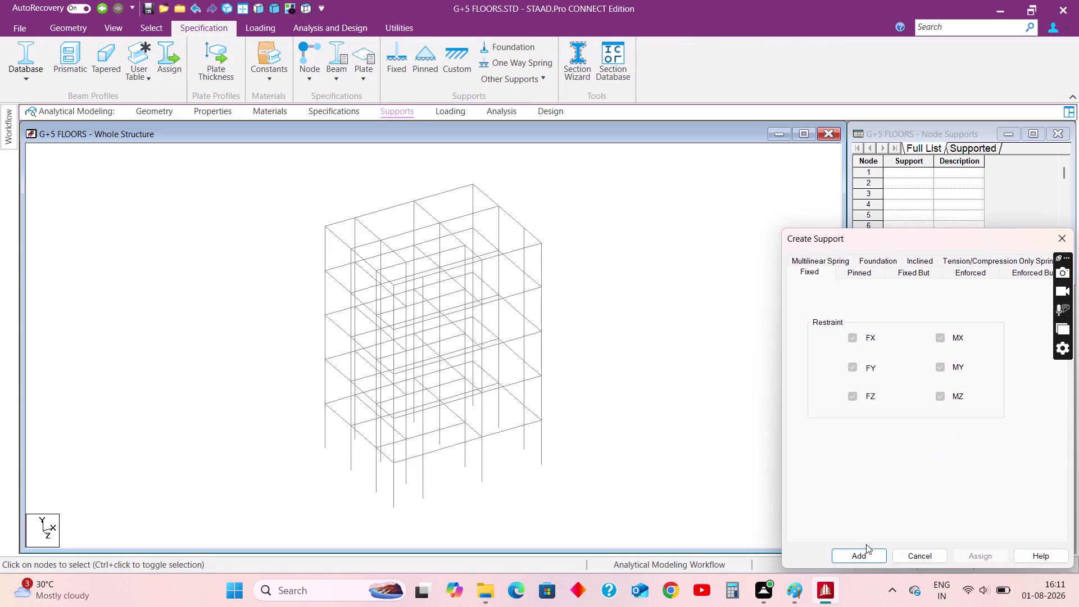
click(860, 554)
click(908, 338)
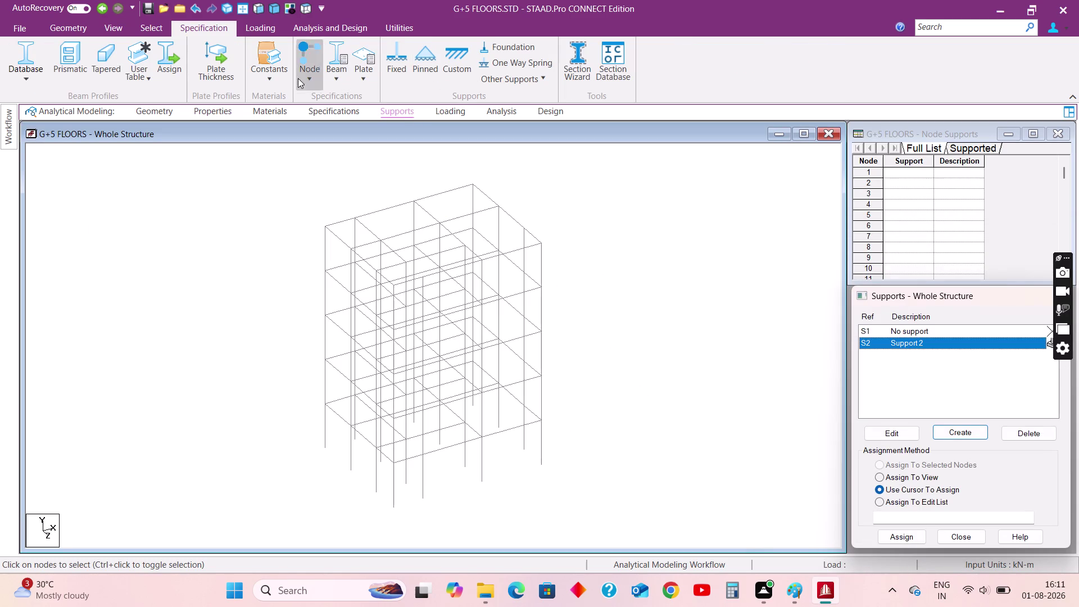
Assign the fixed support to the frame's base nodes in front elevation, then open load definitions.
click(263, 7)
drag(286, 495, 297, 500)
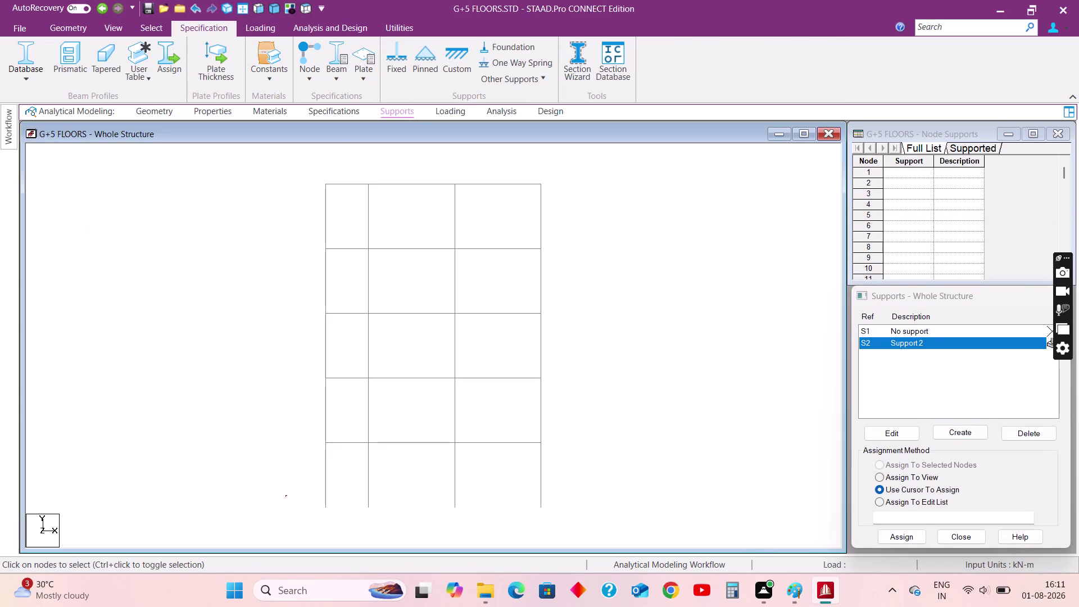
drag(297, 500, 615, 534)
click(888, 540)
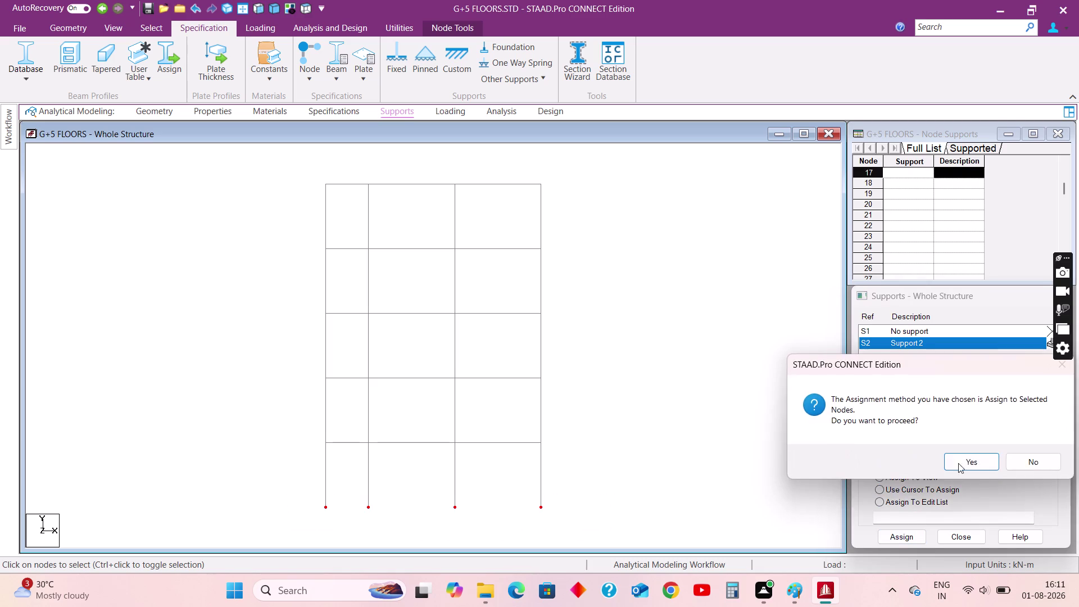
click(962, 454)
click(273, 10)
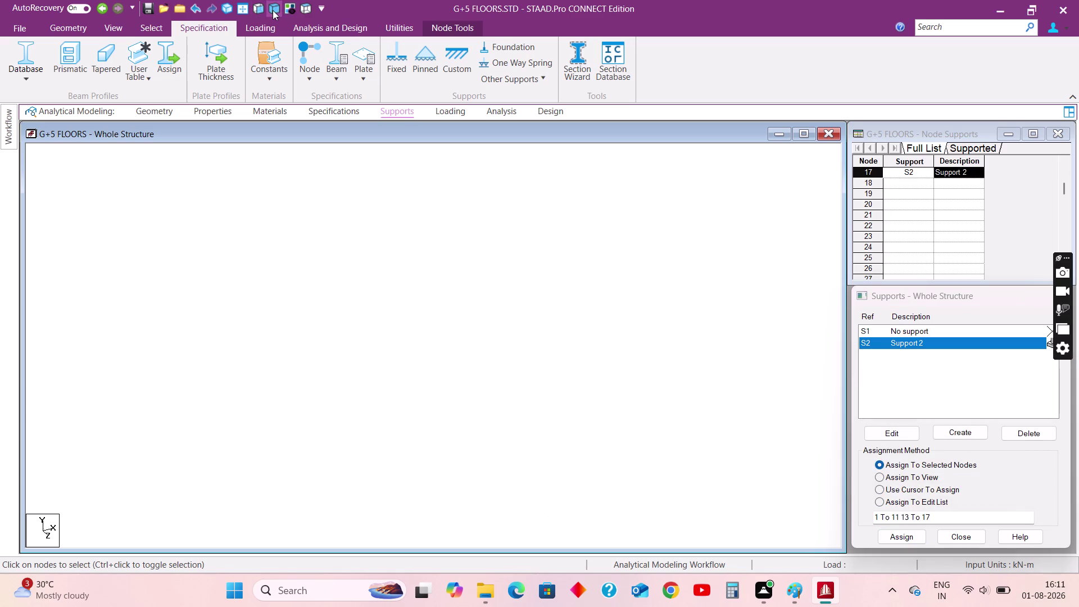
click(441, 113)
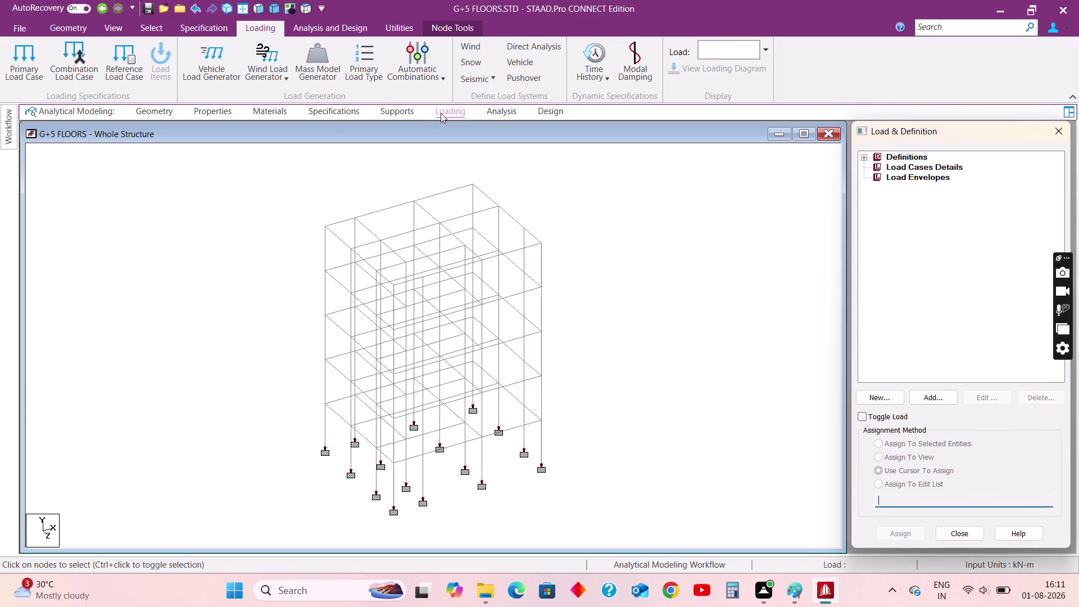
Create a Dead load case titled 'DL'.
click(951, 164)
click(943, 396)
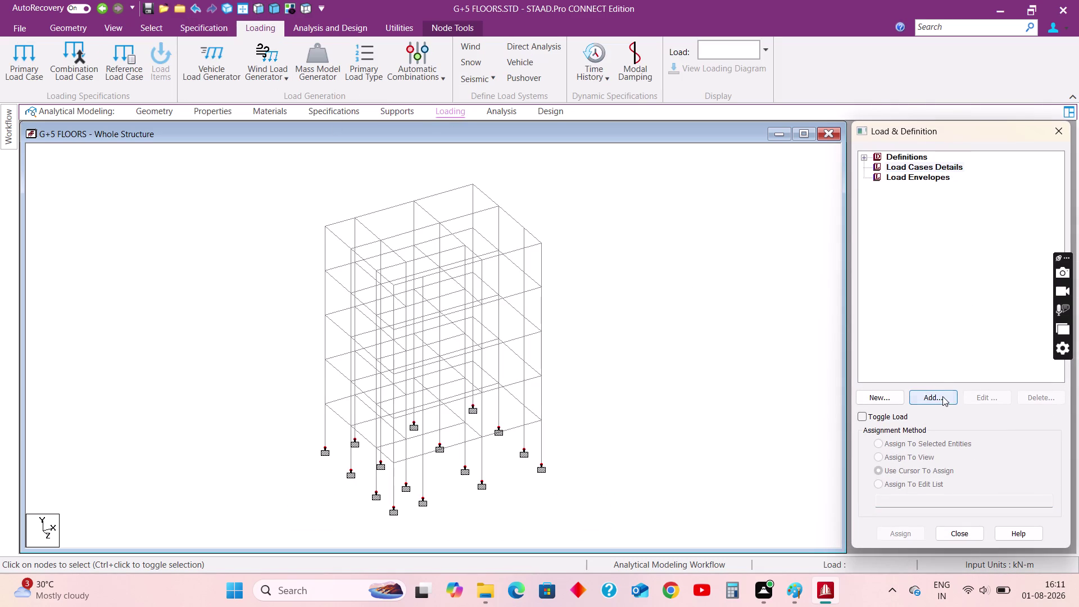
click(601, 214)
click(591, 229)
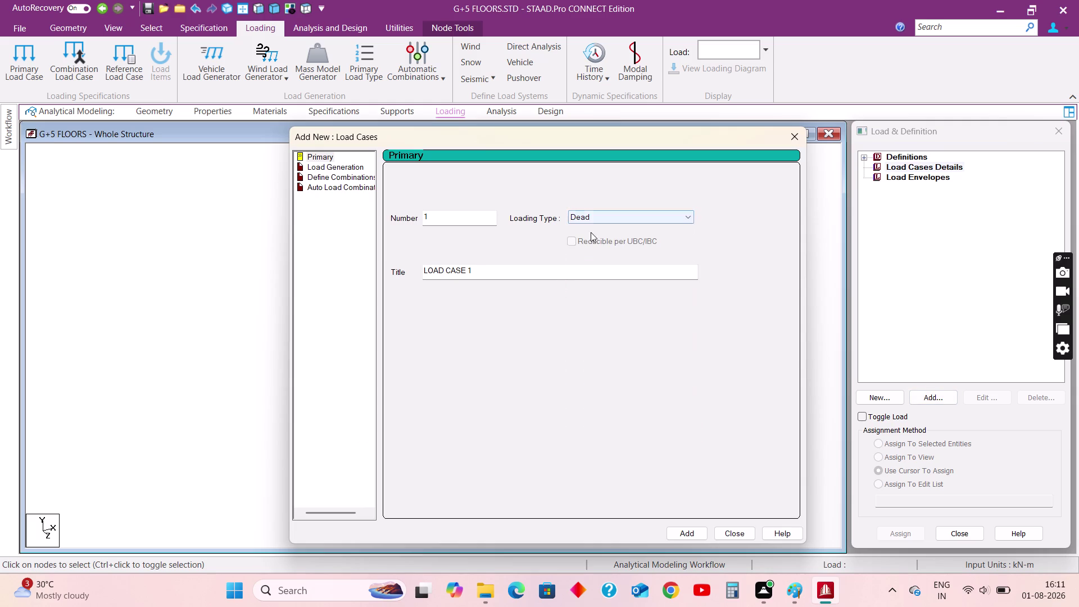
drag(533, 268, 337, 271)
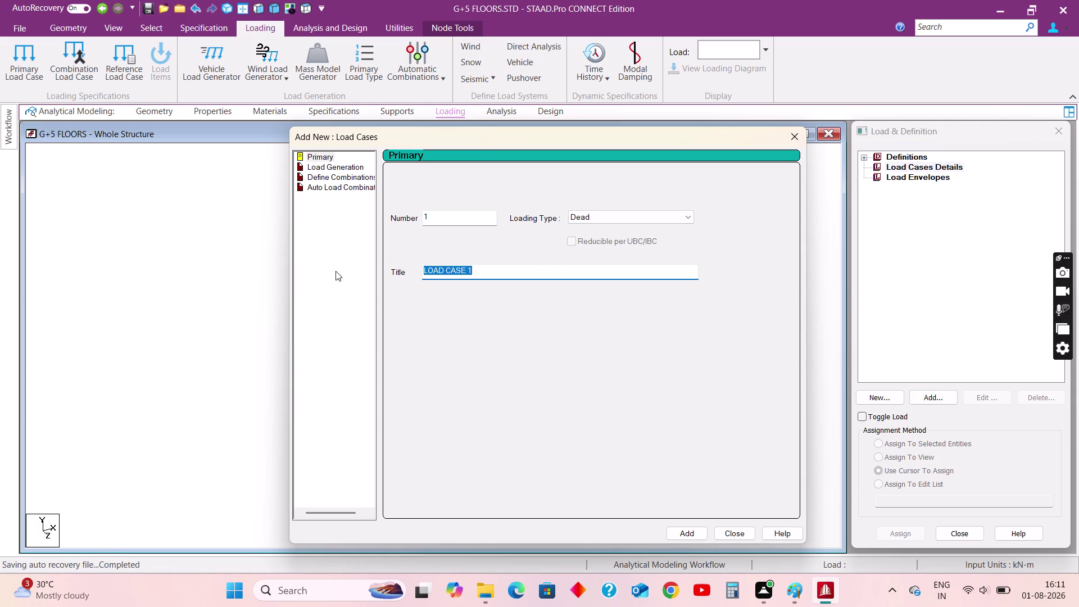
text(DL)
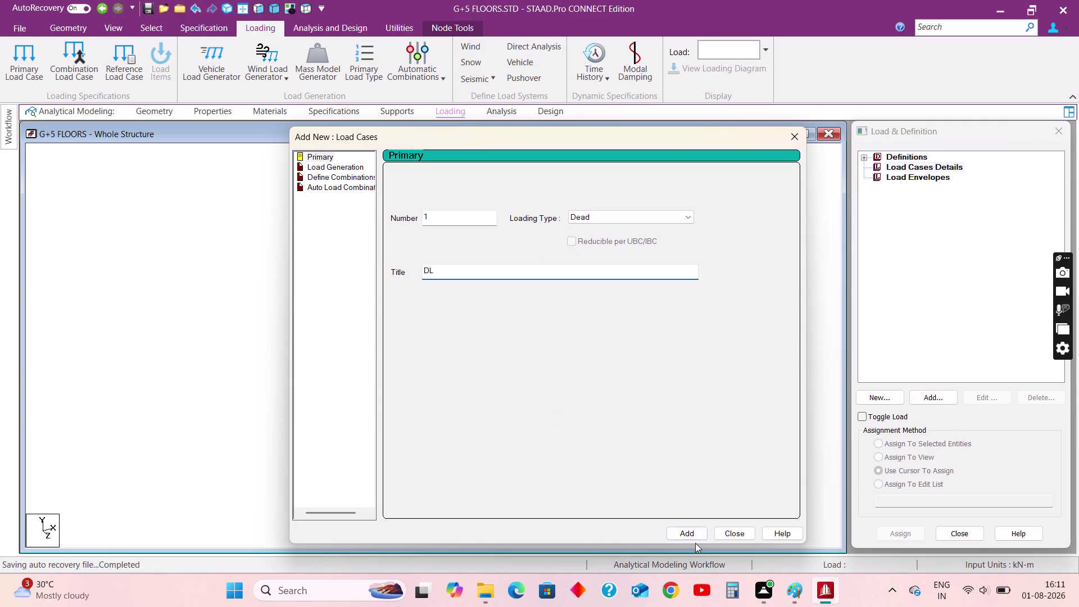
click(694, 535)
Create a Live load case titled 'LL' and close the new case form.
click(600, 221)
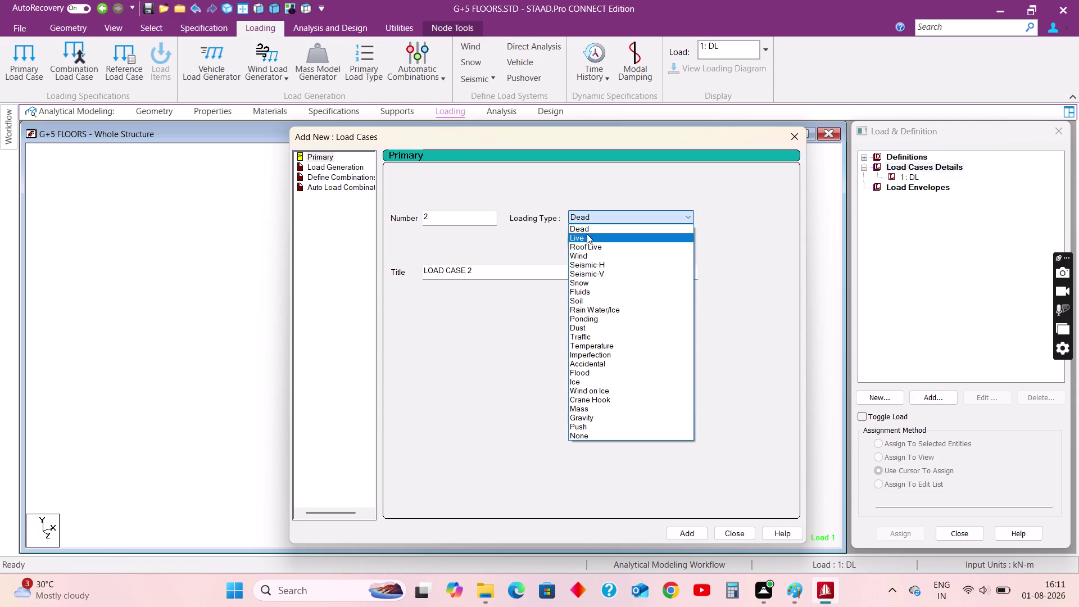
click(584, 236)
drag(521, 271, 318, 274)
text(LL)
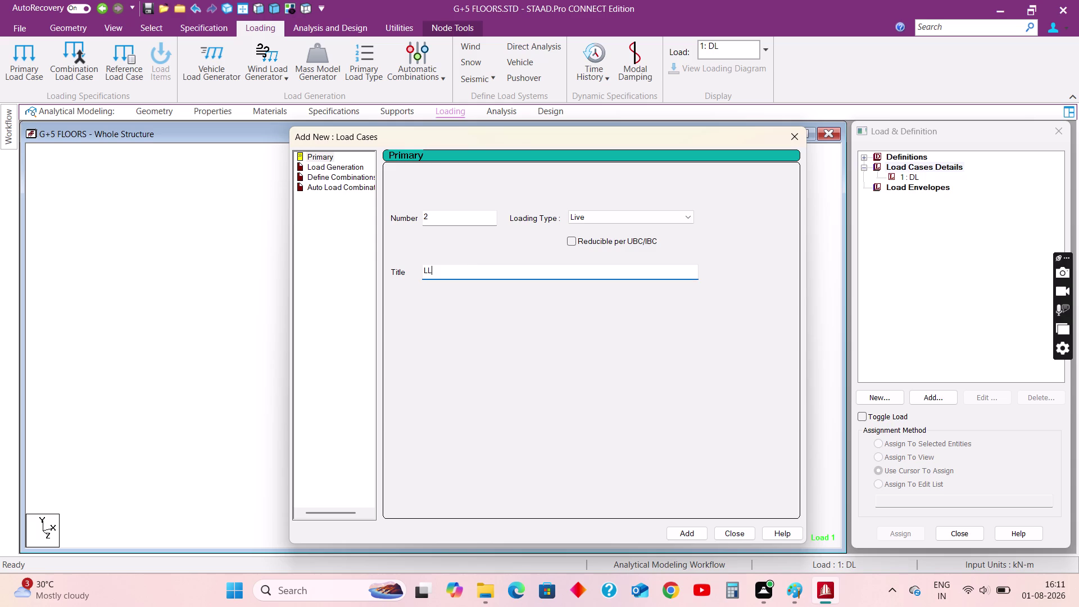
click(688, 533)
click(722, 530)
Open DL's load items to add Y selfweight factor -1, then return to the Paint notes.
click(914, 176)
click(937, 400)
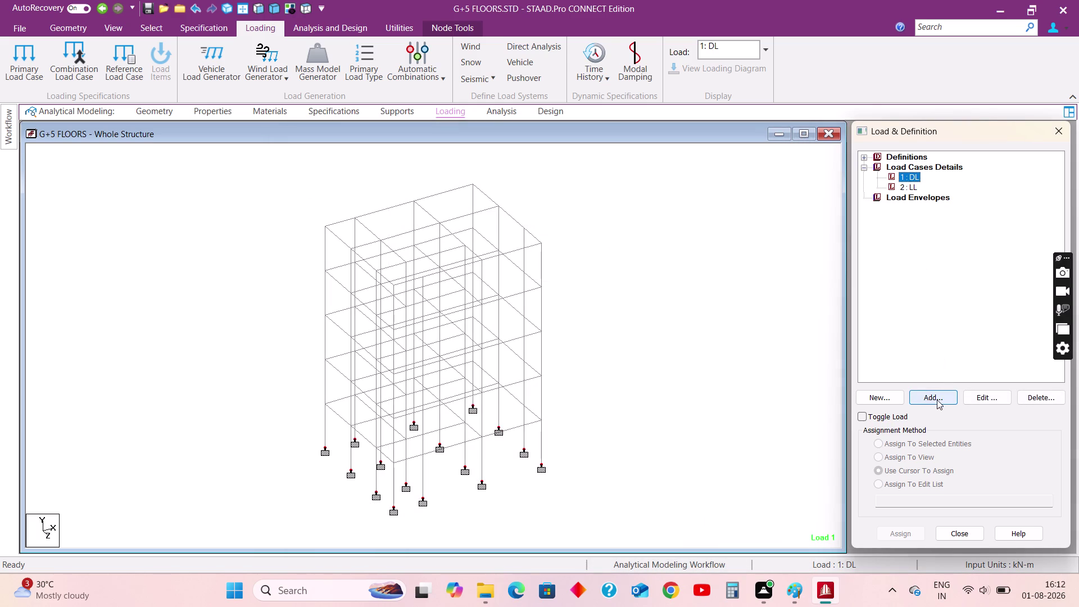
click(776, 551)
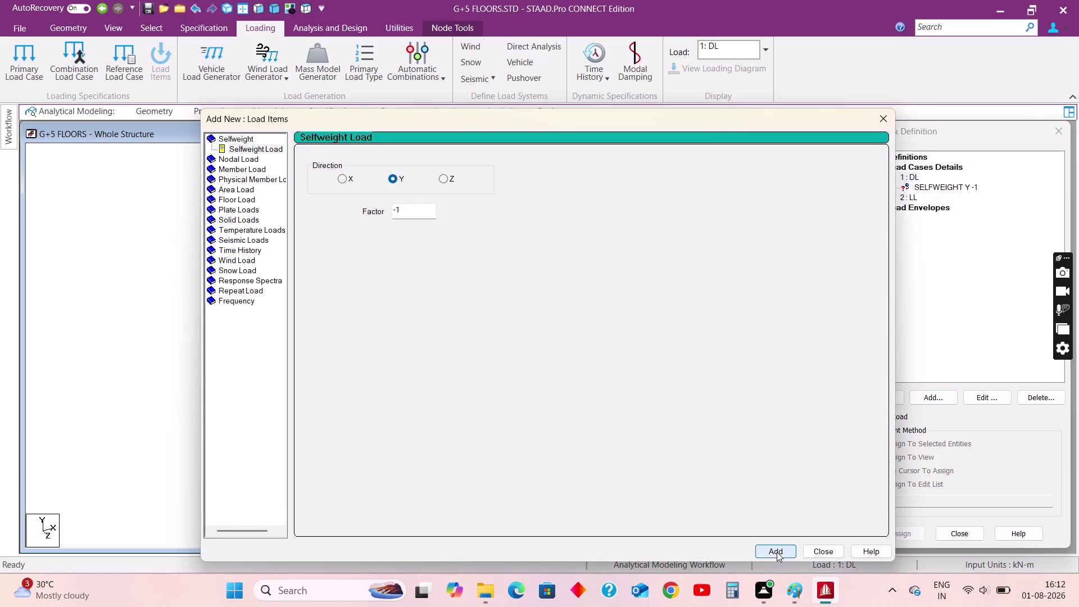
drag(563, 123, 463, 61)
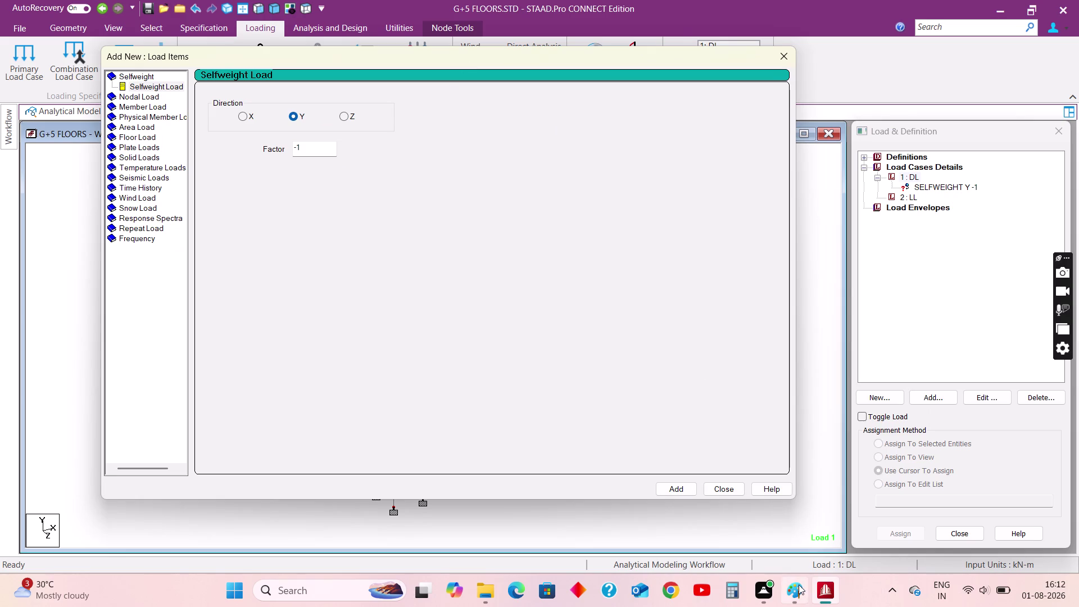
click(798, 588)
Extend the Paint canvas downward to 1718 × 2177 px below the column note.
scroll(down, 3)
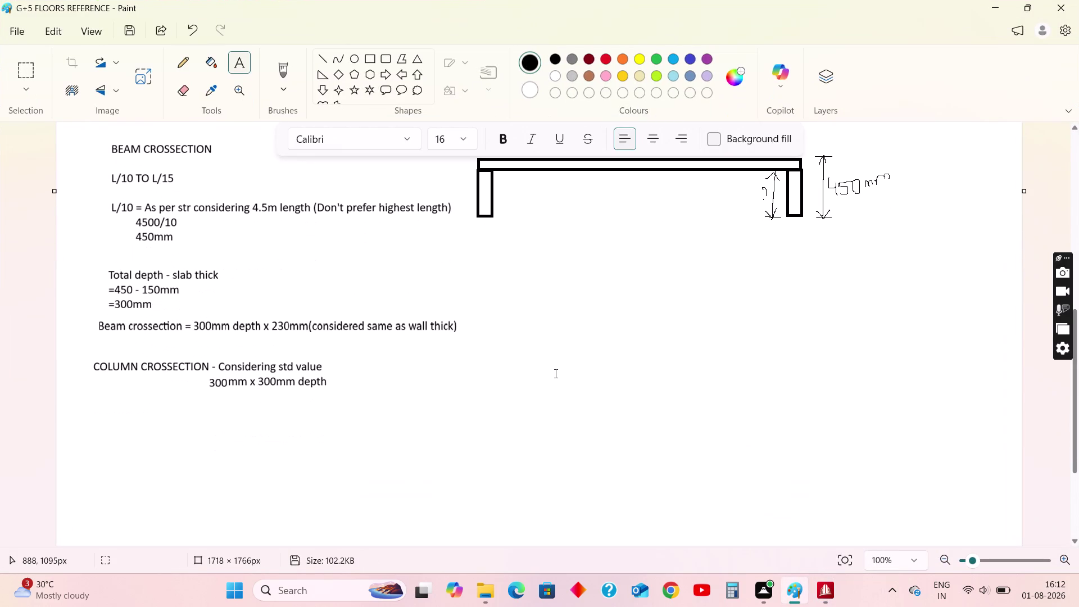
scroll(down, 3)
scroll(down, 3)
scroll(down, 3)
scroll(down, 3)
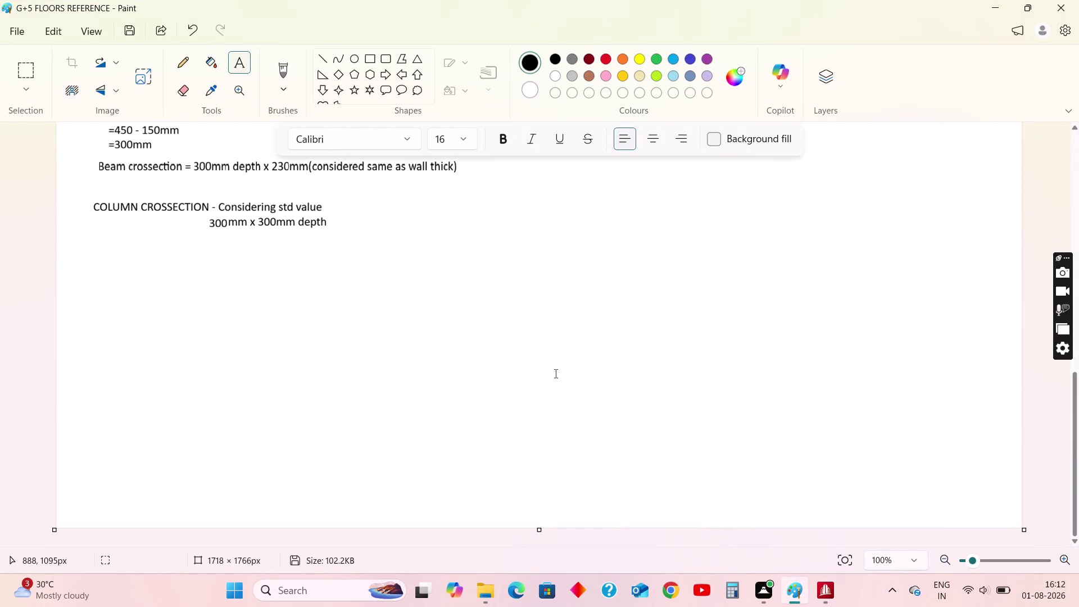
scroll(down, 3)
drag(542, 529, 539, 557)
scroll(down, 3)
drag(539, 530, 539, 533)
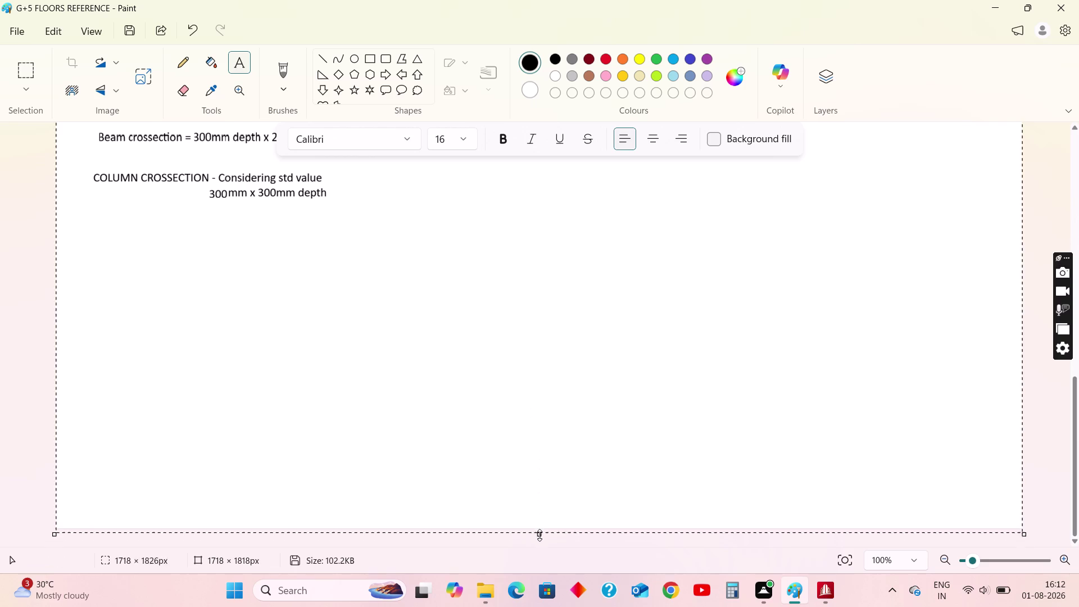
drag(539, 533, 539, 554)
scroll(down, 3)
drag(540, 529, 540, 555)
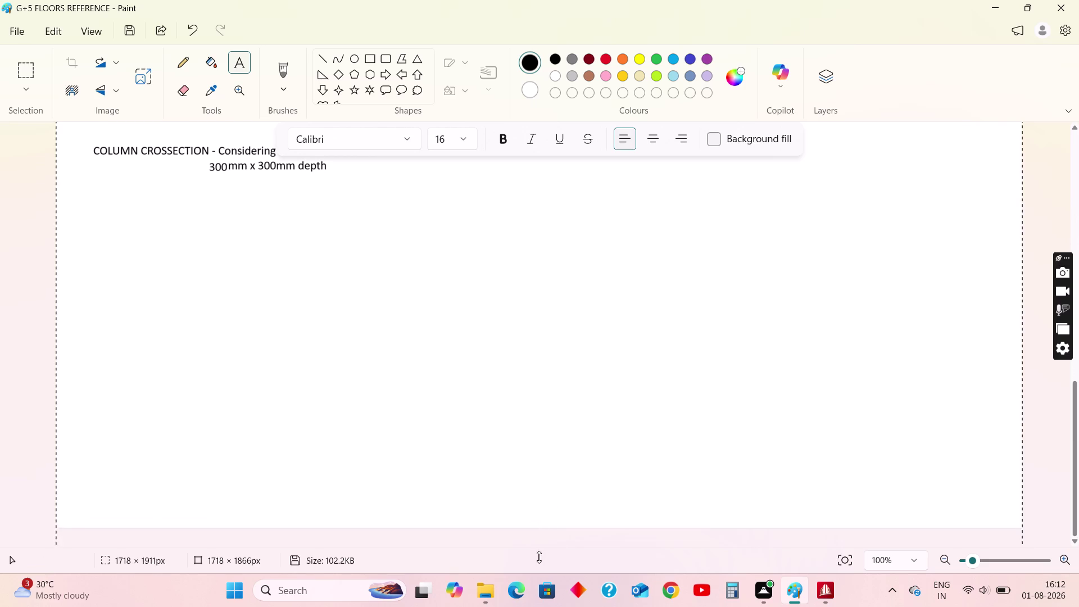
drag(540, 555, 539, 558)
scroll(down, 3)
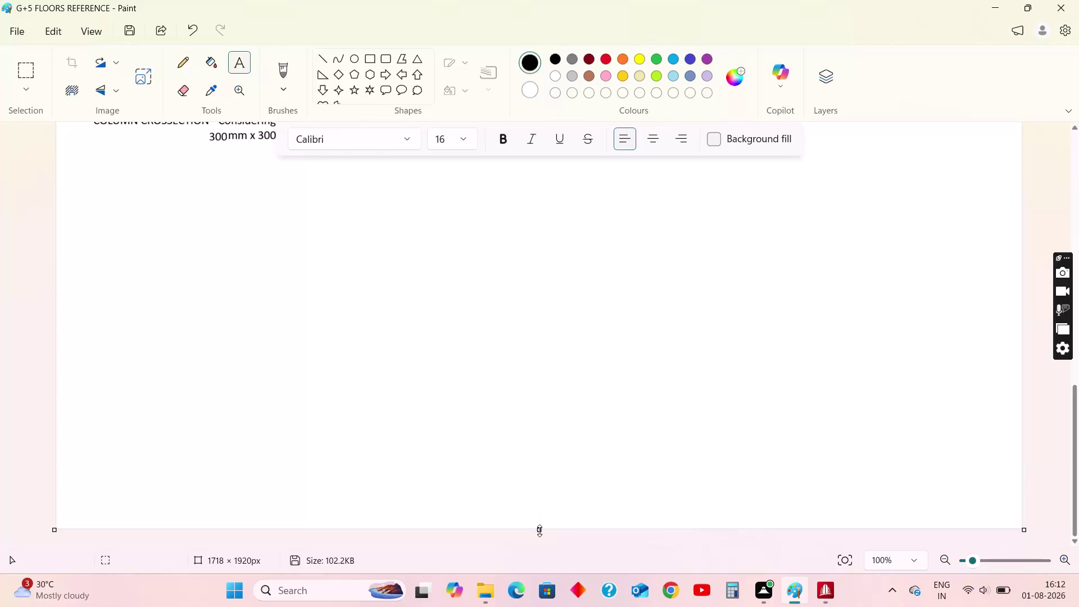
drag(541, 531, 541, 561)
scroll(down, 3)
drag(541, 530, 538, 552)
scroll(down, 3)
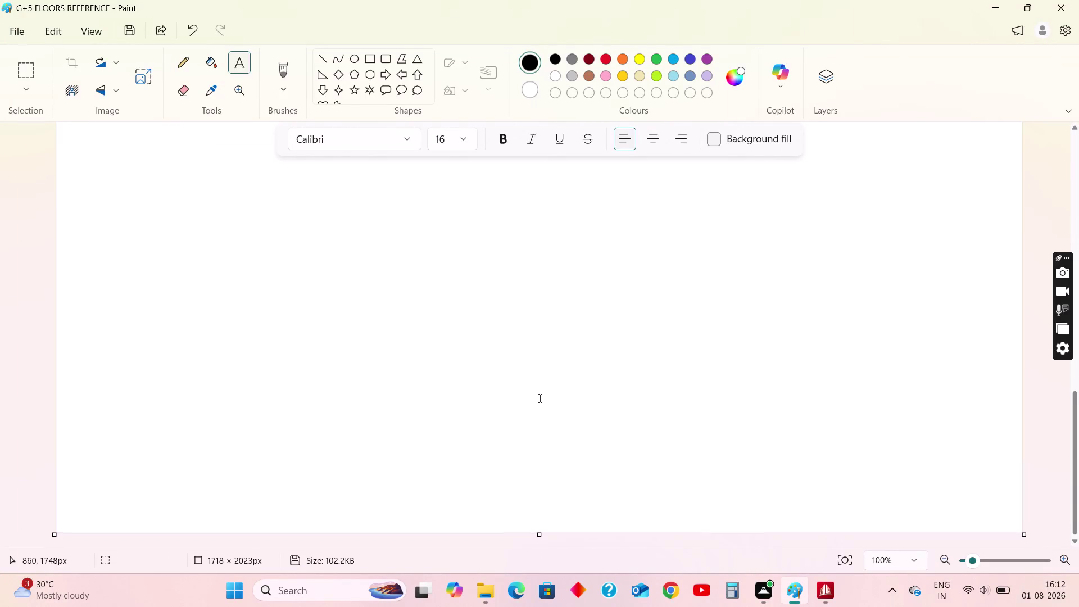
drag(539, 530, 541, 562)
scroll(down, 3)
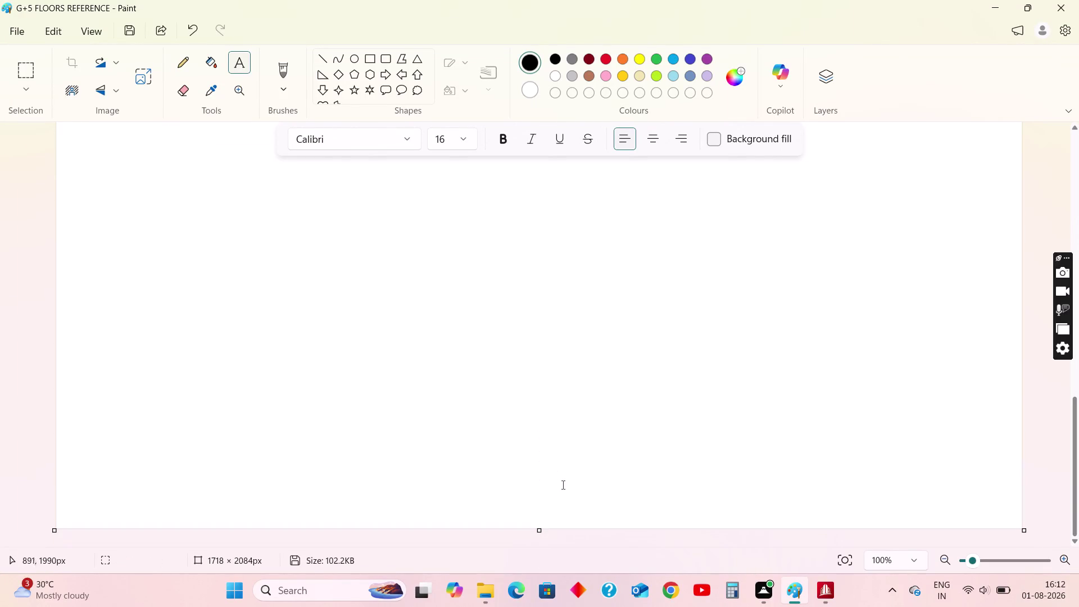
drag(541, 531, 542, 557)
scroll(down, 3)
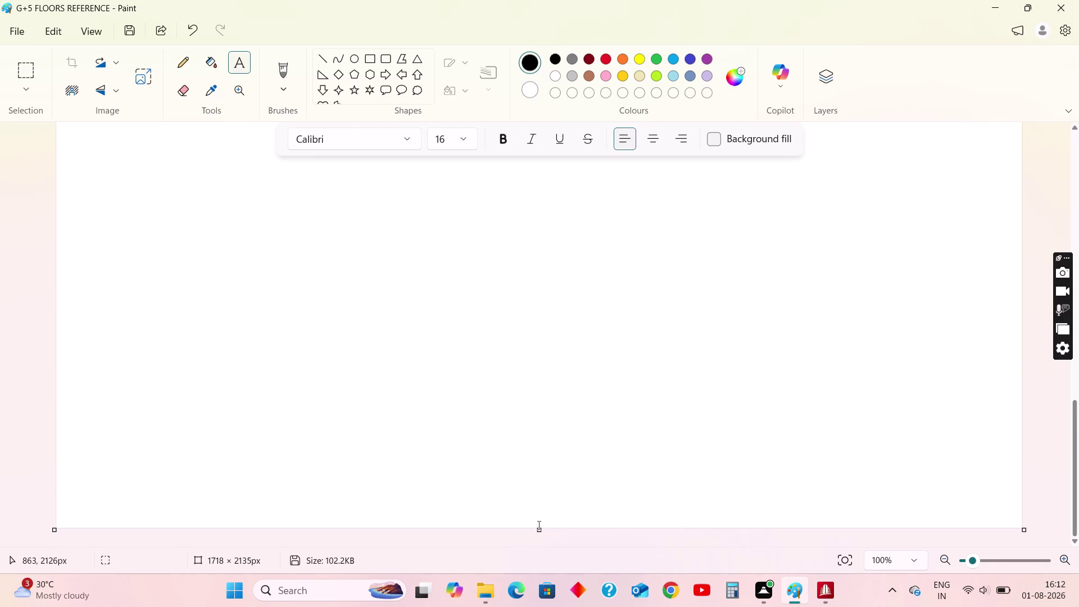
drag(540, 533, 542, 551)
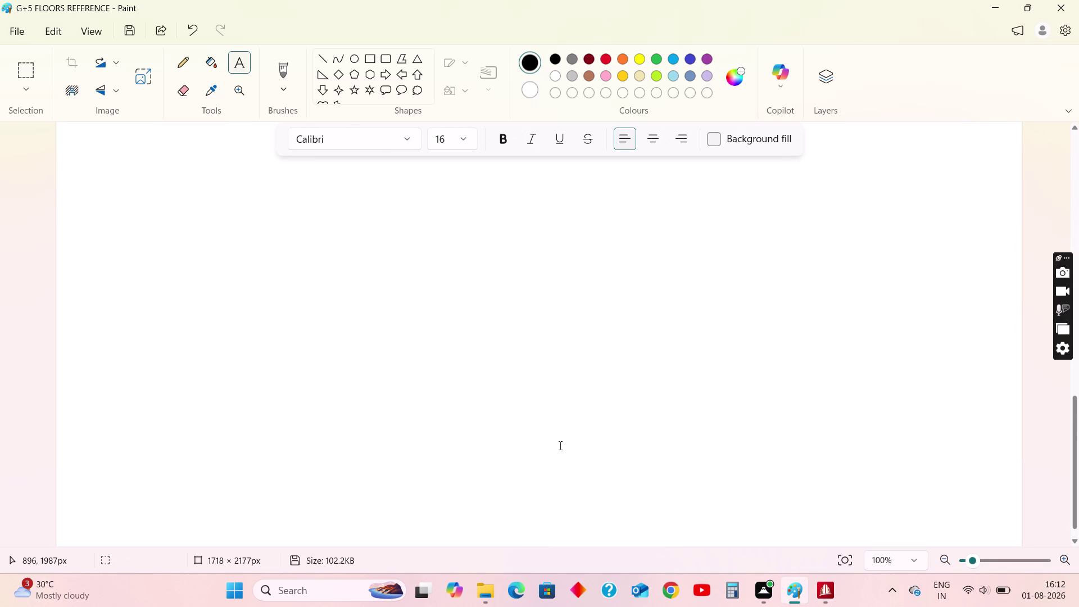
scroll(up, 3)
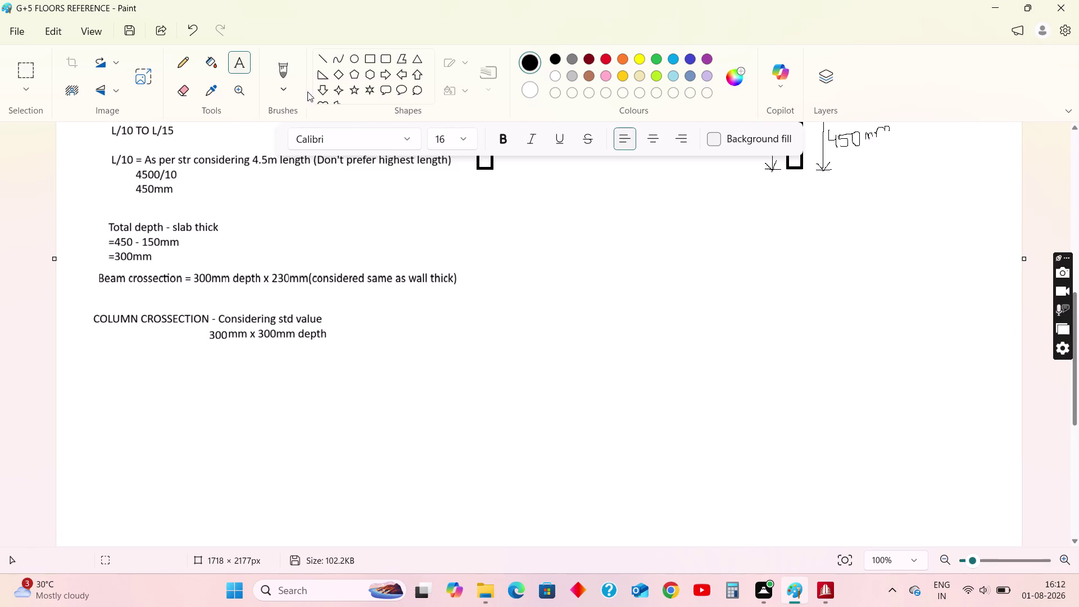
Type 'DEAD LOAD CALCULATIONS' in a wide text box below the column note.
click(241, 60)
drag(389, 371, 501, 394)
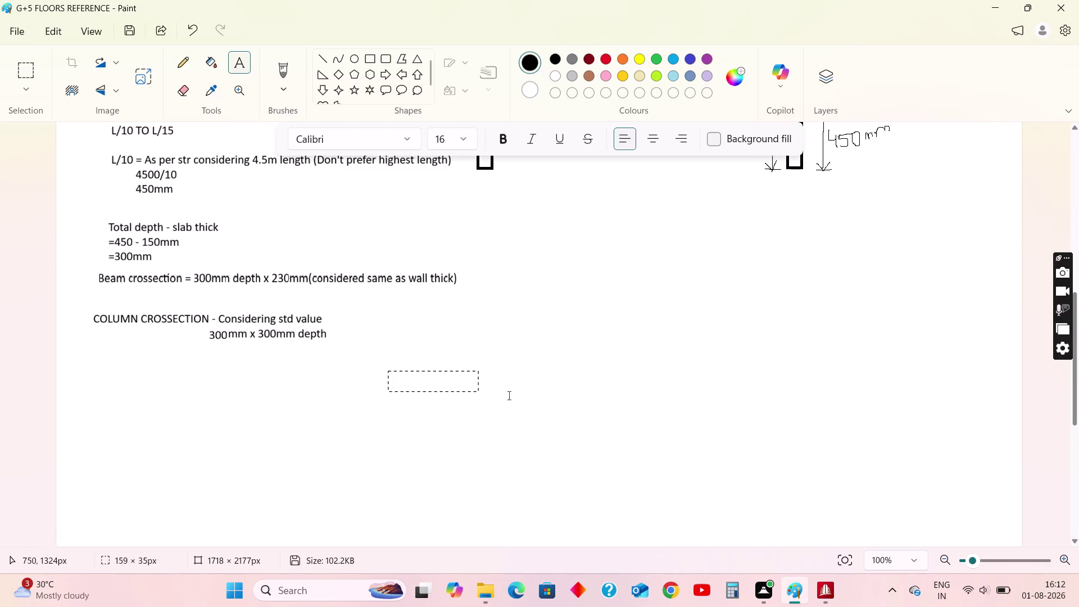
drag(500, 395, 744, 400)
text(DEA)
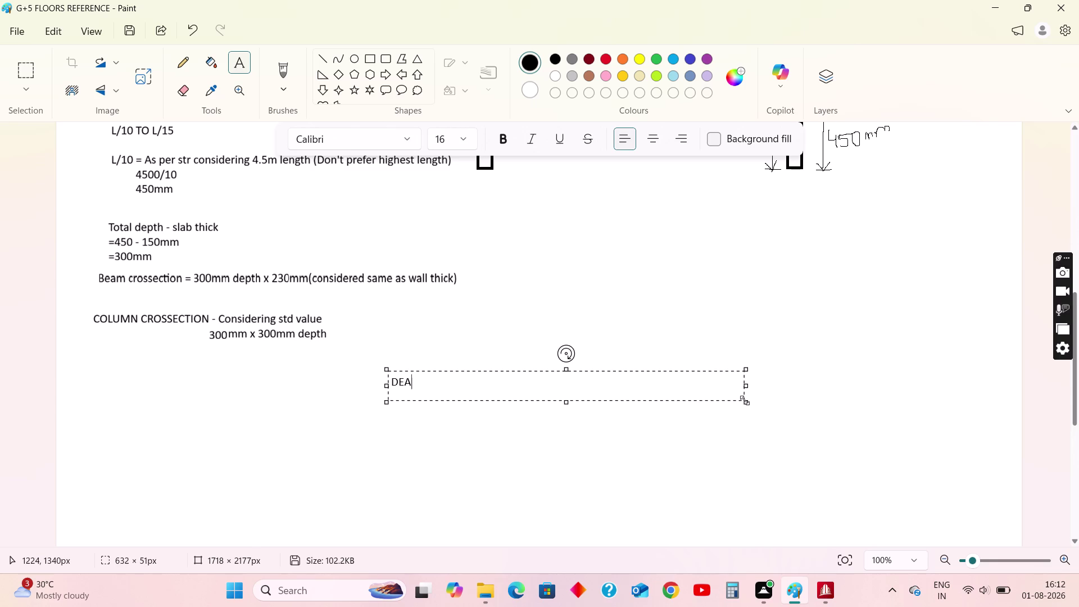
text(D LOAD)
key(space)
text(C)
key(a)
text(LC)
text(ULATIO)
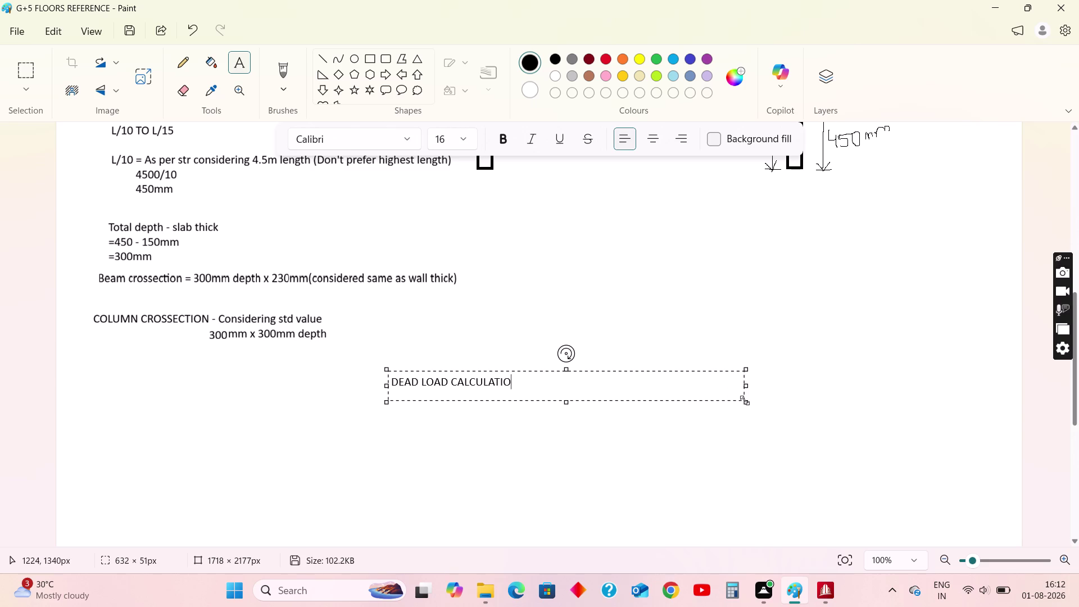
text(NS)
Reposition and shrink the heading box to fit, then draw a new text box beneath it.
drag(386, 369, 415, 353)
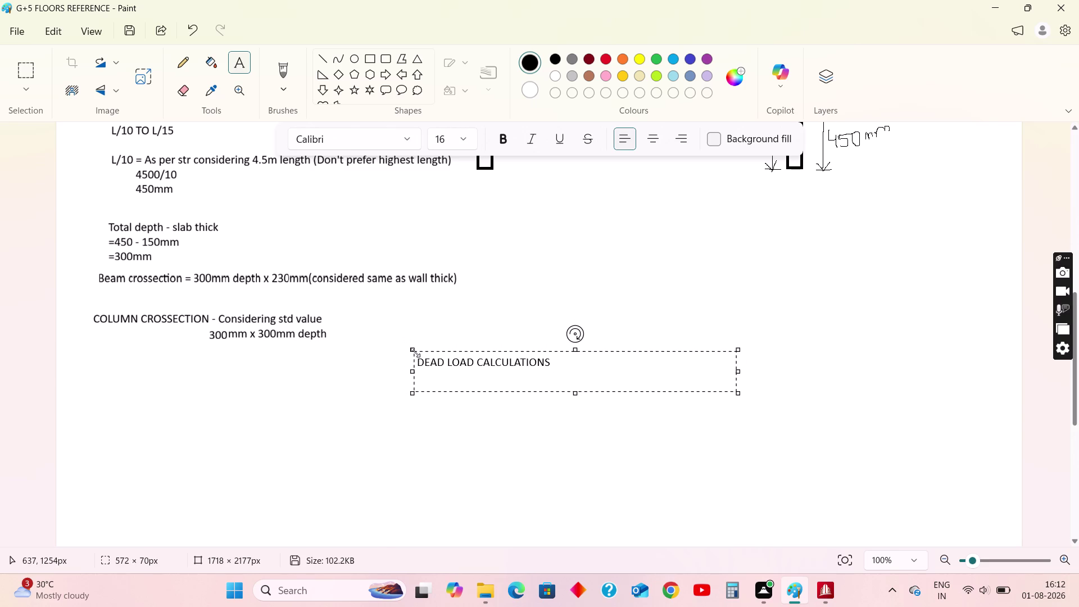
drag(415, 352, 420, 353)
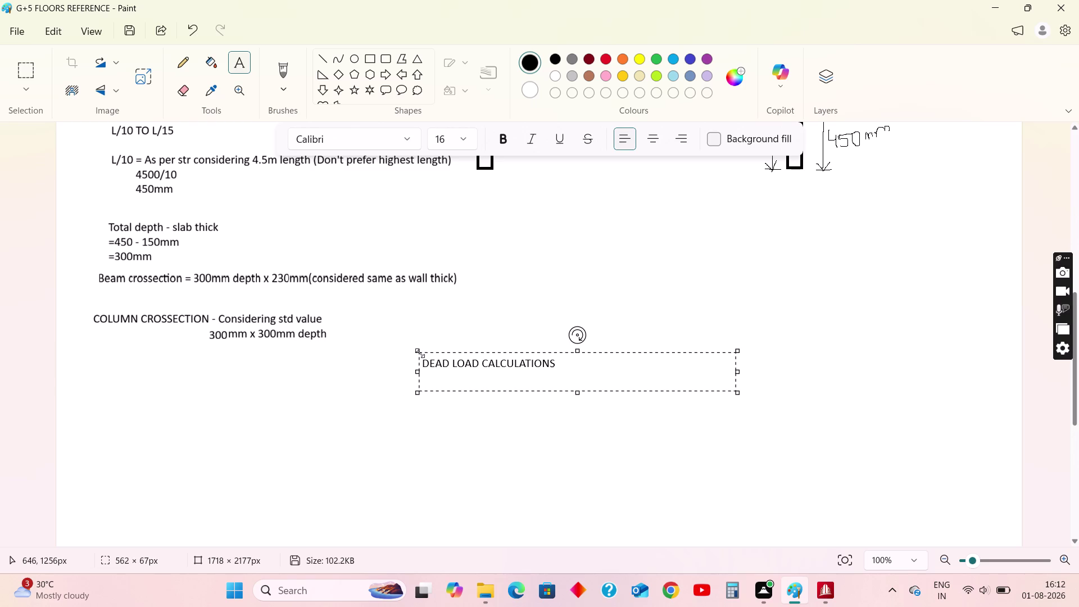
drag(739, 394, 595, 371)
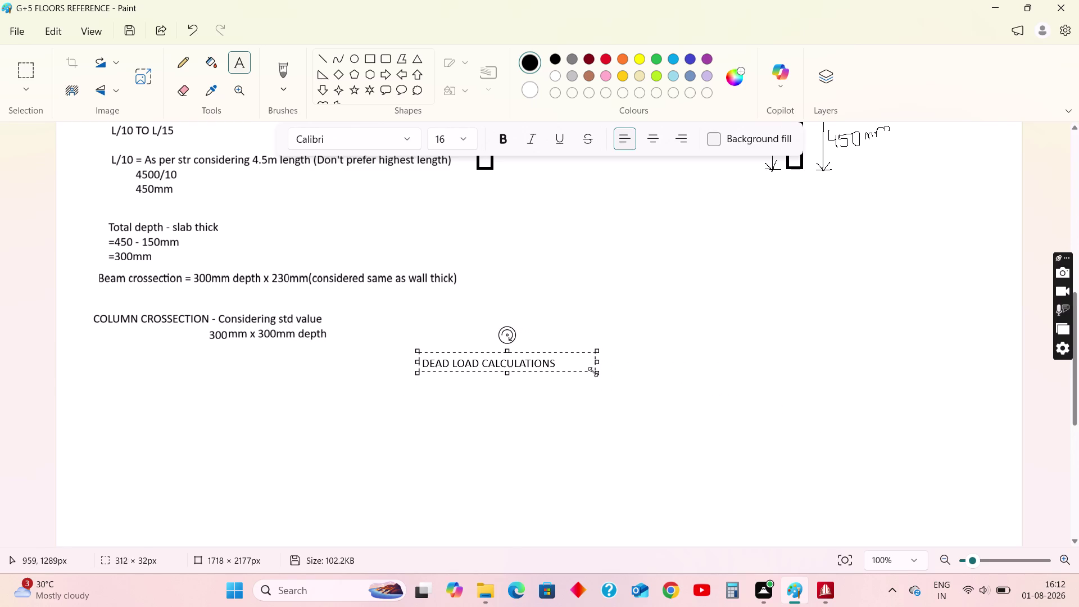
drag(595, 372, 566, 373)
click(655, 376)
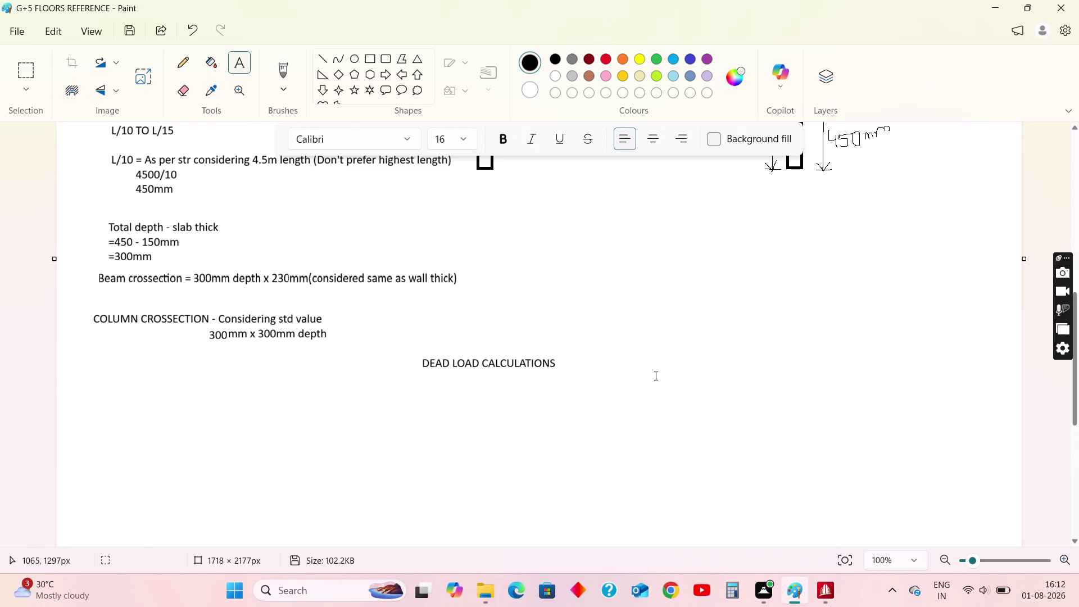
click(241, 62)
drag(193, 379, 671, 514)
Write list item '1. Self wt' and number the next line '2.'.
text(1.)
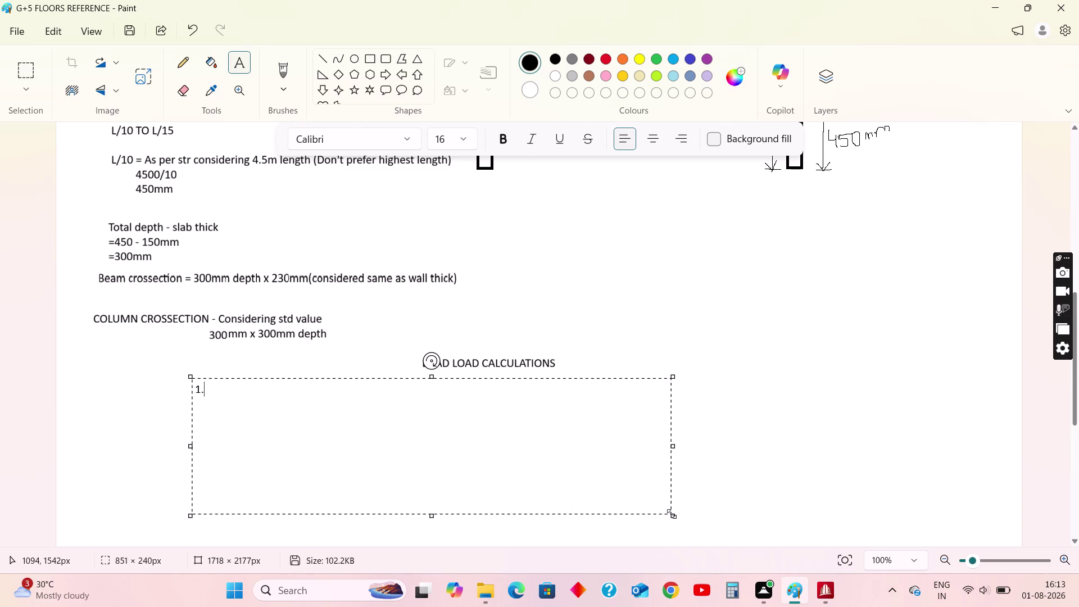
key(s)
key(e)
key(BackSpace)
key(BackSpace)
key(s)
text(e)
text(lf wt)
key(Return)
text(2.)
key(space)
Write the second item as 'Wall loads = volume'.
key(w)
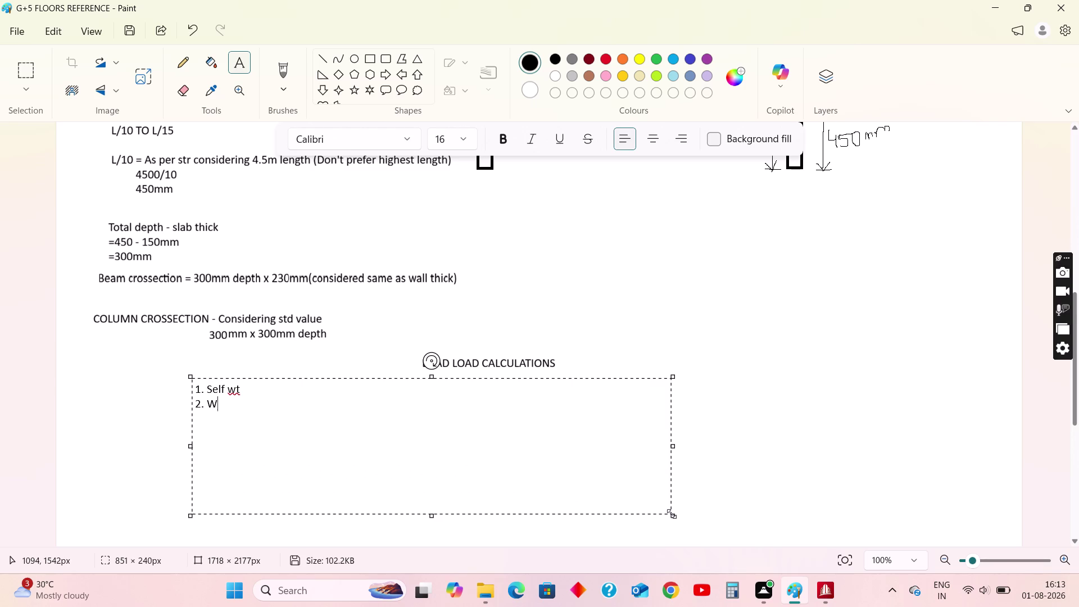
text(all lo)
text(as)
key(BackSpace)
text(ds)
key(space)
text(=)
key(space)
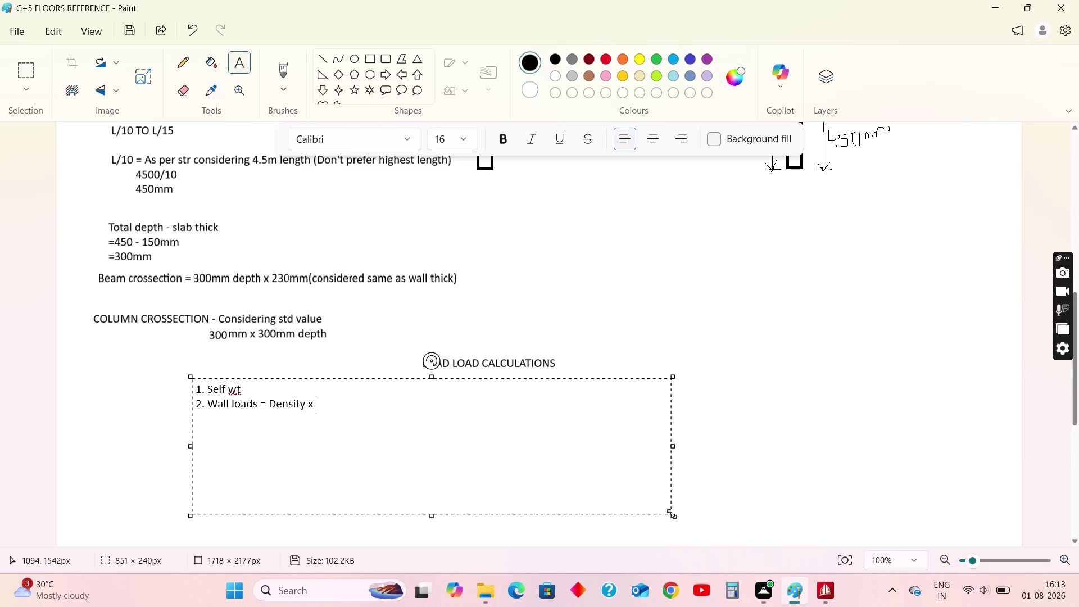
text(olu)
text(me)
Start an indented continuation line beginning with an equals sign.
key(Return)
key(space)
key(space)
key(space)
key(space)
key(space)
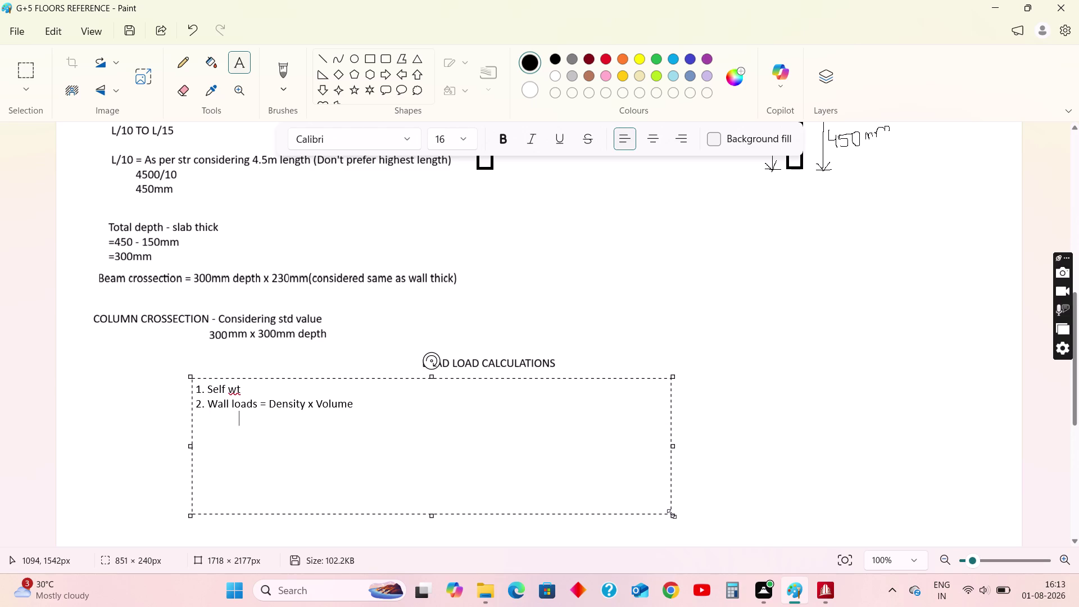
key(space)
key(space)
key(space)
key(space)
key(space)
key(space)
key(space)
key(space)
key(BackSpace)
key(equal)
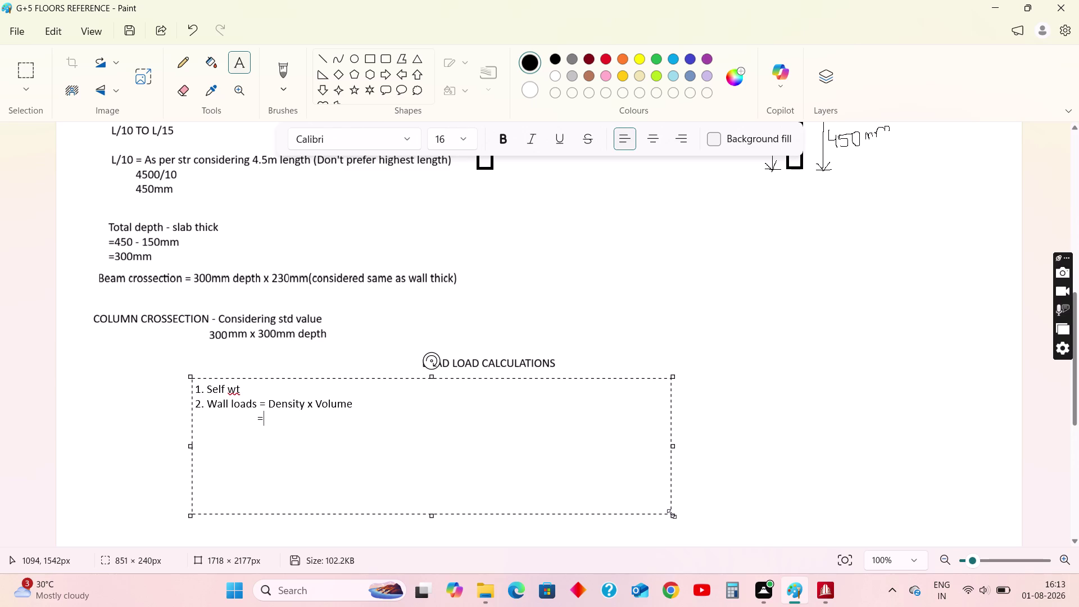
key(space)
Add 'masonry density' to the continuation line, correcting the 'masnry' typo.
text(maso)
key(BackSpace)
text(nr)
text(y)
key(space)
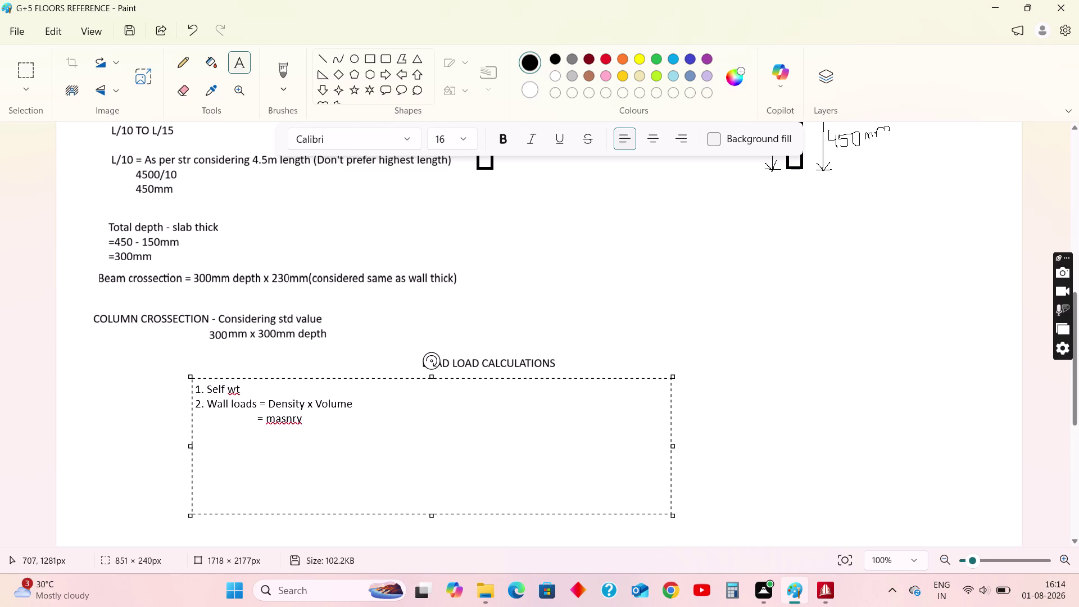
click(287, 418)
key(o)
click(324, 421)
text(de)
text(nsity)
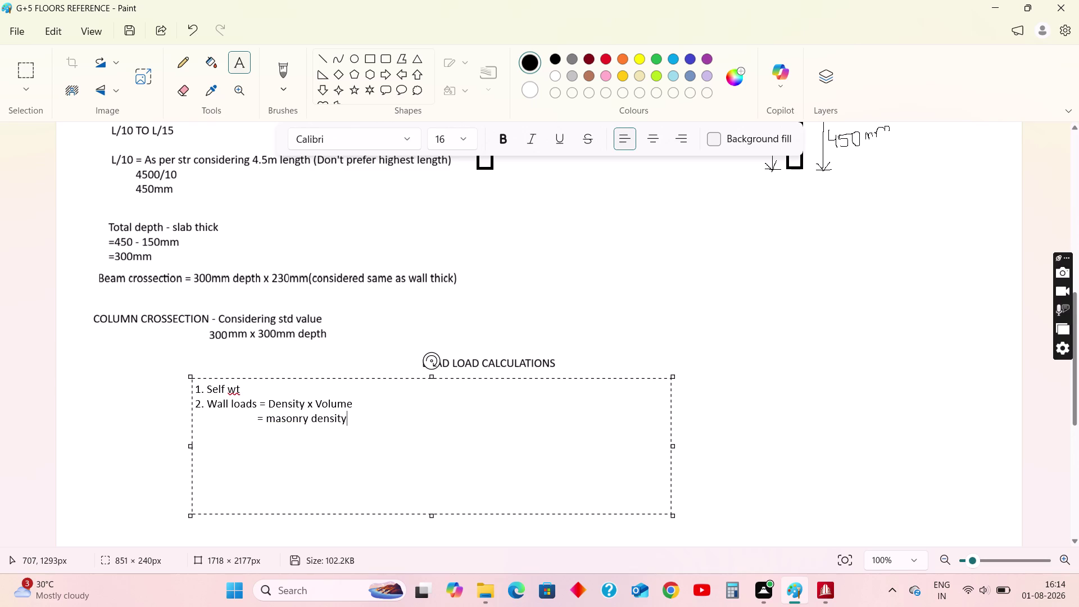
Complete the formula with 'x (length x breadth x volume)'.
key(space)
text(x)
key(space)
text(()
text(length)
key(space)
text(x br)
text(eadth x)
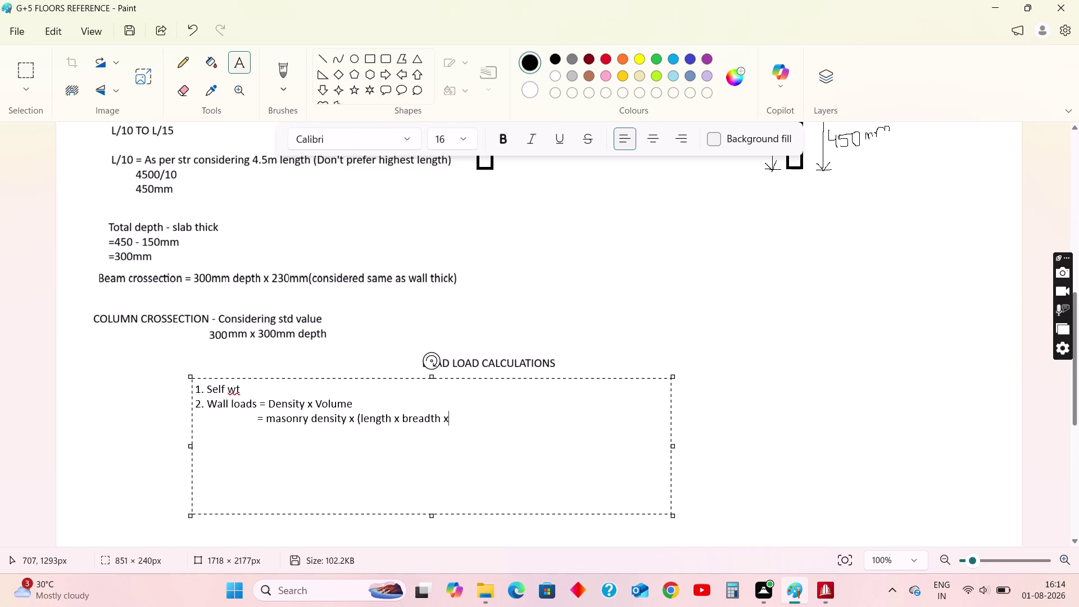
key(space)
text(volume)
key(0)
key(BackSpace)
key(shift+parenright)
Leave a blank line and begin the indented sub-item 'a. Exterior'.
key(Return)
key(Return)
key(space)
key(space)
key(space)
key(space)
key(a)
text(.)
key(space)
key(space)
text(ter)
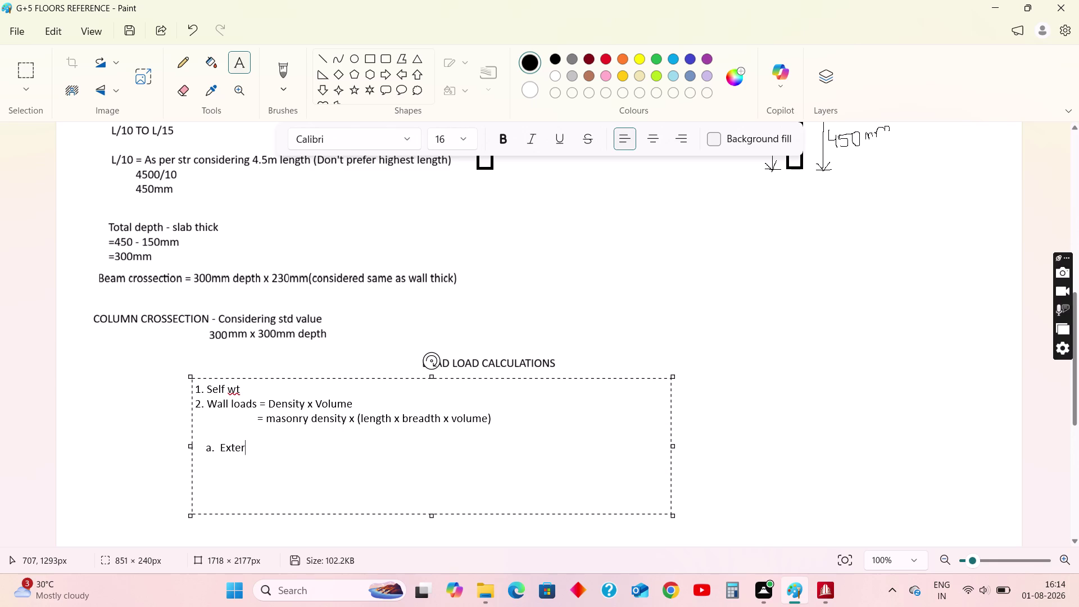
Extend item a. to 'Exterior walls - 20kn/m3x 1 unit x 1unit x'.
text(ior wall)
text(s -)
key(space)
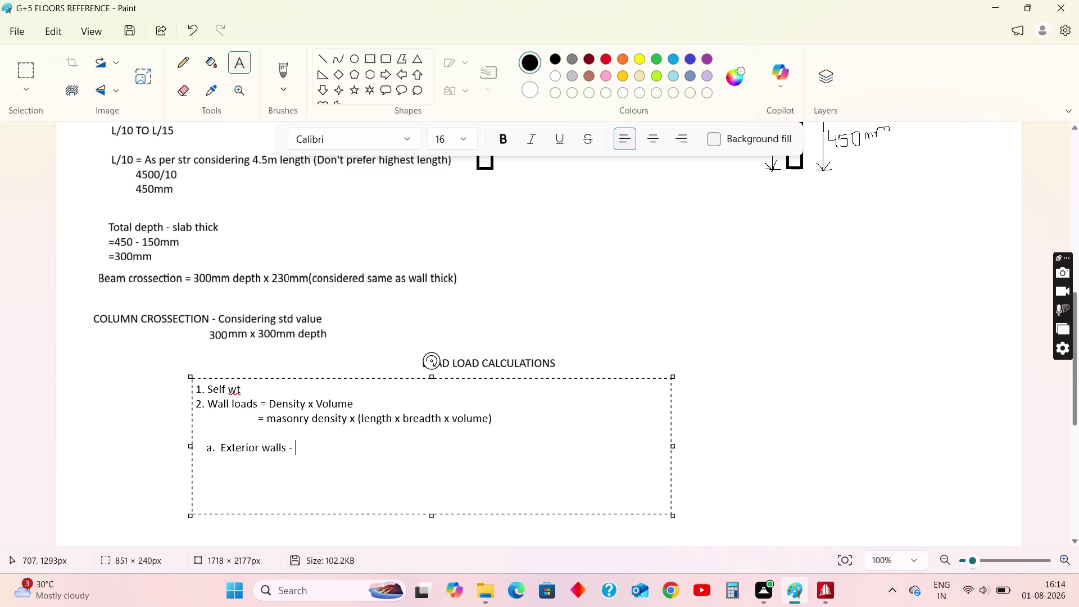
text(2)
text(0kn/m)
text(3)
key(x)
key(space)
text(1 u)
text(nit x)
key(space)
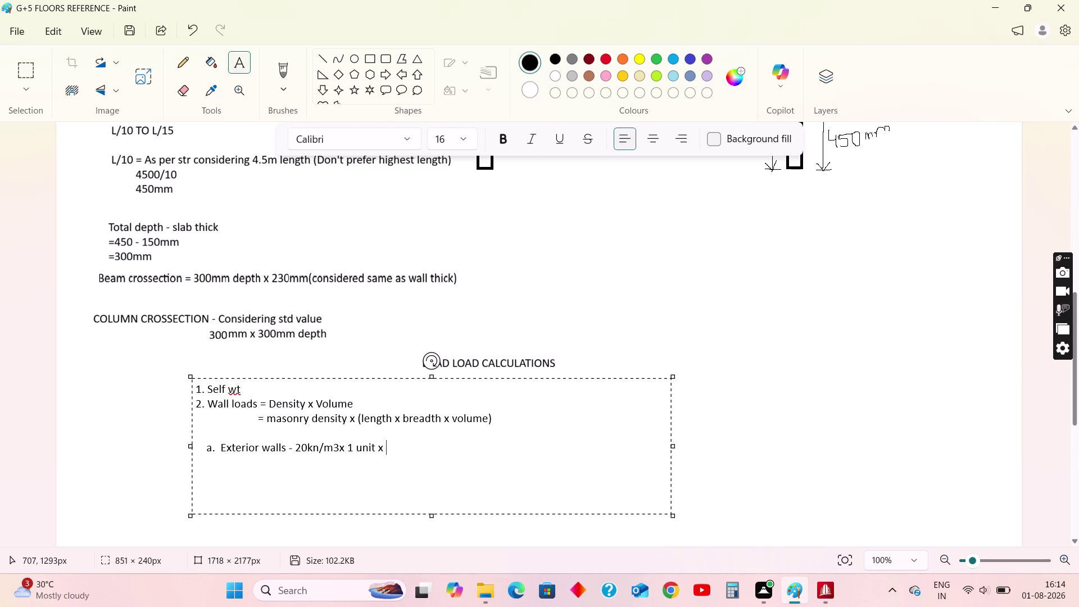
text(1unit)
key(space)
text(x)
key(space)
Replace 'volume' in the formula with 'depth'.
drag(490, 420, 488, 421)
drag(489, 421, 453, 417)
text(d)
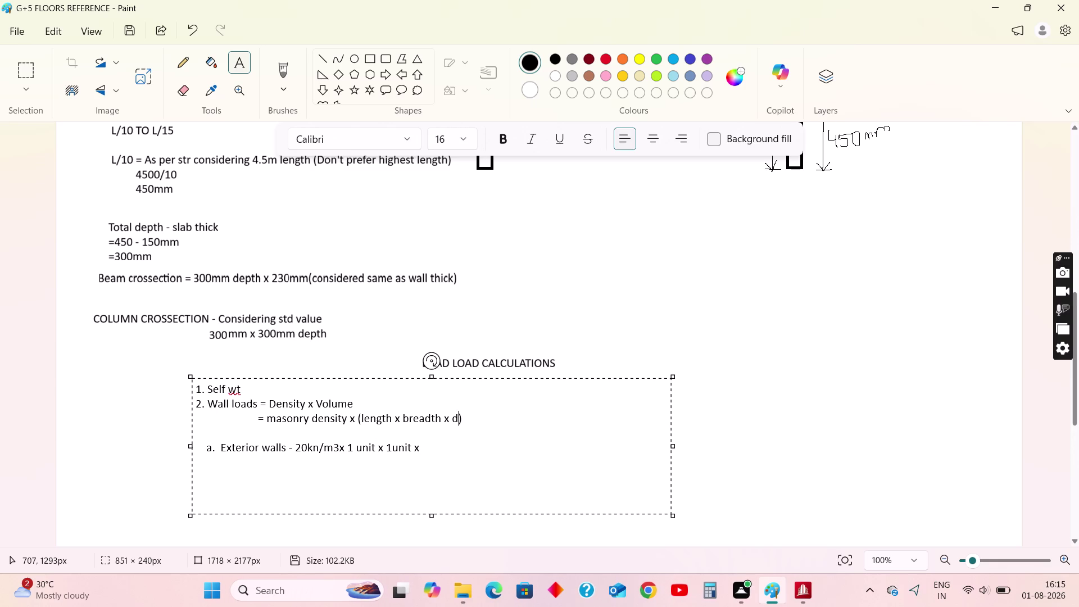
text(e)
text(pth)
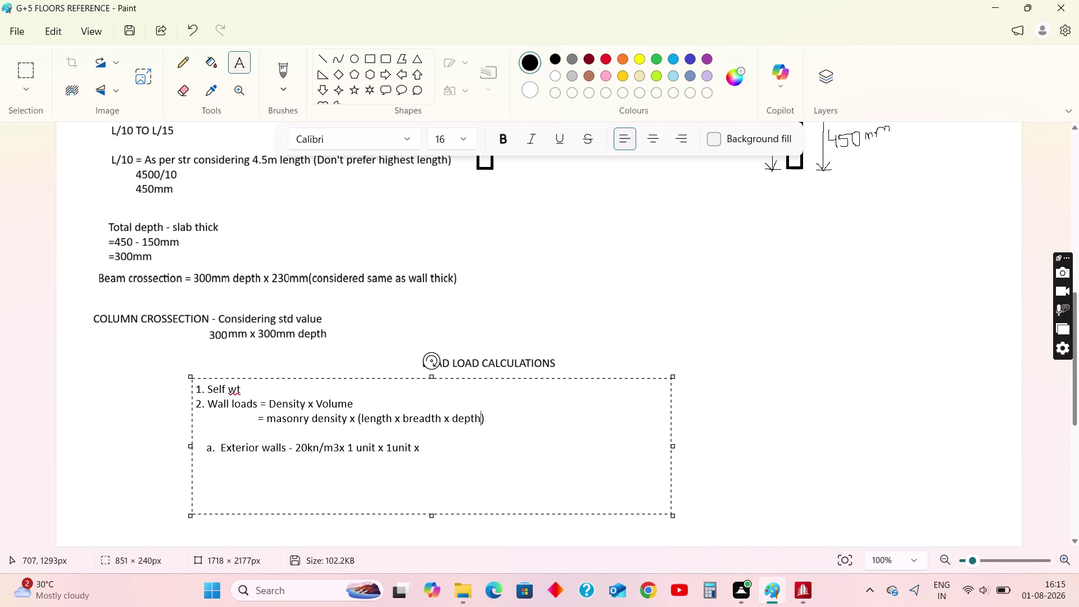
Replace the second '1unit' on the exterior-wall line with '0.23m'.
click(439, 451)
drag(412, 449, 386, 447)
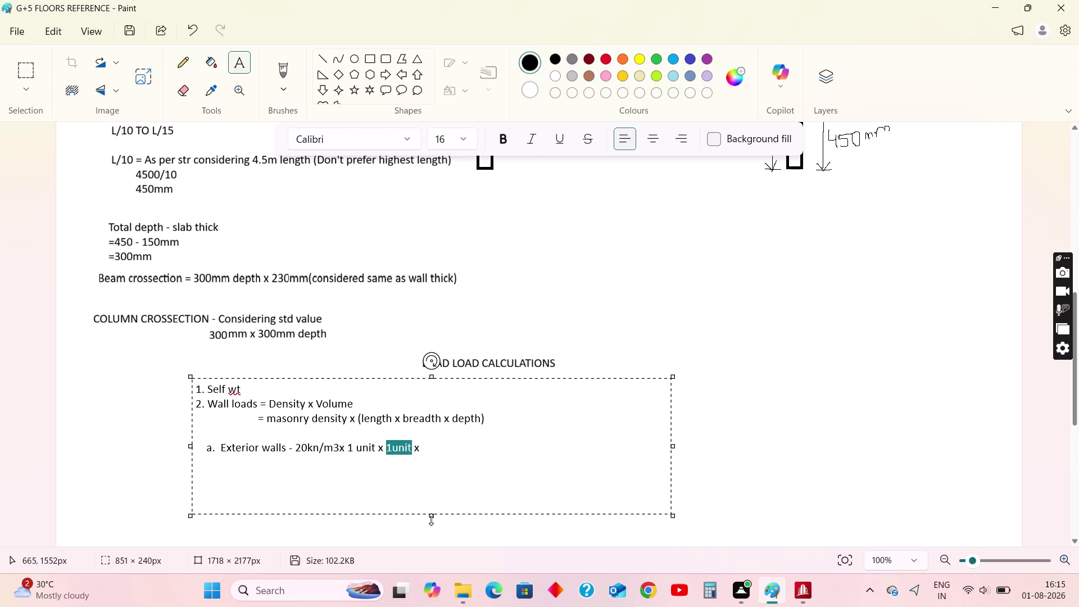
text(0.23)
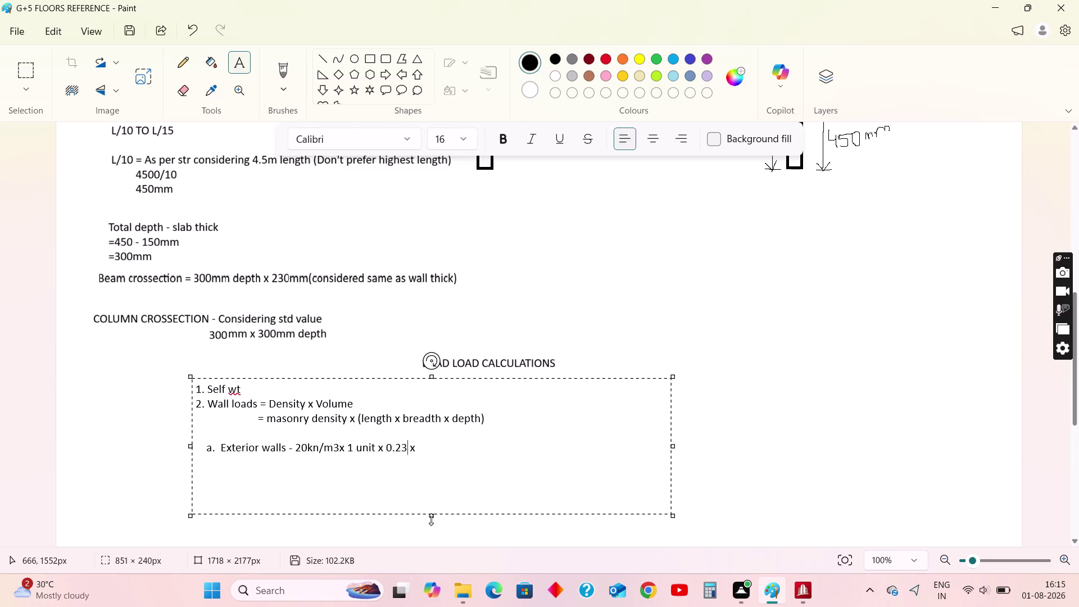
key(m)
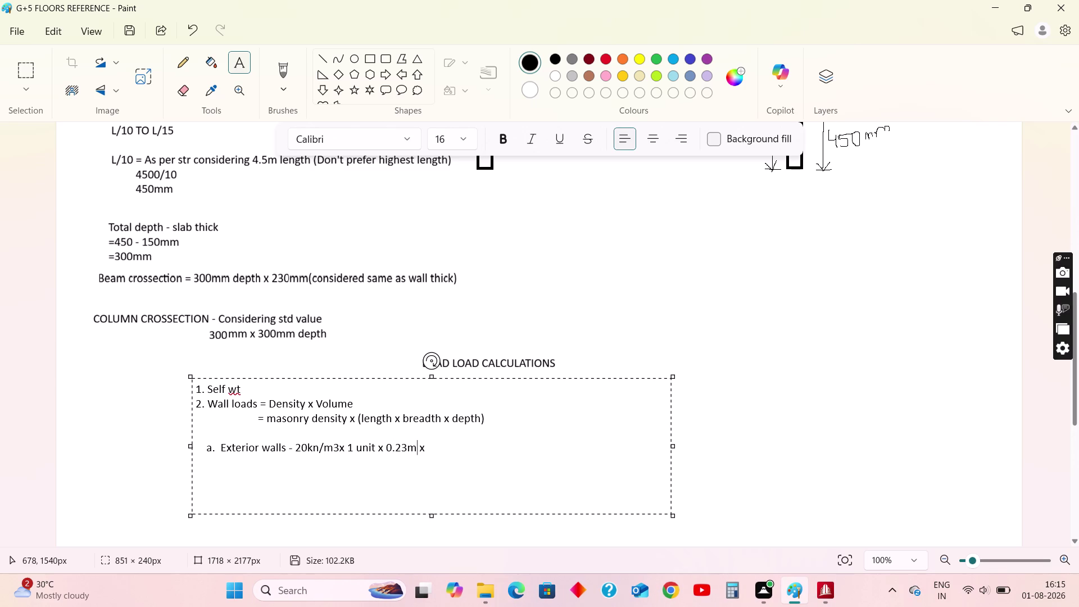
Replace 'depth' in the formula with 'height'.
click(430, 446)
drag(481, 421, 452, 420)
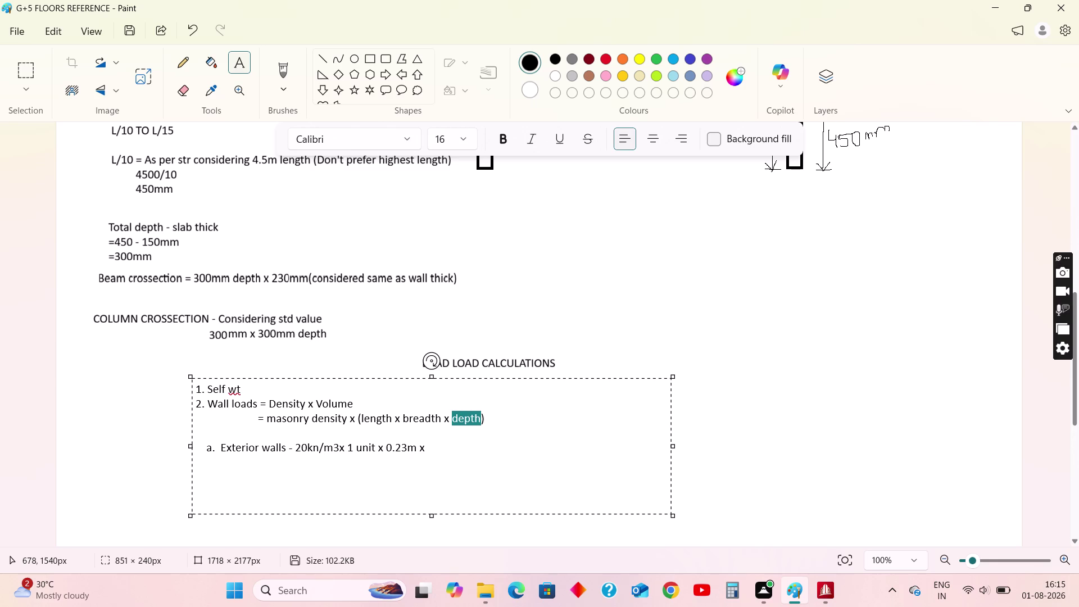
text(height)
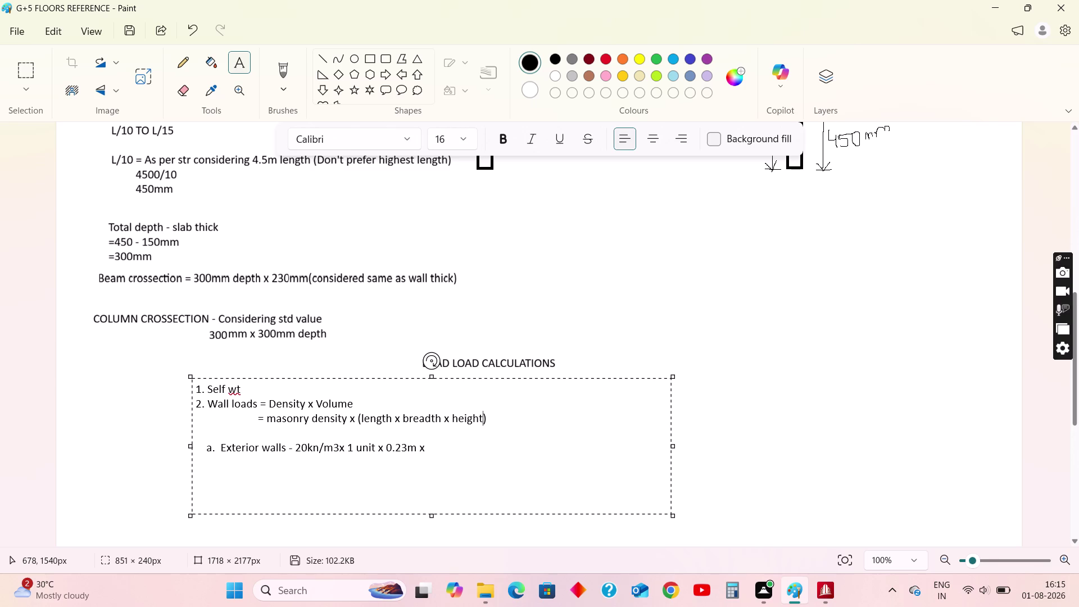
Finish the exterior-wall line with the 3m height and an equals sign.
click(439, 448)
text(3m)
key(shift+parenright)
key(BackSpace)
key(space)
key(space)
text(=)
key(space)
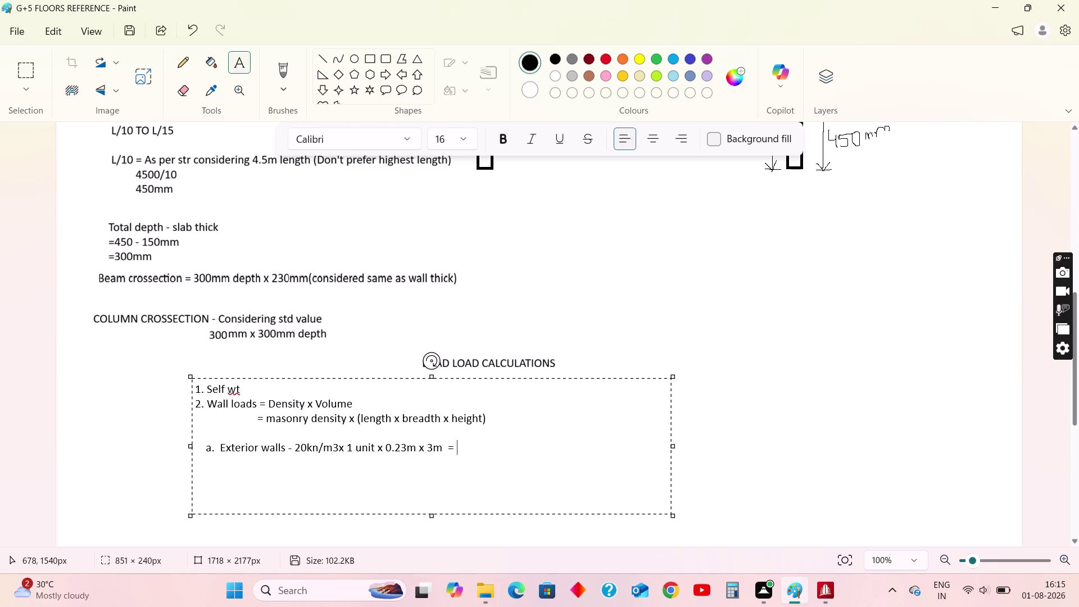
click(730, 587)
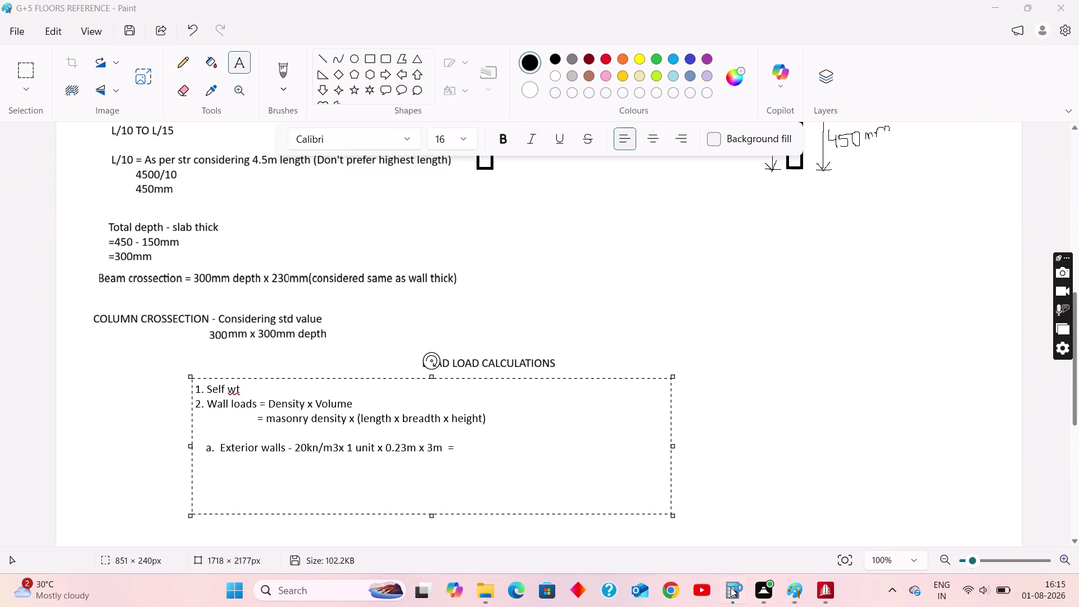
Compute 20 × 0.23 × 3 = 13.8 in Calculator, then return to the exterior-wall line in Paint.
click(864, 506)
click(888, 546)
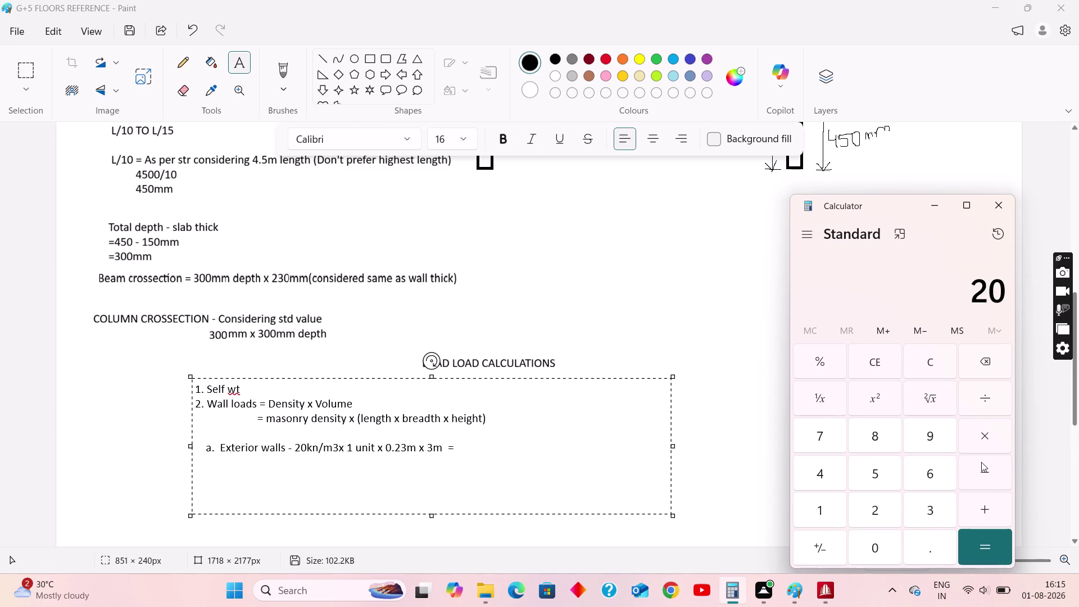
click(992, 437)
click(887, 550)
click(928, 541)
click(889, 518)
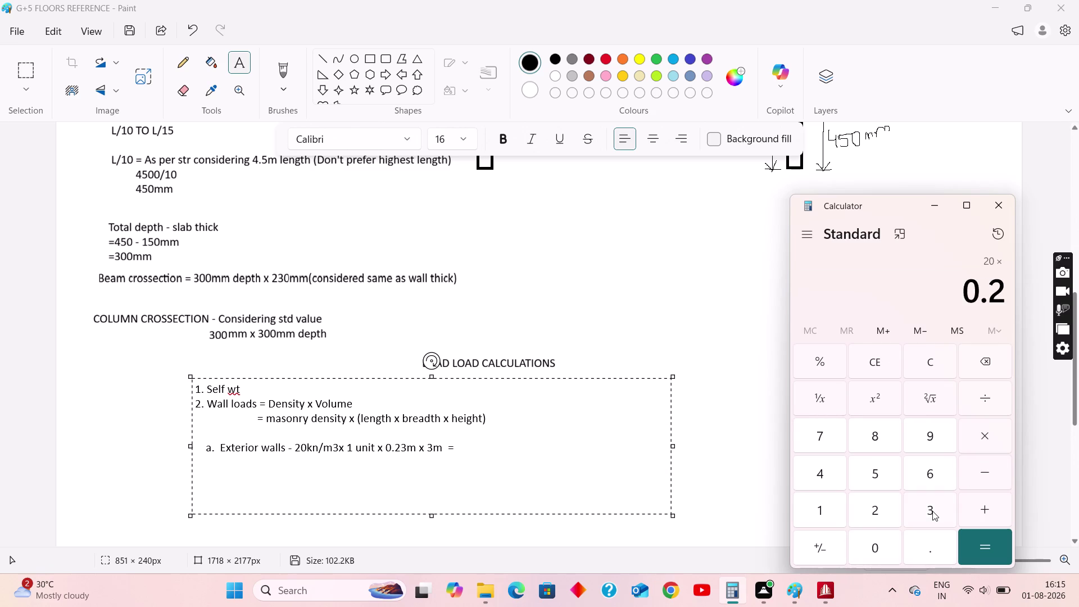
click(932, 510)
click(988, 434)
click(924, 505)
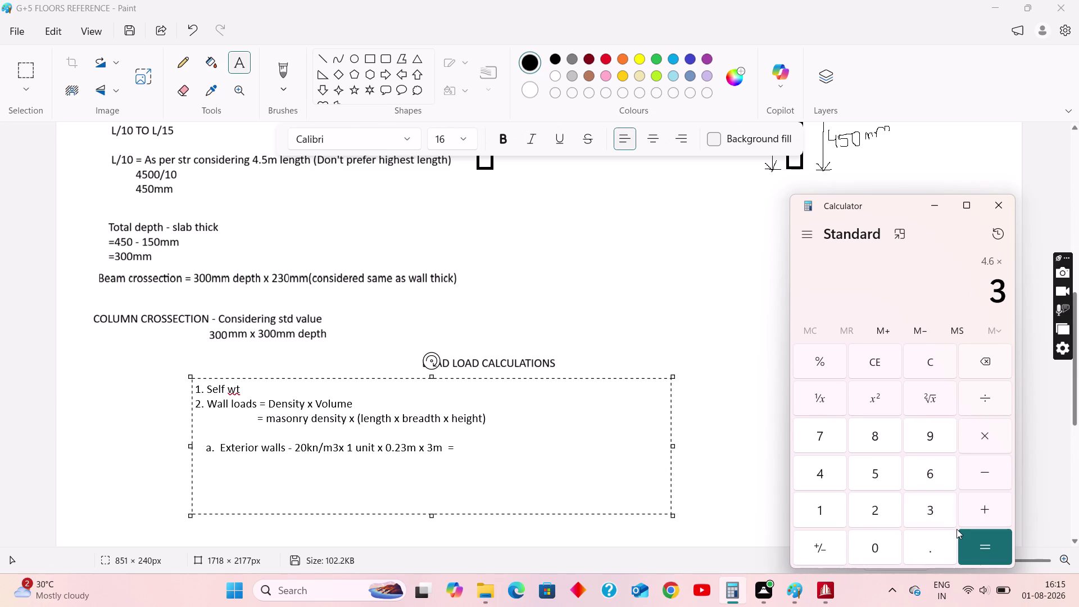
click(980, 541)
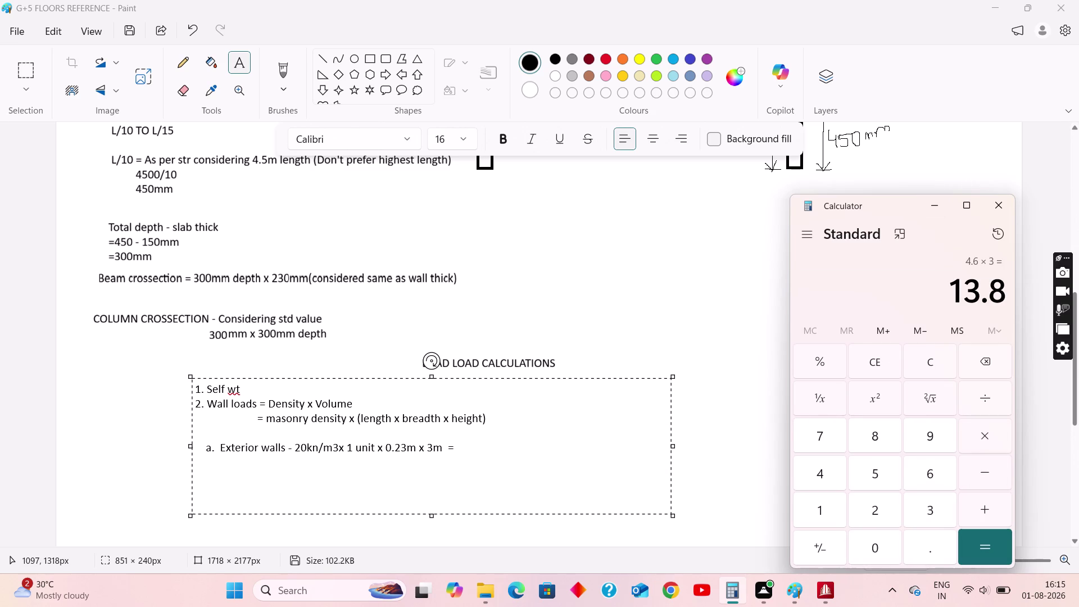
click(477, 446)
Finish the exterior-wall result as 13.8kn/m.
text(13.)
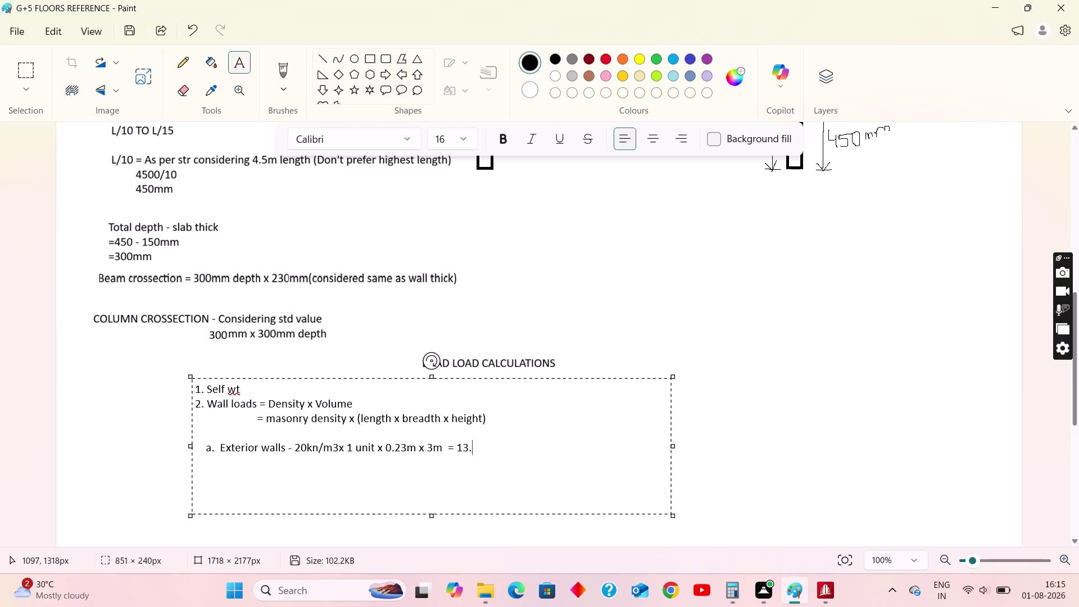
text(8)
text(kn)
text(/m)
Start a new indented line labelled 'b.' for interior walls.
key(Return)
key(space)
key(space)
key(space)
key(space)
key(b)
text(.)
key(space)
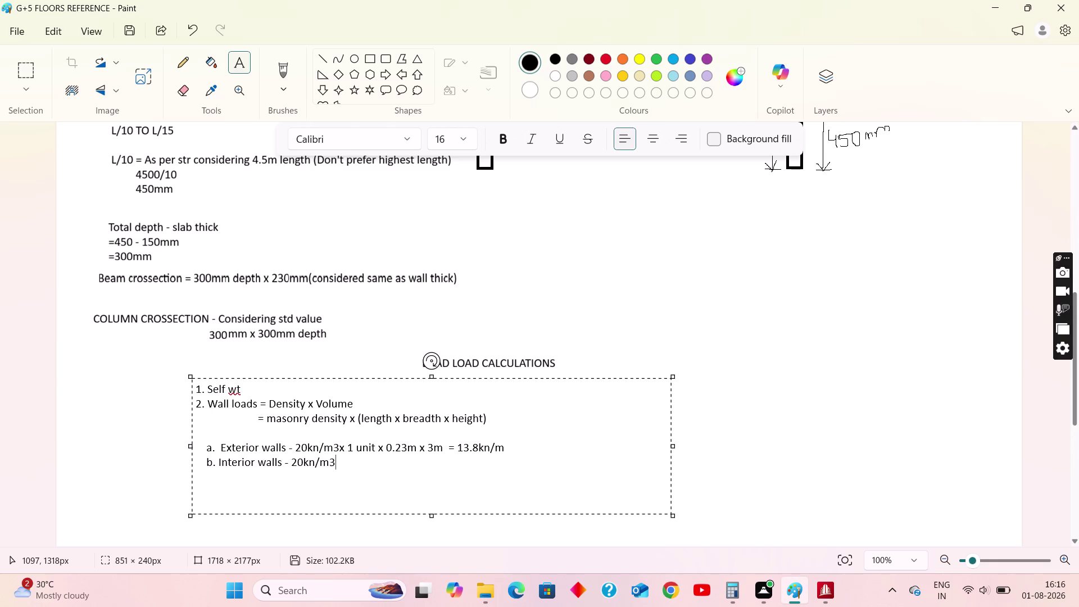
Type 'x 0.' toward the interior-wall thickness, deleting mistyped digits.
key(space)
text(x)
key(space)
text(0.)
text(11)
key(5)
key(m)
key(BackSpace)
key(BackSpace)
key(BackSpace)
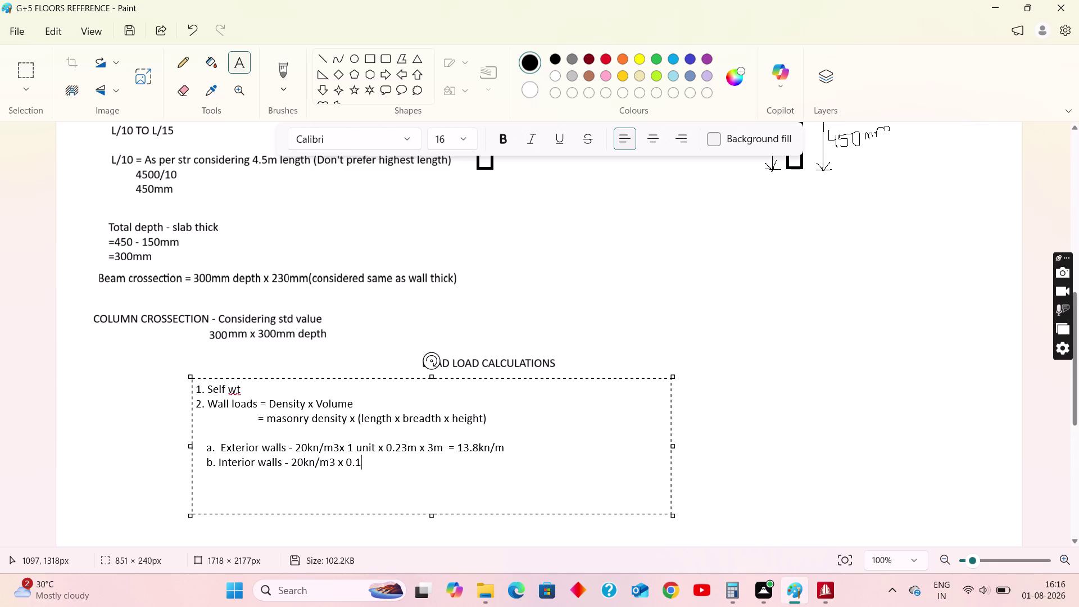
Complete the interior-wall line with '0.15m x 3m ='.
text(50)
key(BackSpace)
text(m)
key(space)
text(x 3m)
key(space)
text(=)
key(space)
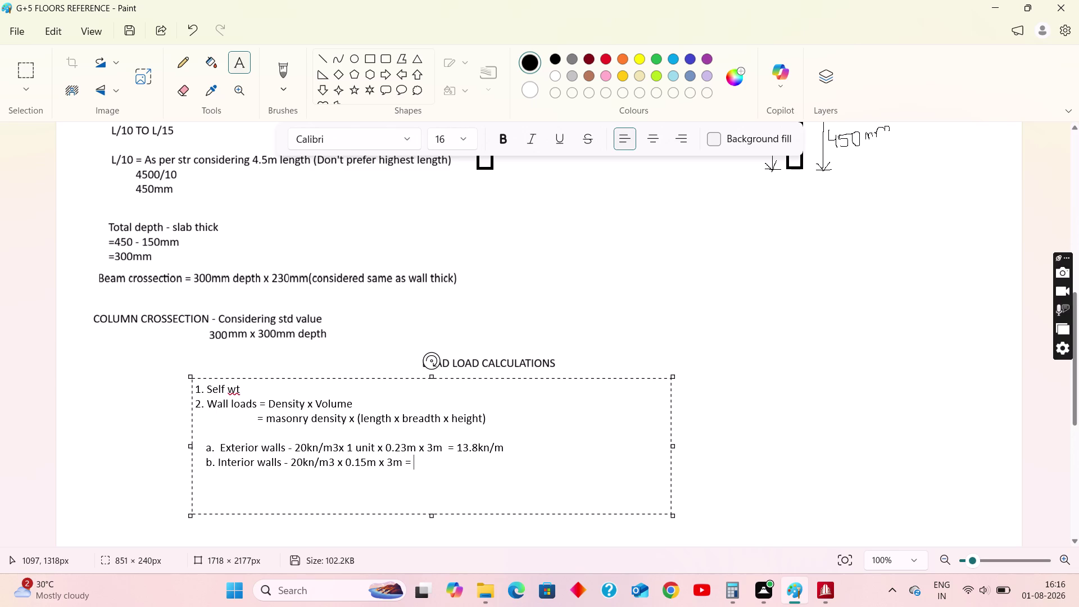
click(729, 590)
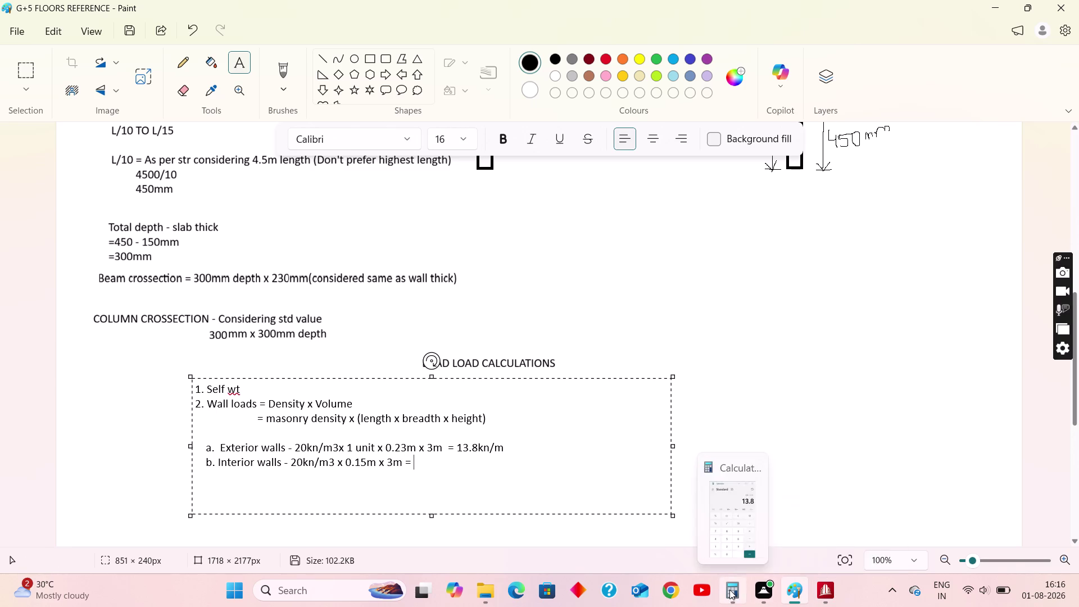
Compute the interior-wall load 20 × 3 × 0.15 = 9 in Calculator, then return to the notes.
click(857, 359)
click(876, 509)
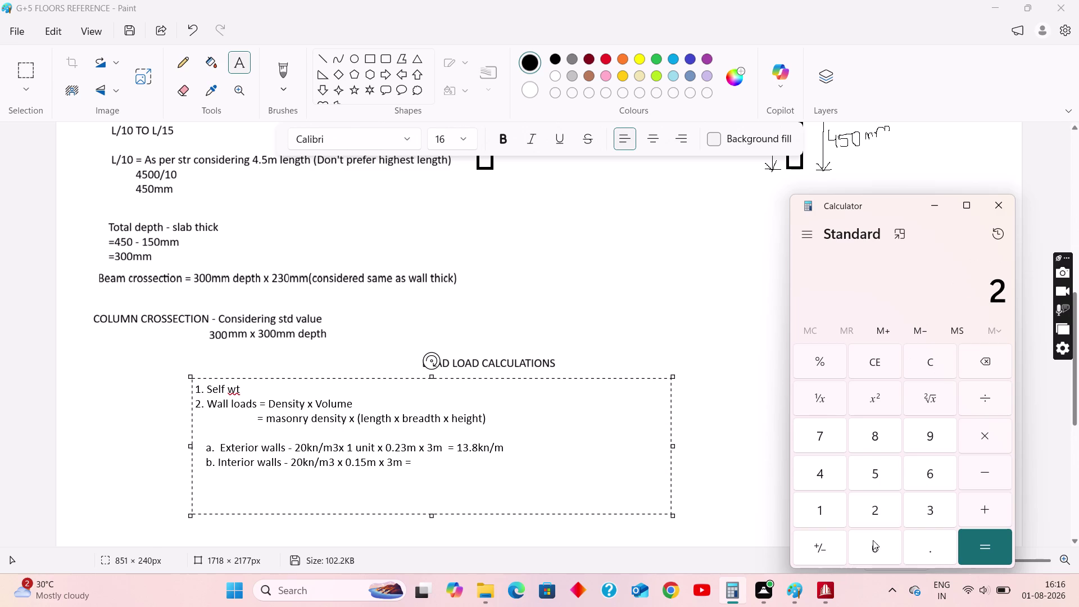
click(872, 549)
click(981, 430)
click(935, 511)
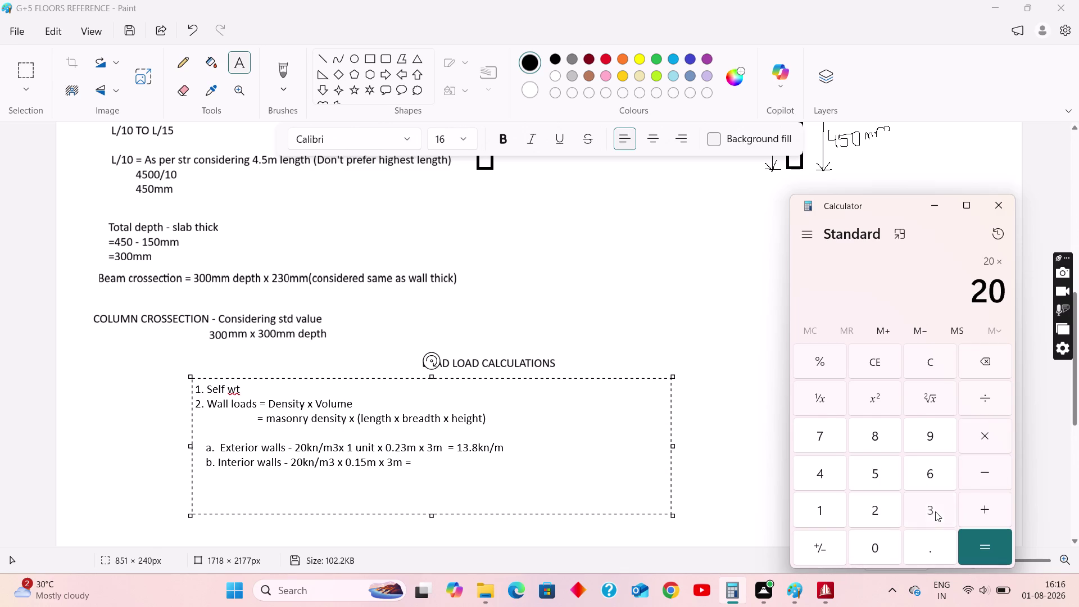
click(986, 438)
click(885, 550)
click(937, 549)
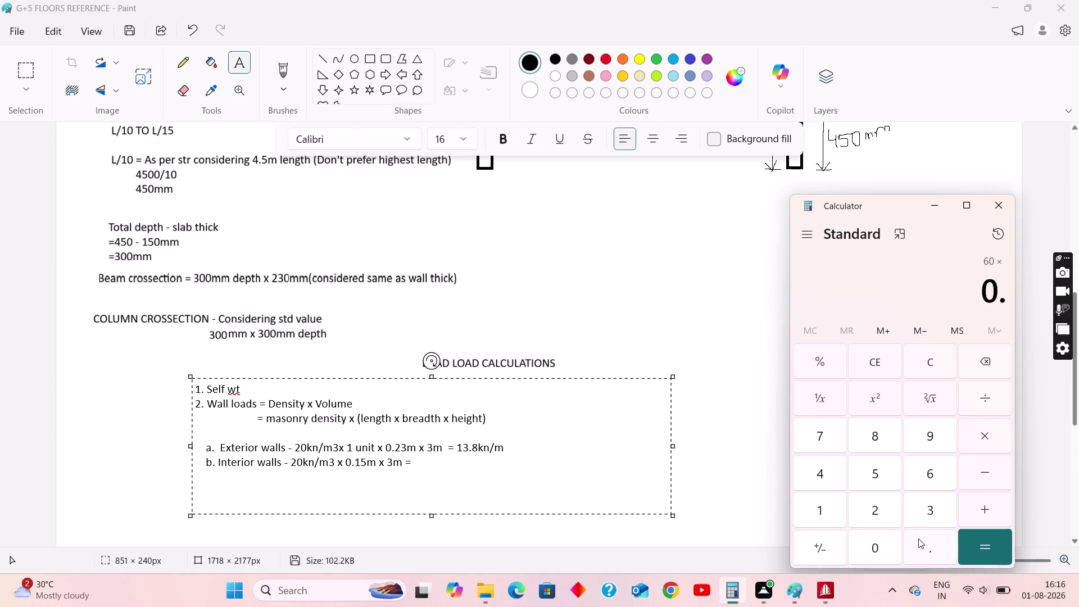
click(818, 497)
click(870, 476)
click(990, 550)
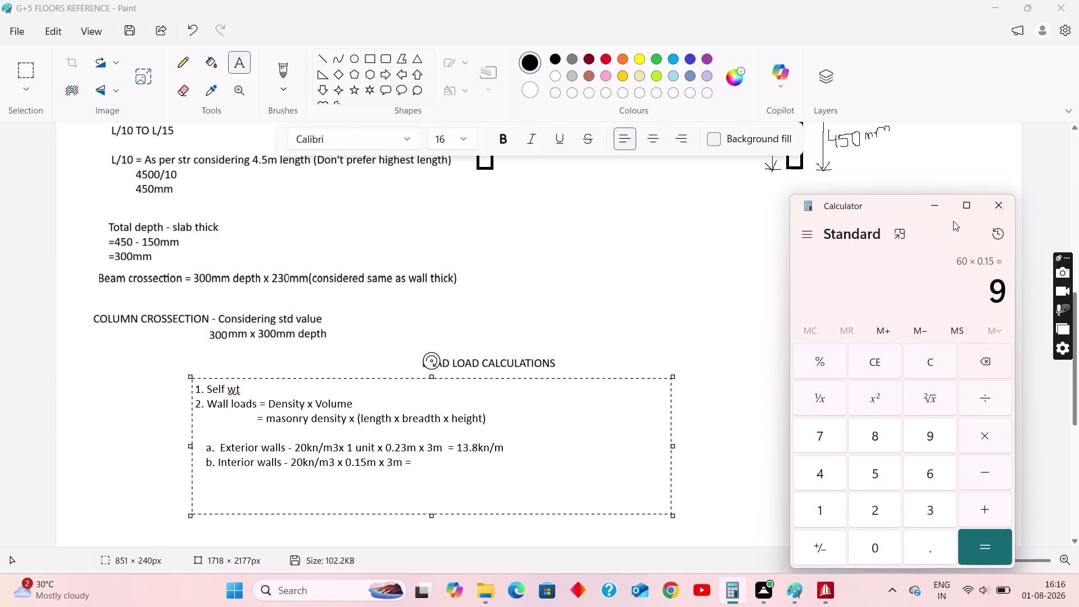
click(428, 461)
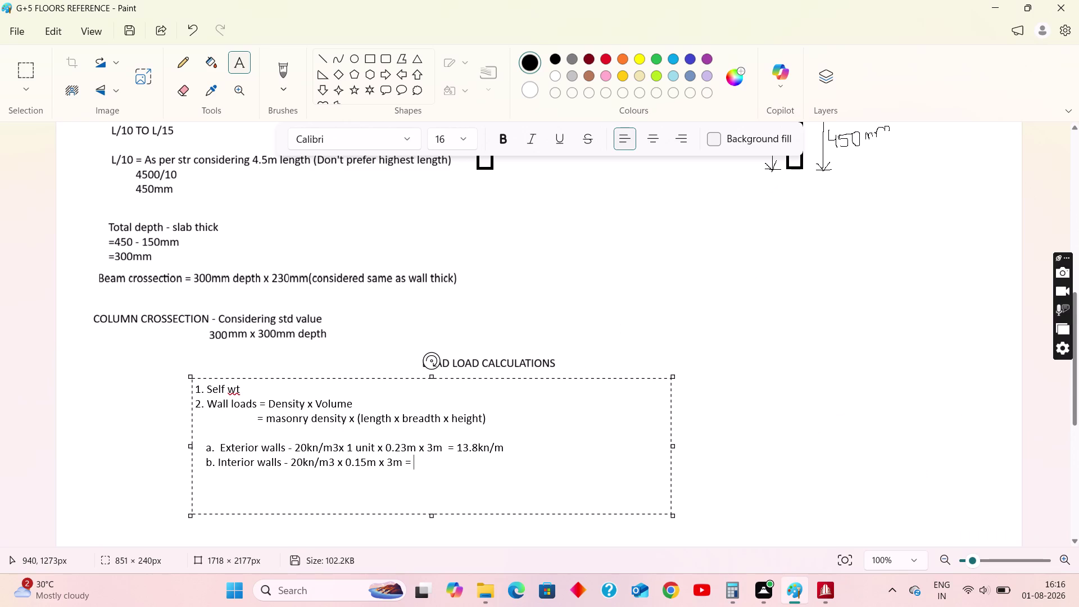
Record interior walls as 9kn/m and start the indented line 'c. Parapet walls -'.
text(9kn/m)
key(Return)
key(space)
key(space)
key(space)
key(space)
text(c.)
key(space)
text(a)
text(rapet)
key(space)
text(walls -)
key(space)
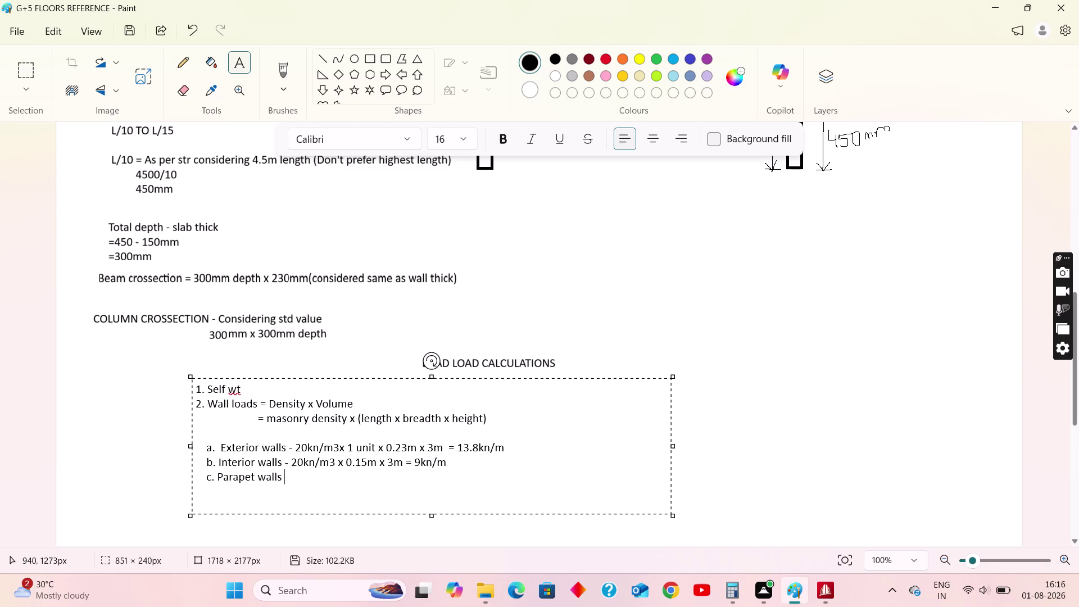
Write the parapet density and thickness as '20kn/m3 x 0.15'.
text(20kn)
text(/m)
key(3)
key(space)
text(x)
key(space)
text(0)
text(.15)
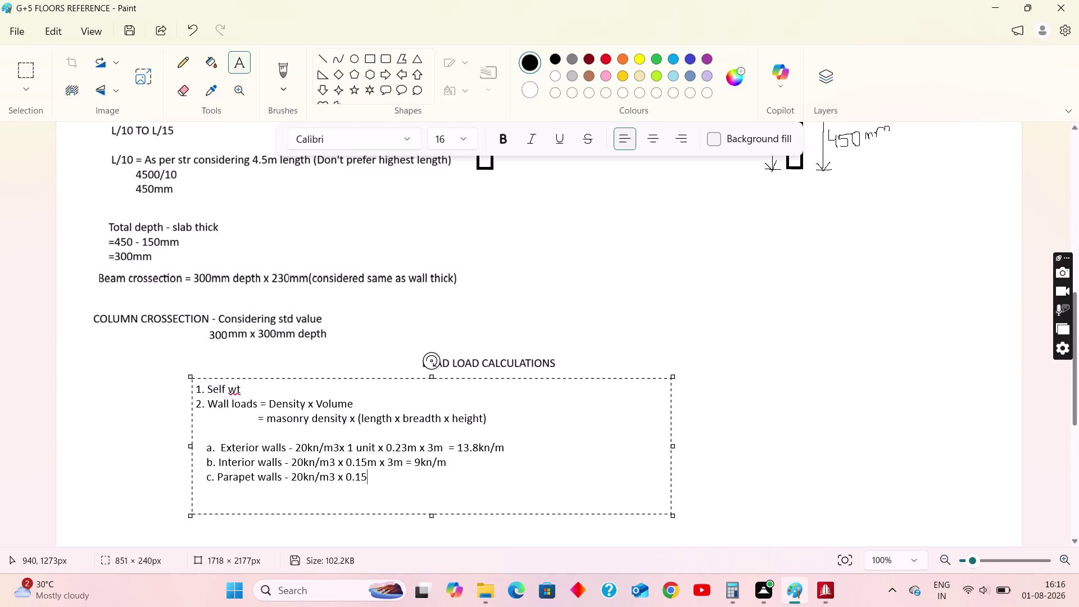
Finish the parapet expression with 'm x 1m ='.
key(m)
key(space)
text(x)
key(space)
key(1)
text(m)
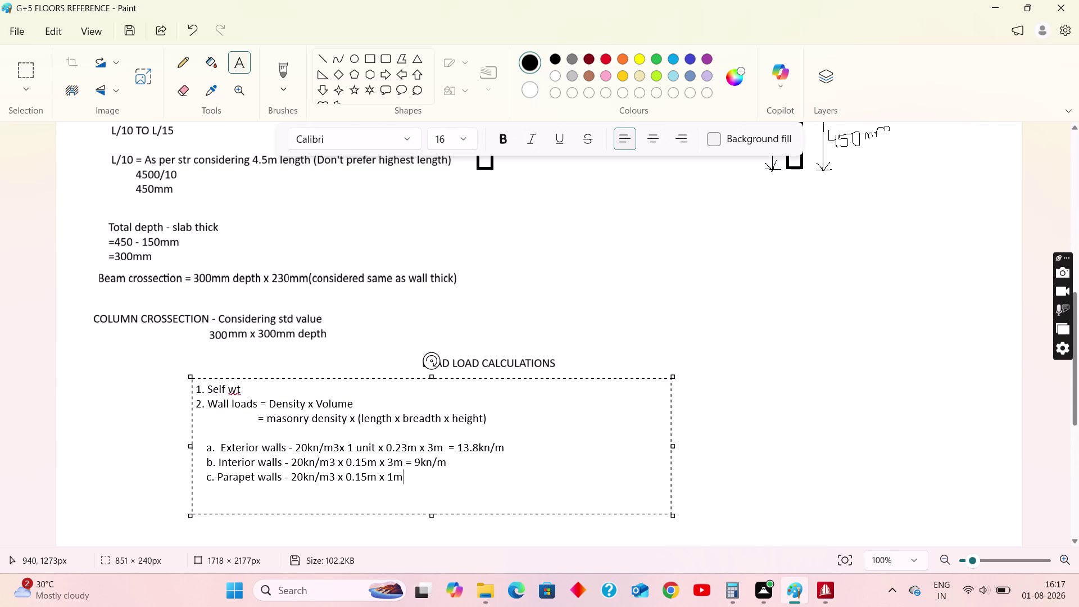
key(space)
text(=)
key(space)
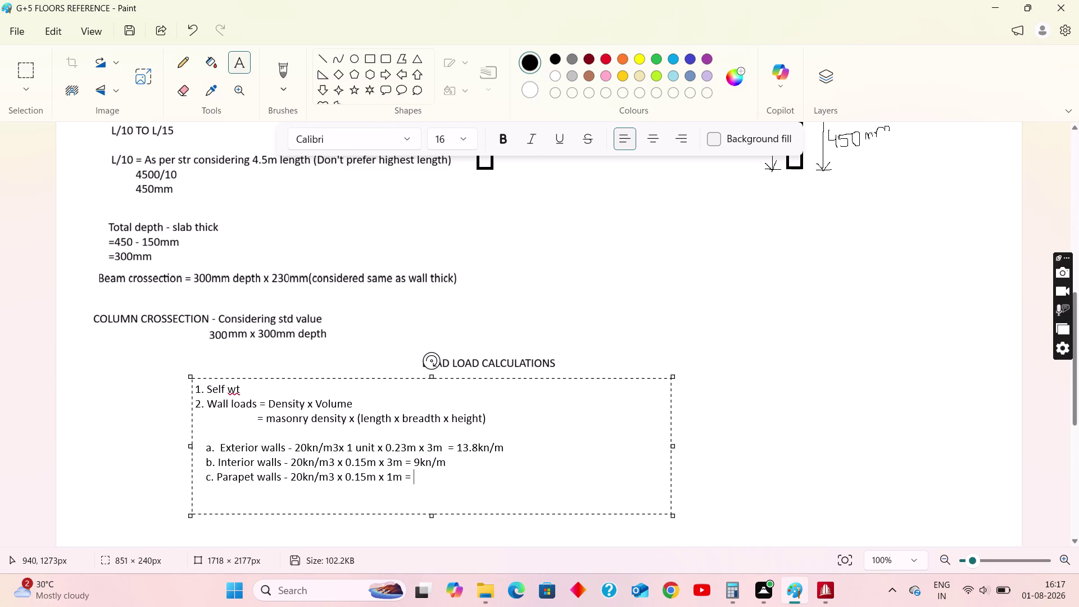
Compute the parapet load 20 × 0.15 = 3 in Calculator.
click(737, 593)
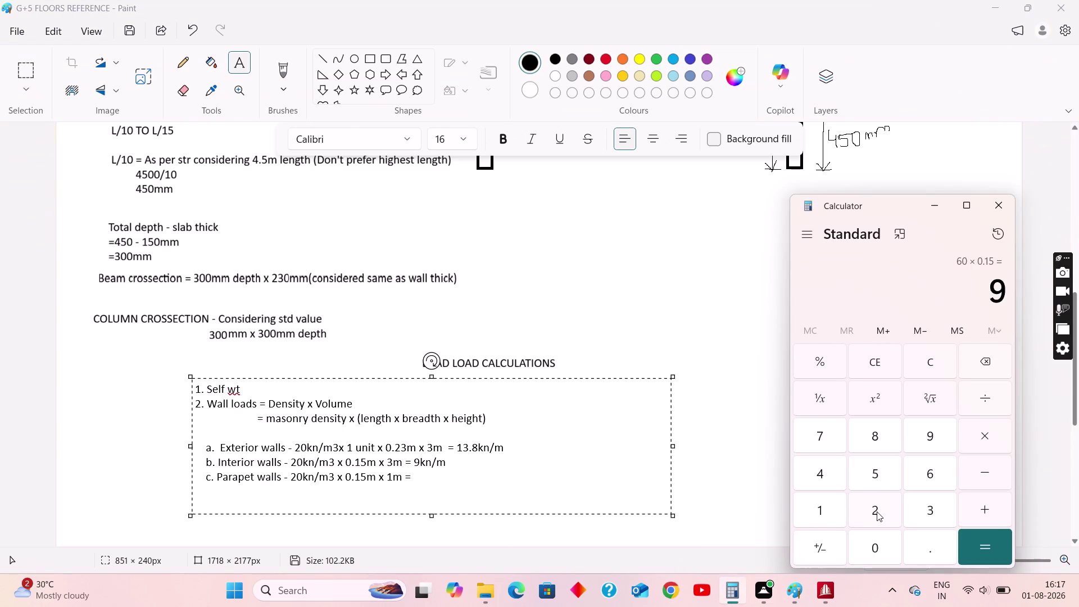
click(877, 511)
double_click(869, 360)
click(882, 515)
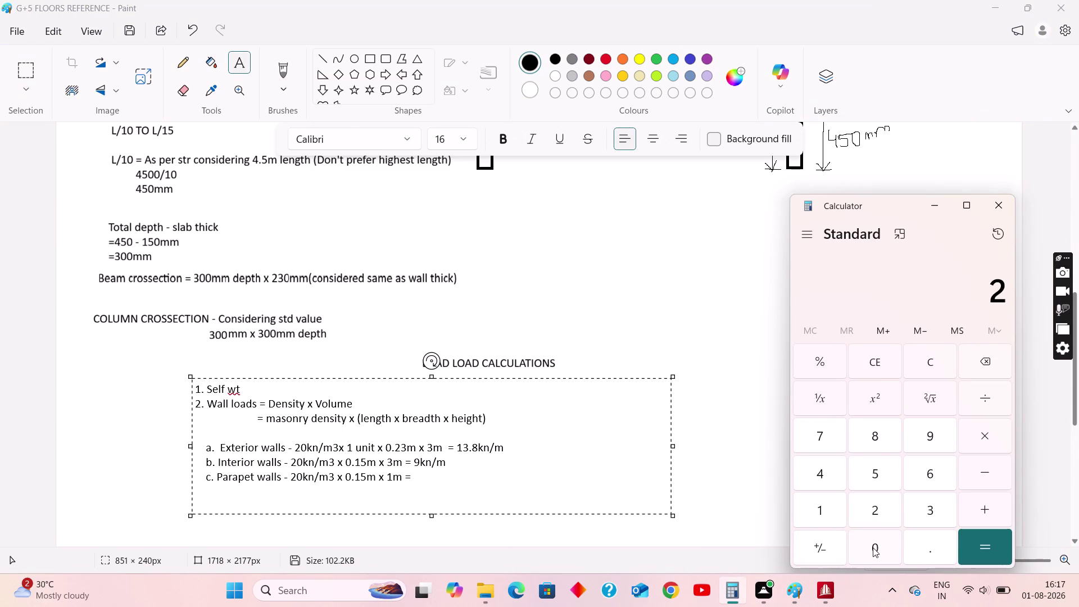
click(873, 547)
click(989, 436)
click(885, 549)
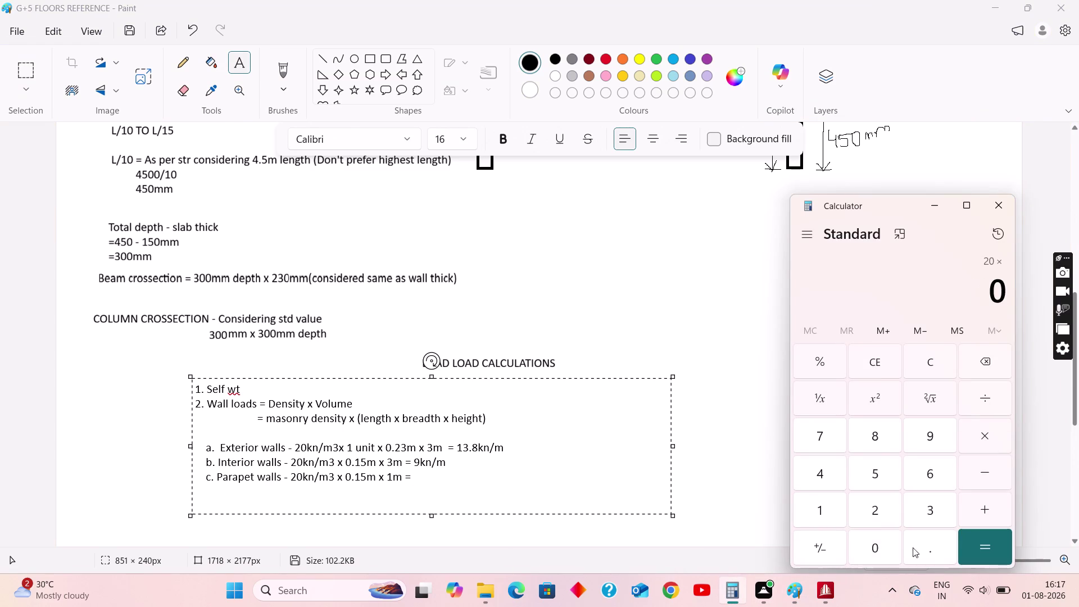
click(920, 547)
click(832, 507)
click(868, 476)
click(994, 540)
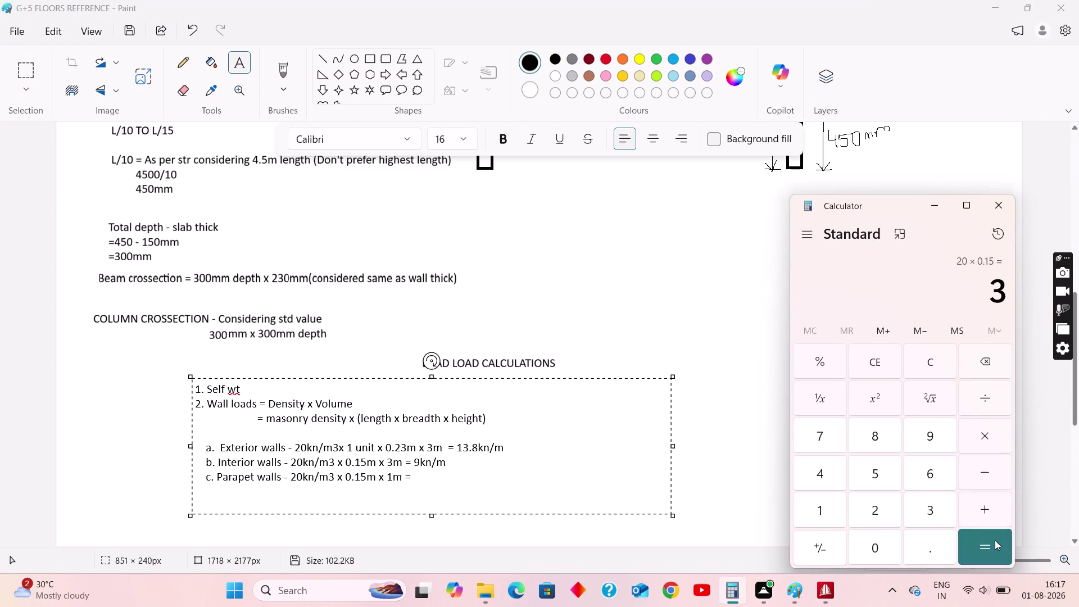
click(938, 200)
Write the parapet result 3kn/m and commit the notes text.
text(3)
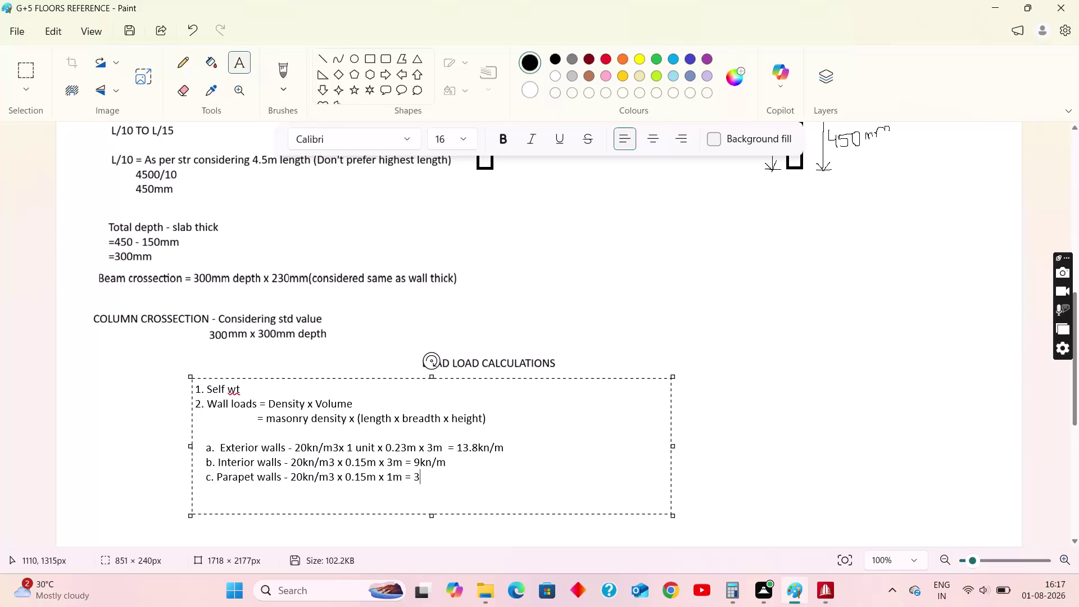
text(kn/m)
click(550, 421)
click(598, 329)
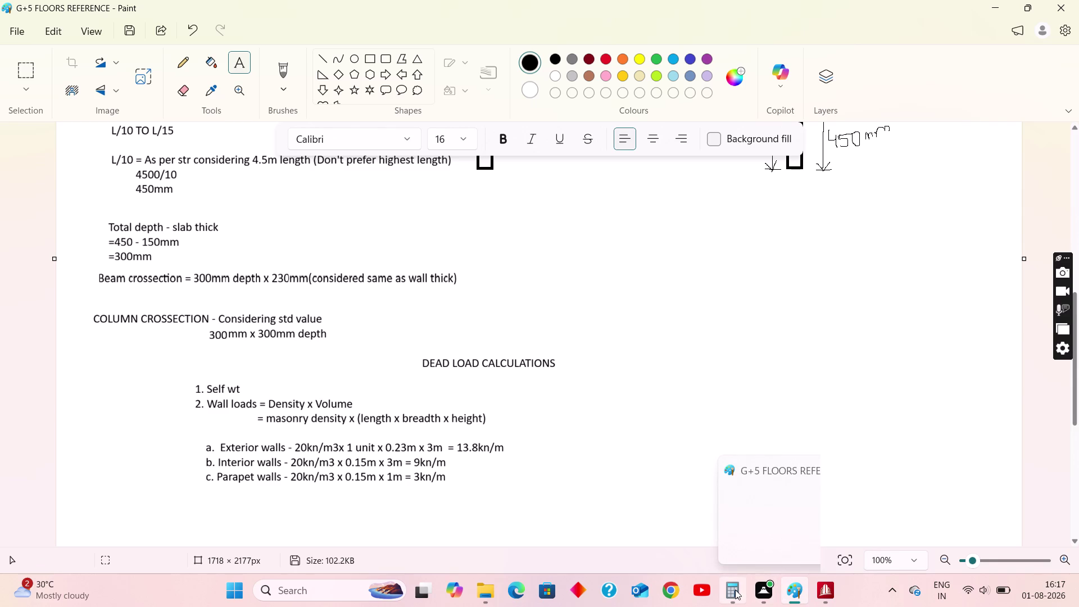
click(823, 590)
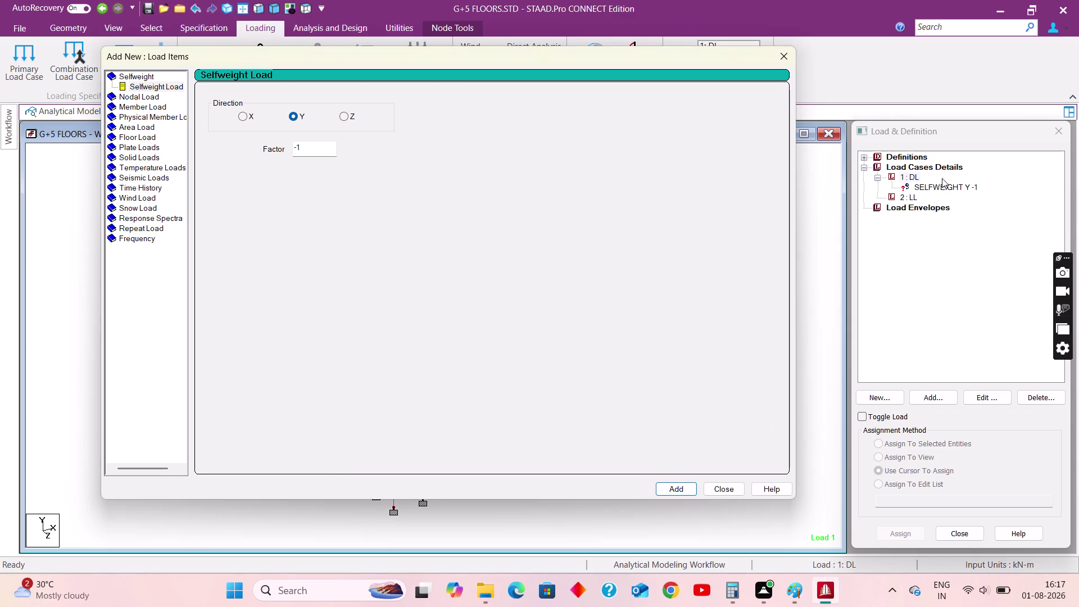
Add a uniform GY member load of W1 = -13.8 kN/m to DL.
click(141, 108)
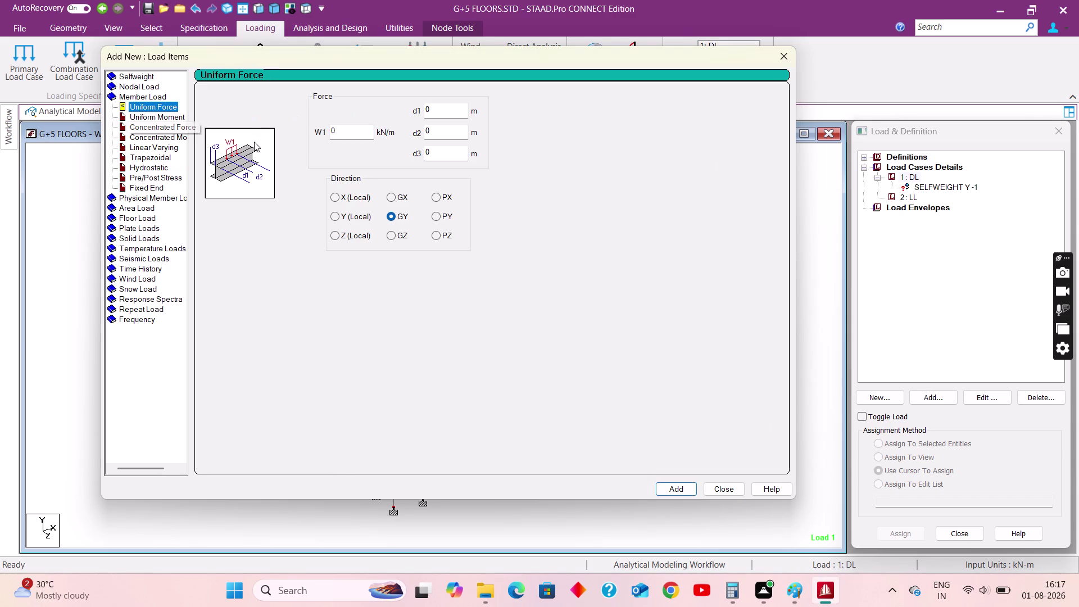
drag(362, 138, 340, 136)
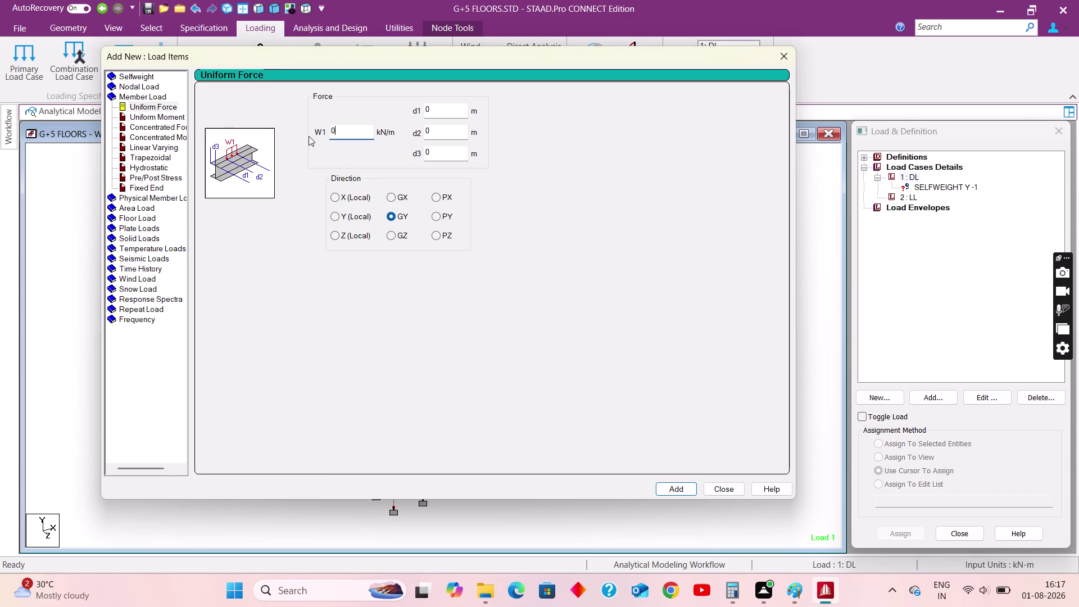
drag(351, 133, 330, 127)
text(-1)
text(3.)
key(8)
click(682, 487)
click(787, 591)
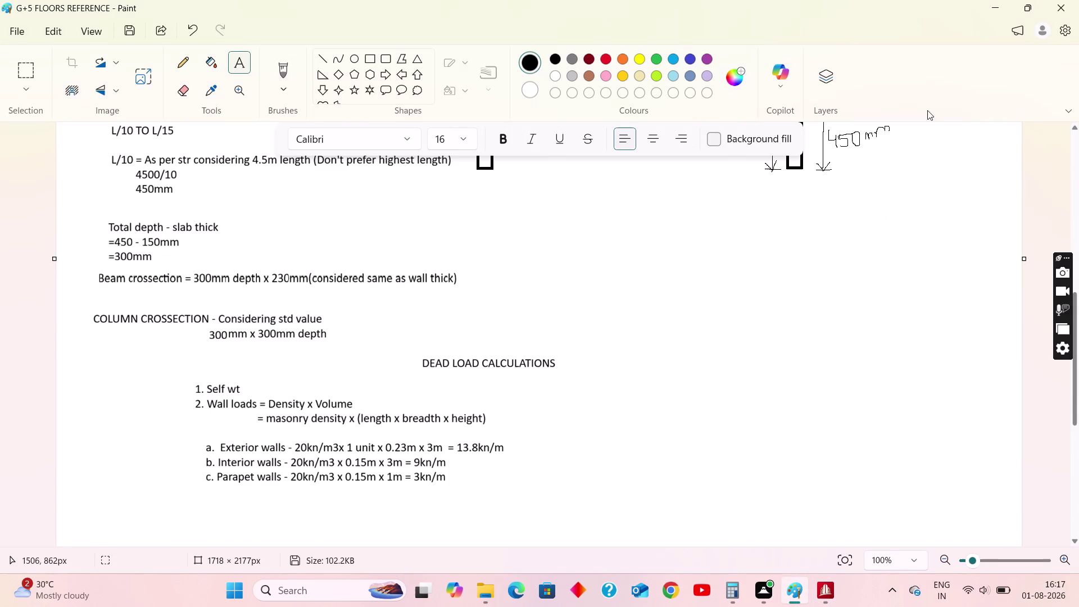
click(998, 7)
Add uniform loads of -9 and -3 kN/m, then close Load Items.
drag(352, 133, 285, 122)
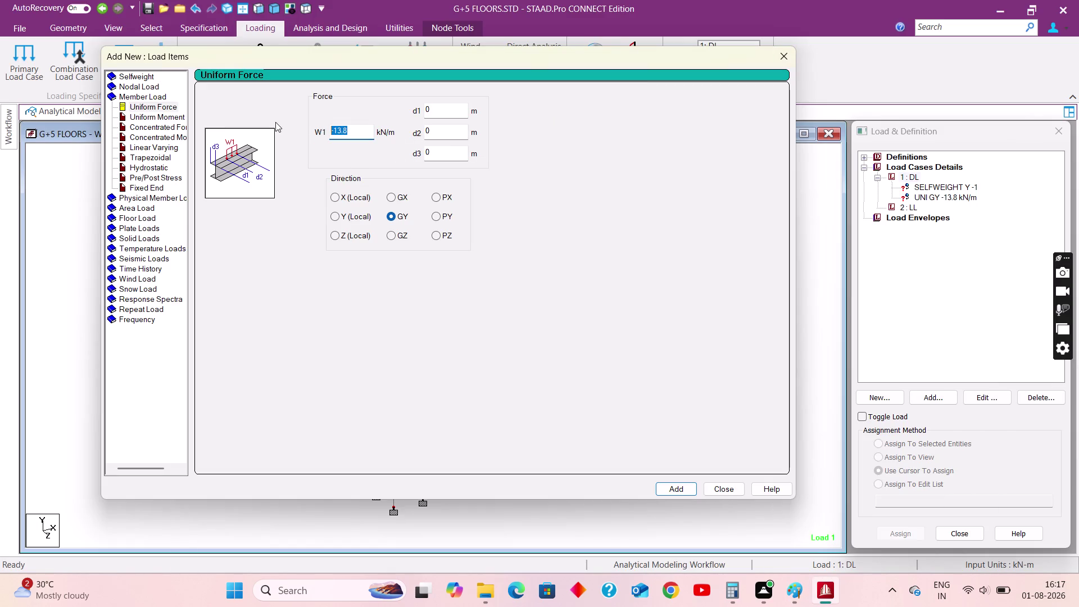
text(-9)
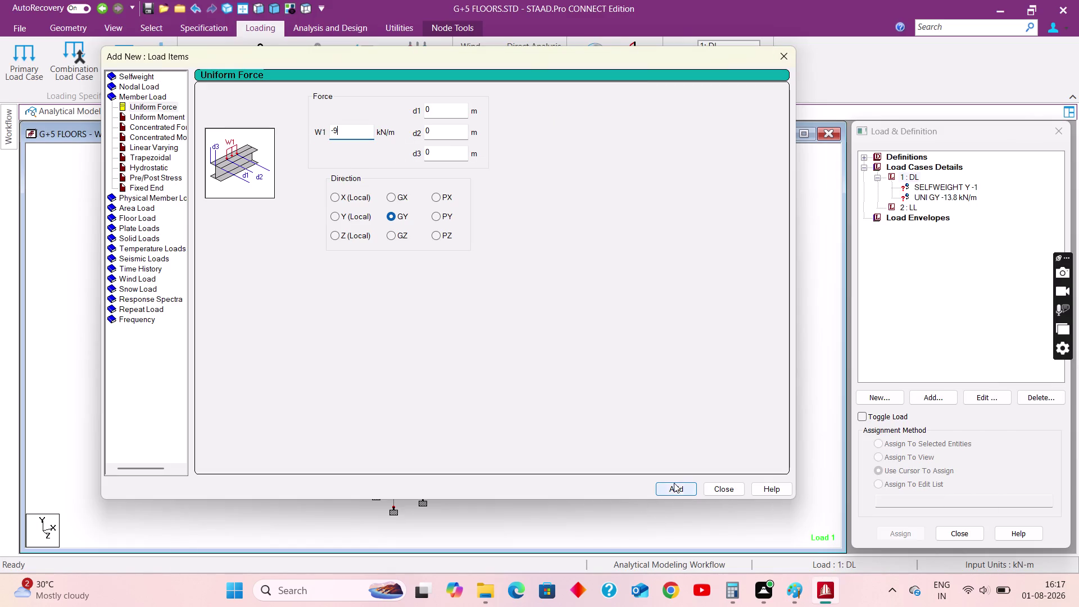
click(675, 486)
drag(350, 133, 315, 133)
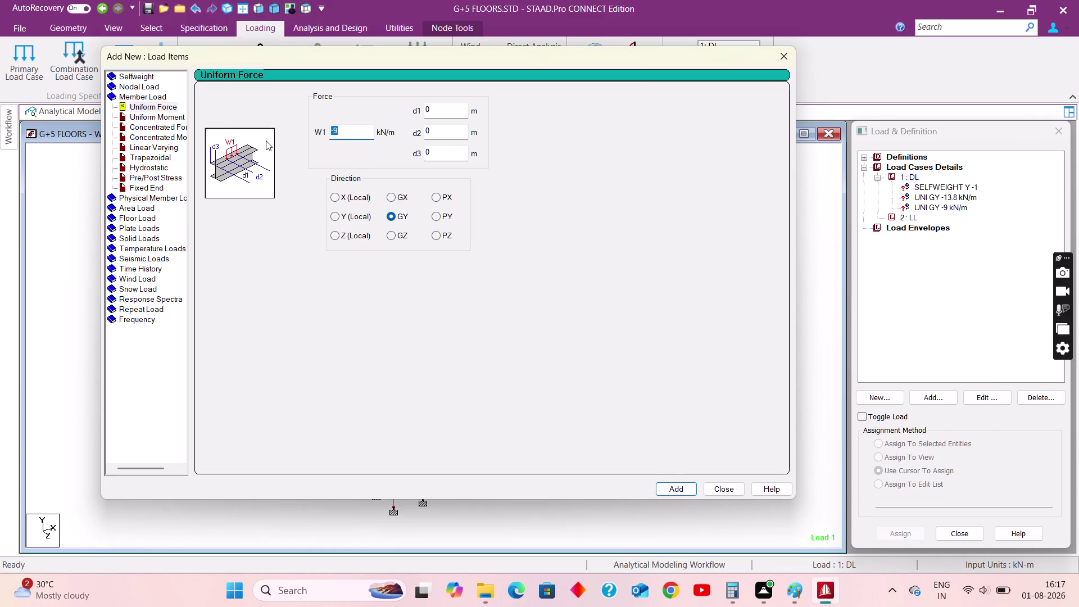
text(-3)
click(667, 486)
click(723, 490)
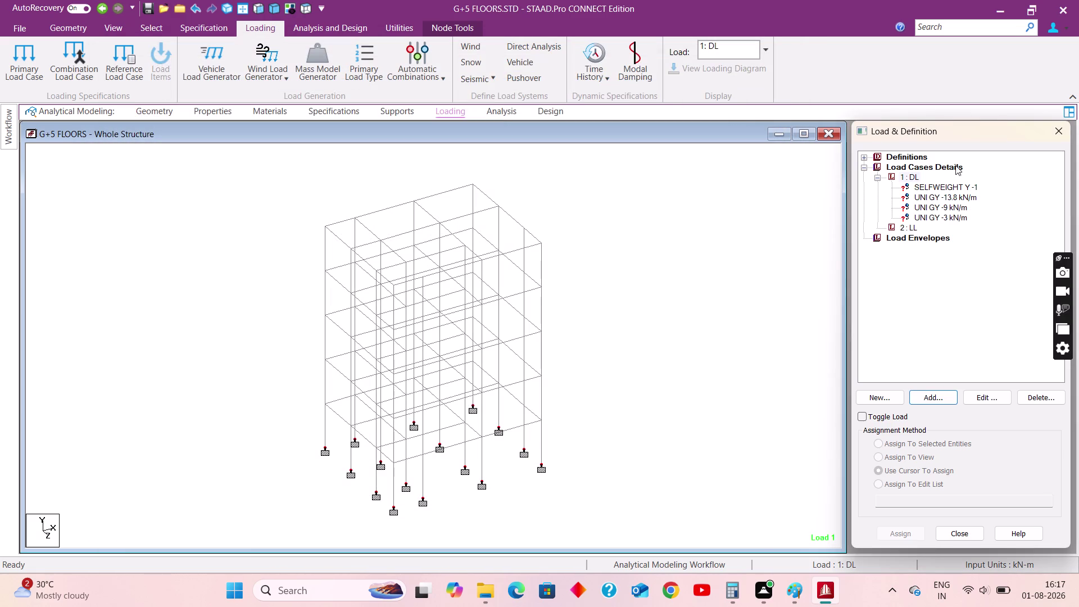
Assign the DL load item to the whole structure and select the -13.8 kN/m load.
click(955, 182)
click(917, 460)
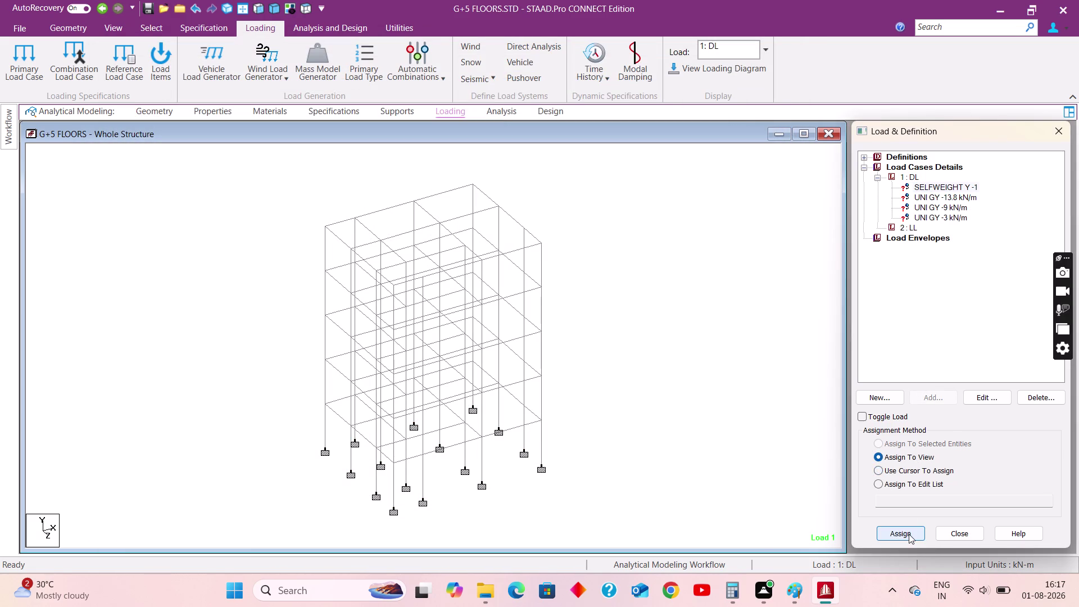
click(909, 534)
click(972, 375)
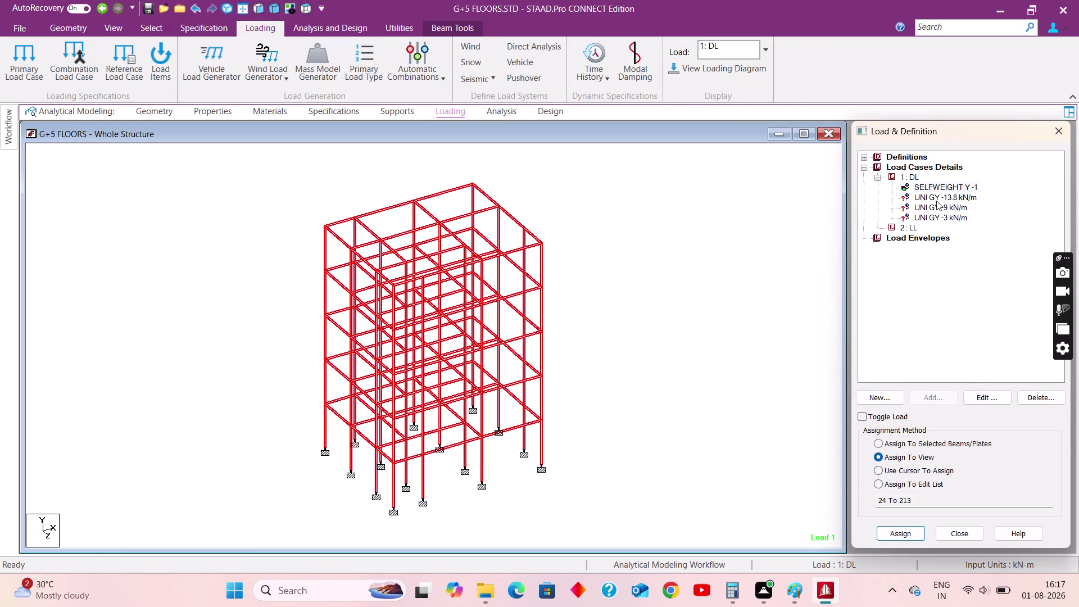
click(936, 198)
click(631, 280)
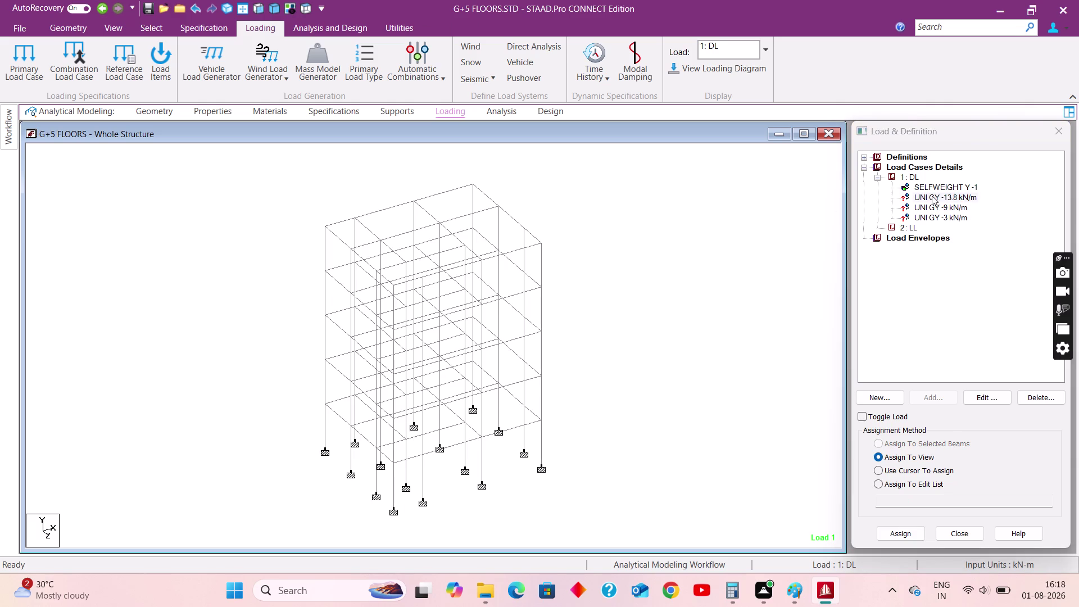
click(945, 196)
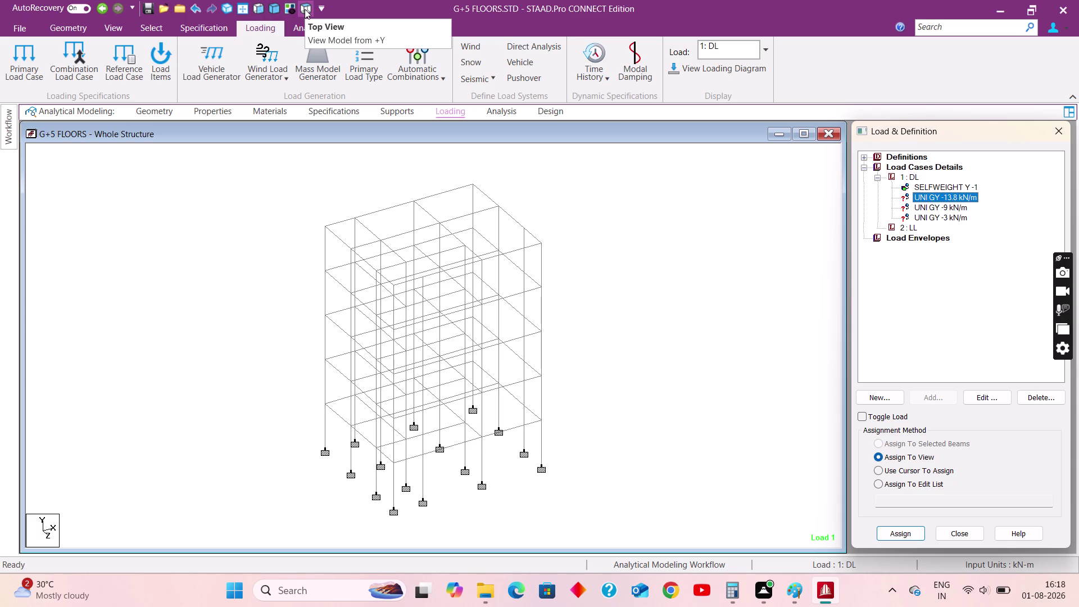
In elevation view, window-select beams across several floor levels.
click(260, 7)
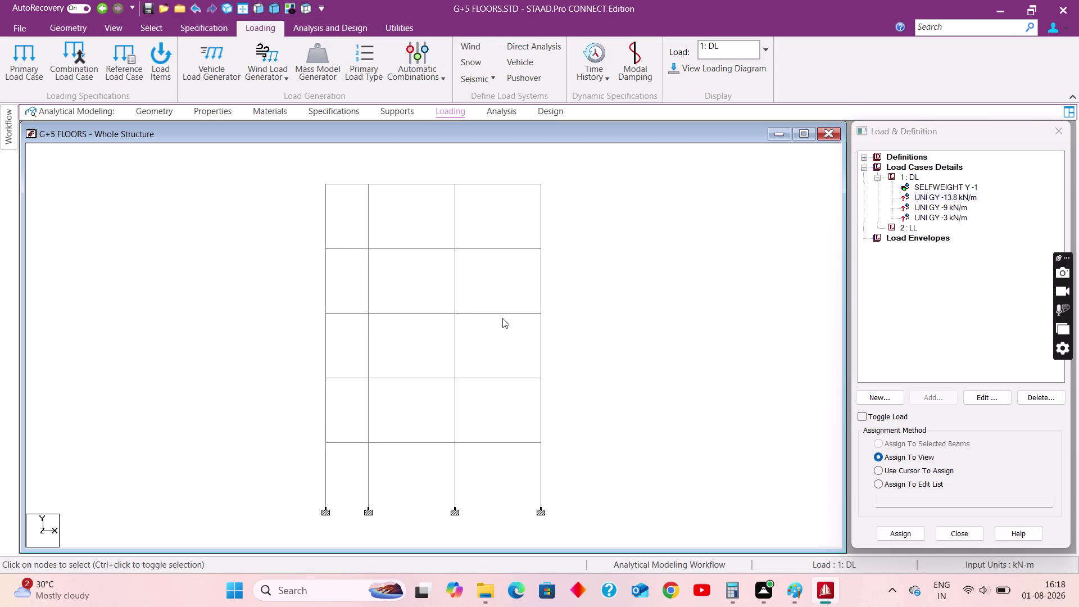
drag(283, 236, 627, 258)
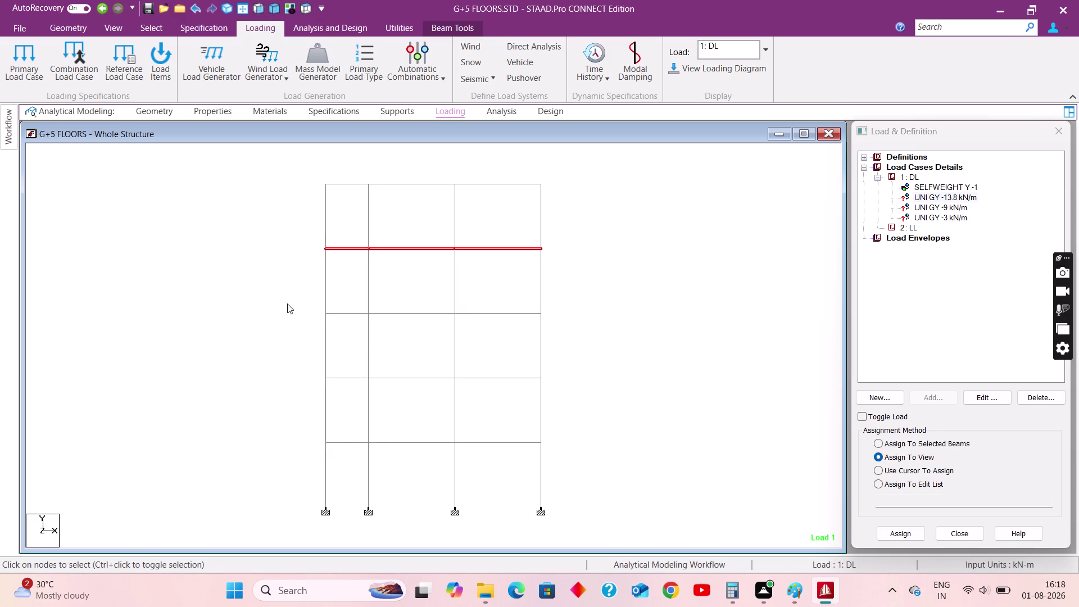
drag(271, 304, 664, 340)
drag(291, 365, 645, 411)
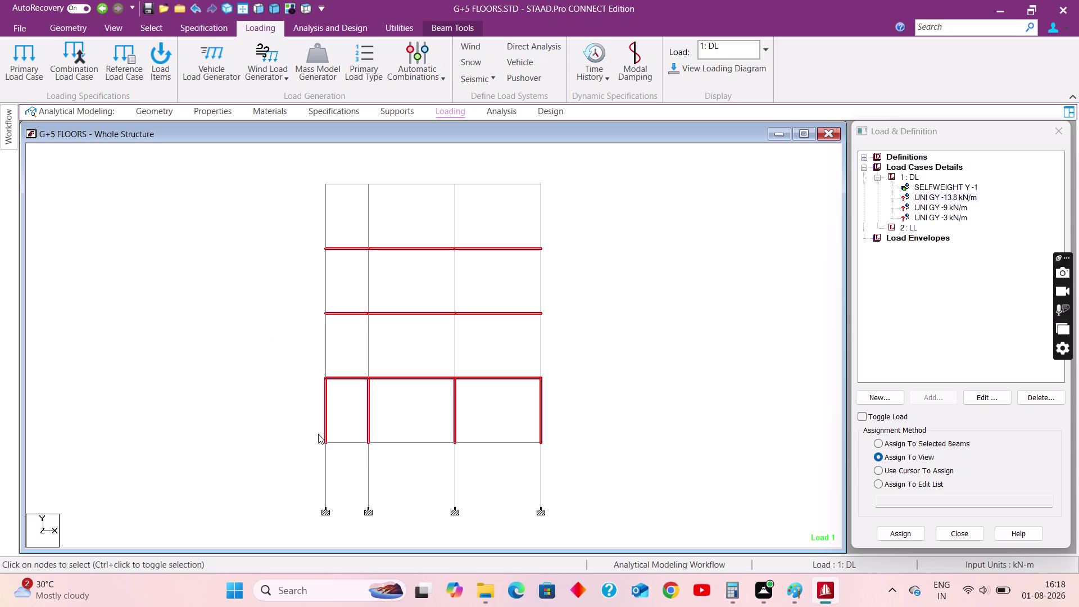
click(609, 416)
drag(268, 394, 684, 444)
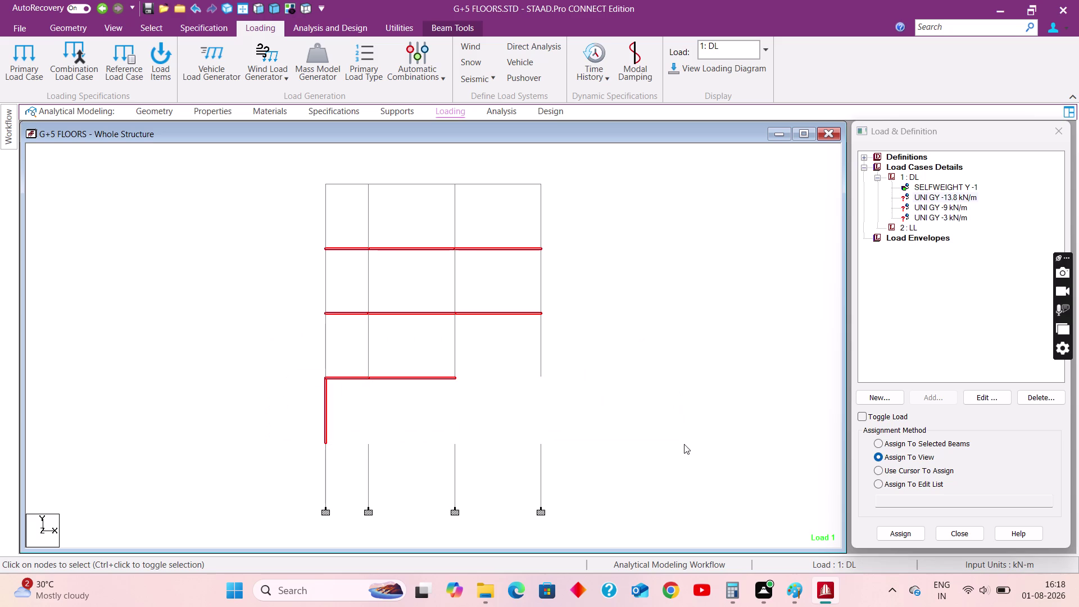
Reselect the beam rows of all four floors, then show the plan view.
click(677, 441)
drag(260, 231, 594, 258)
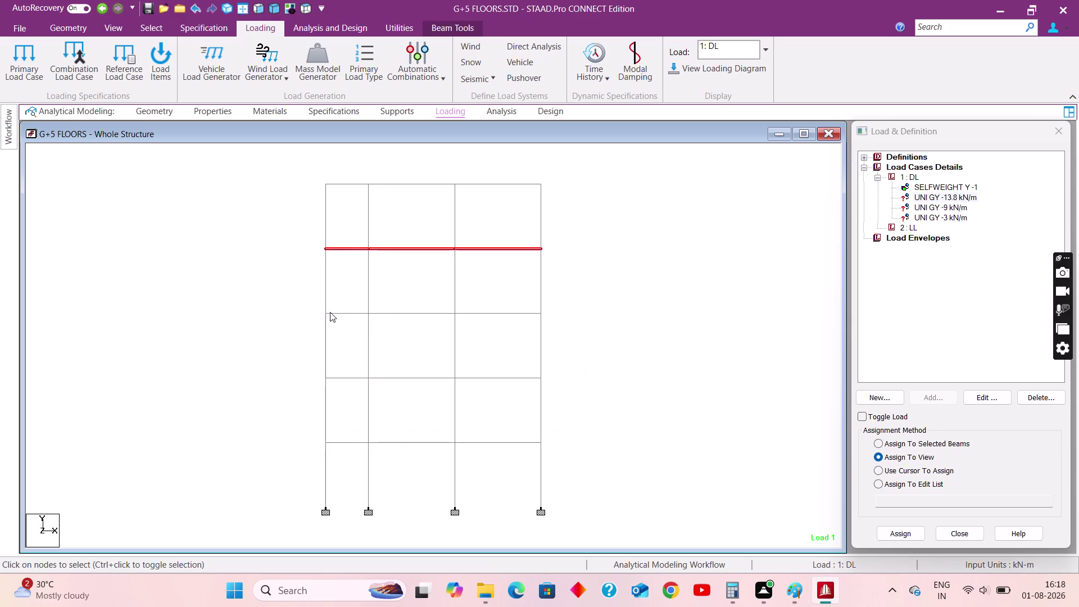
drag(310, 303, 629, 325)
drag(313, 369, 450, 392)
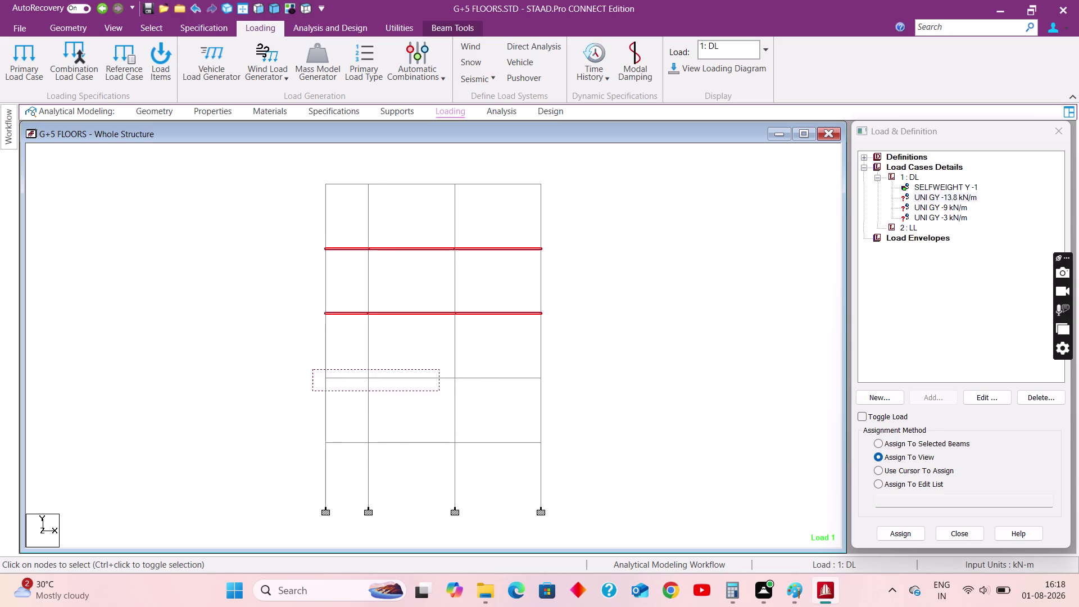
drag(450, 393, 644, 384)
drag(303, 435, 631, 459)
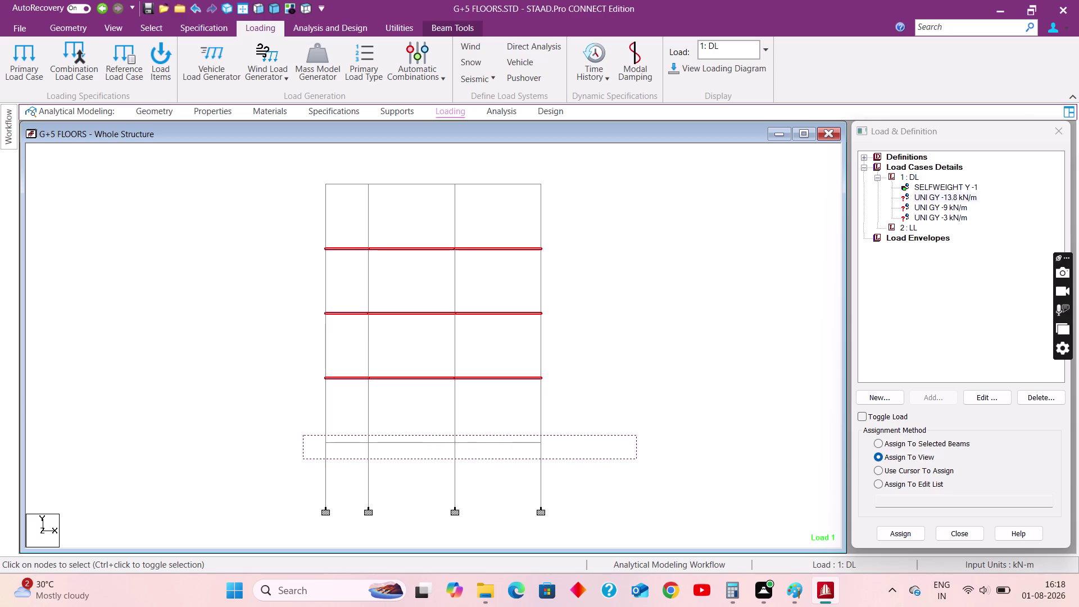
drag(630, 458, 649, 458)
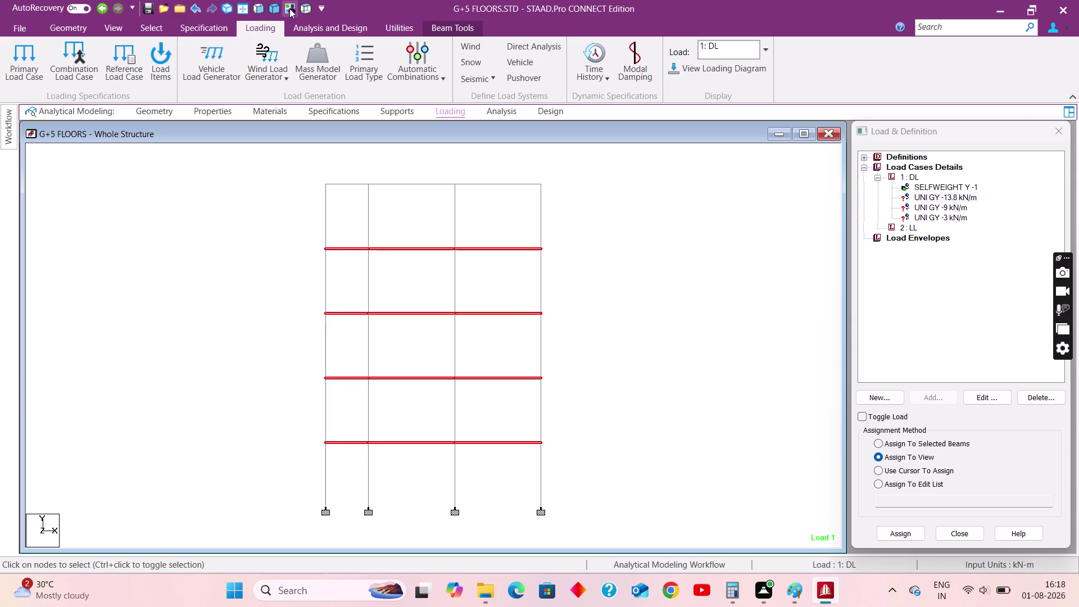
click(290, 9)
click(306, 9)
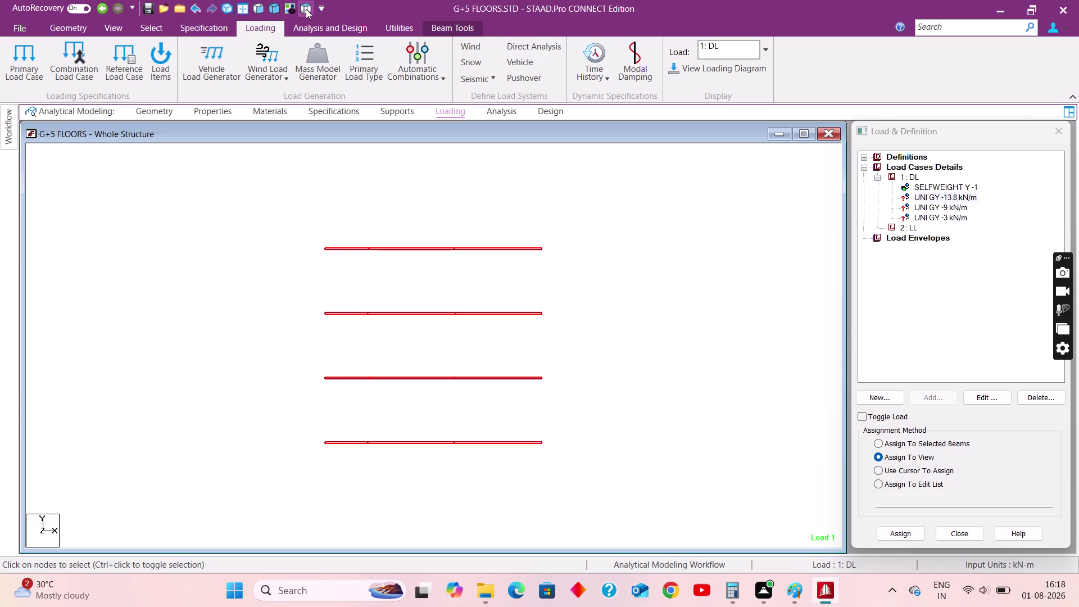
click(689, 330)
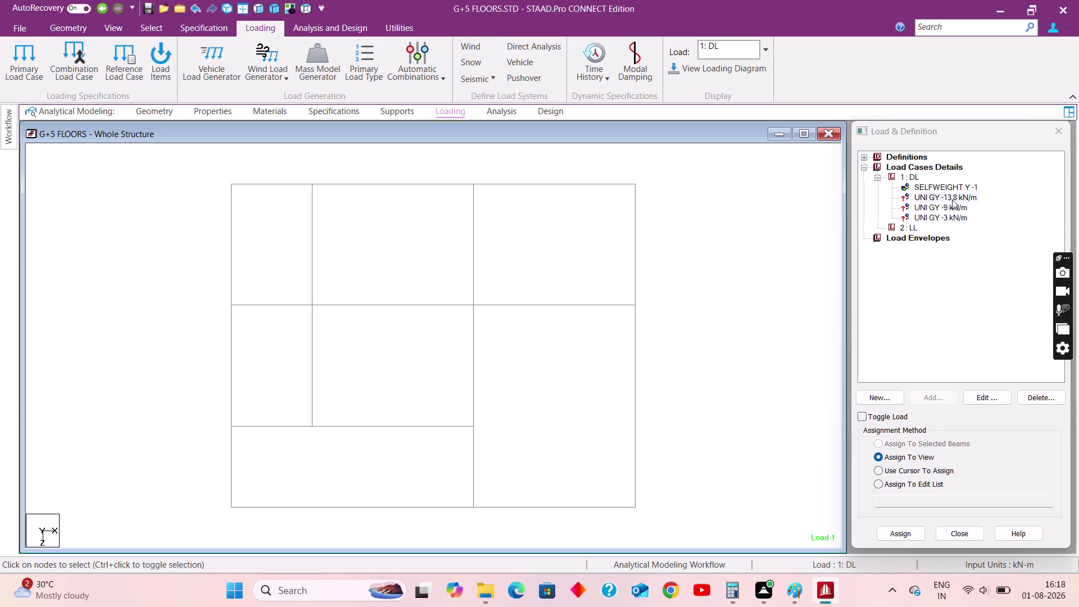
Assign the -13.8 kN/m exterior wall load to the perimeter beams on every floor.
click(952, 200)
drag(201, 168, 710, 194)
drag(629, 171, 660, 523)
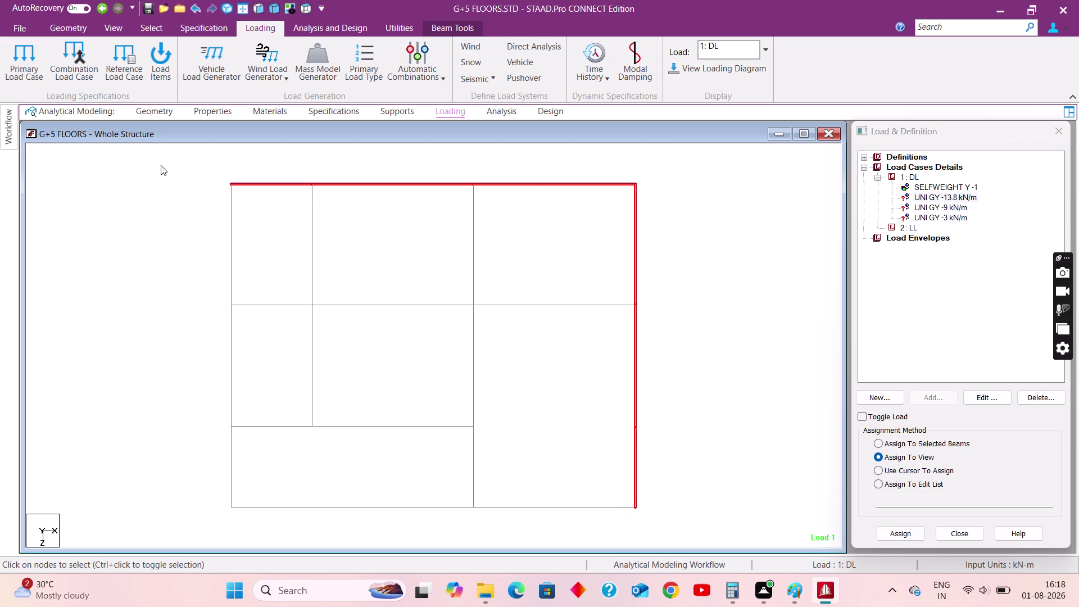
drag(218, 168, 254, 528)
drag(180, 499, 400, 509)
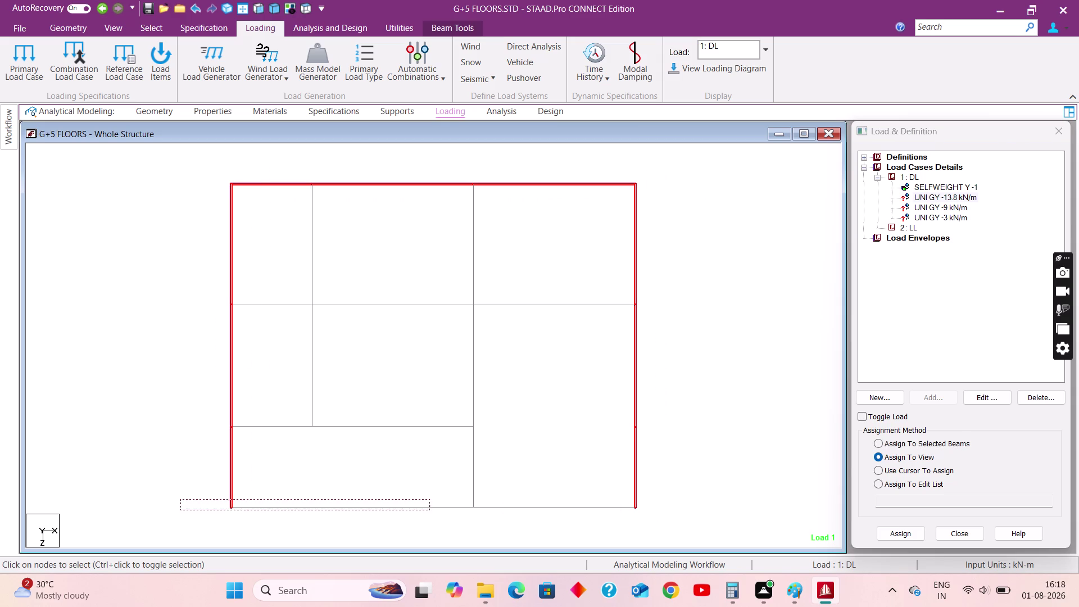
drag(399, 510, 686, 517)
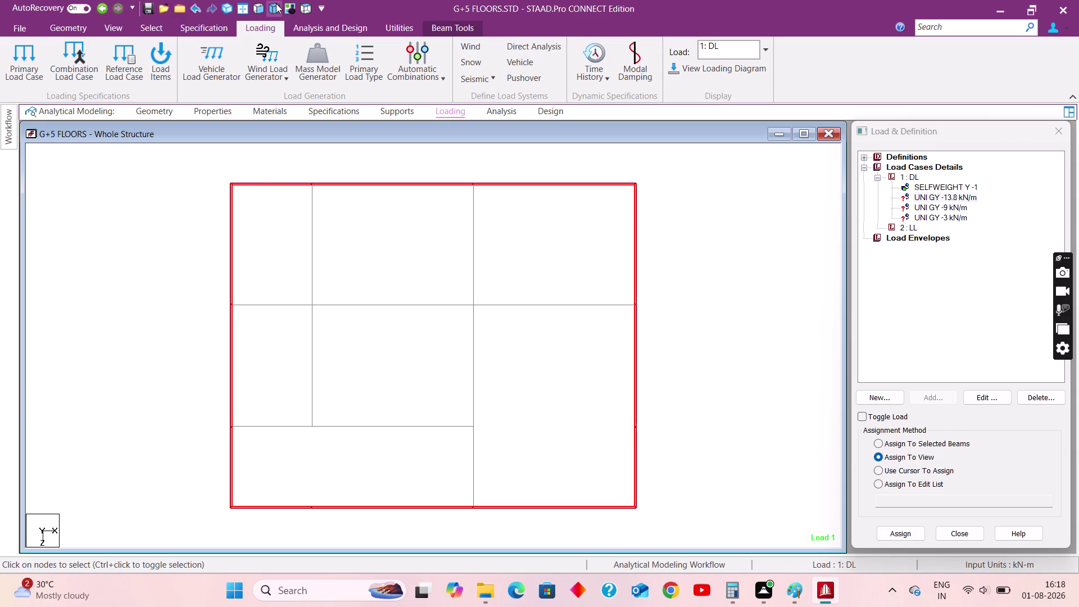
click(276, 3)
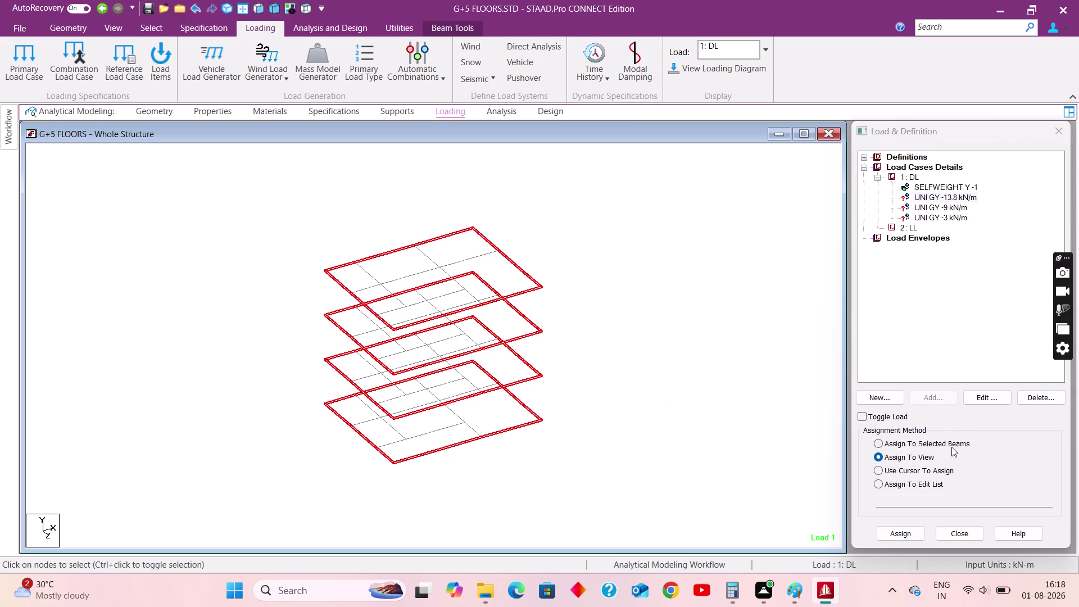
click(946, 443)
click(905, 531)
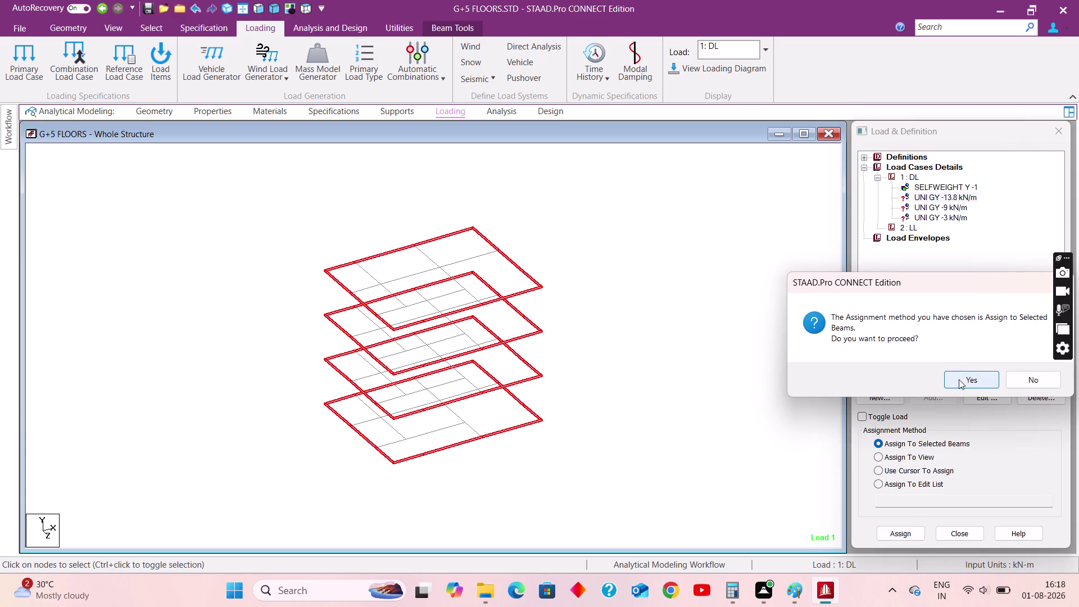
click(959, 380)
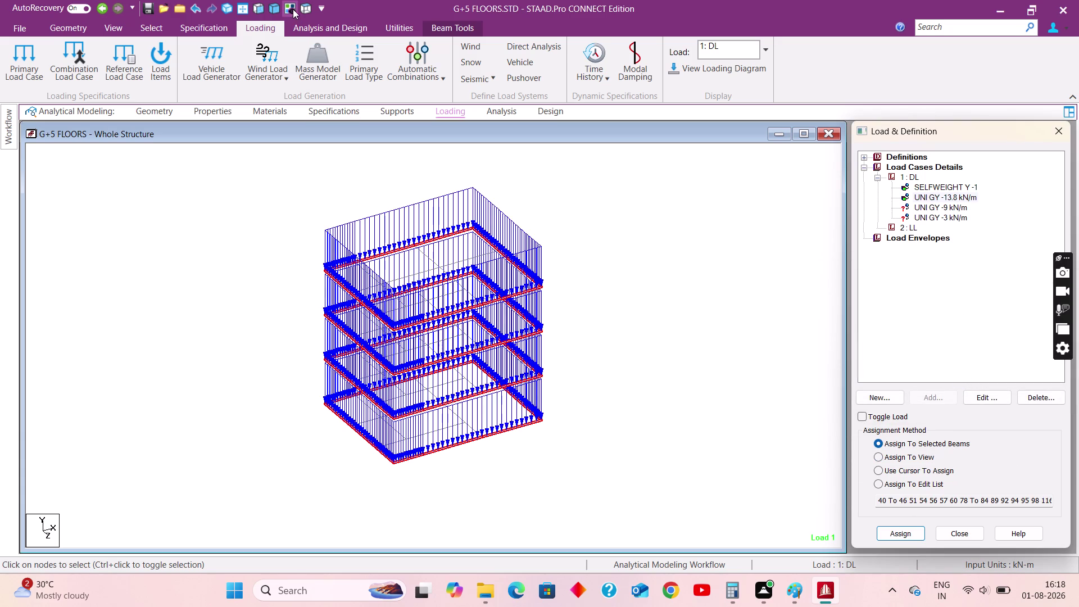
Assign the -9 kN/m interior wall load to the interior beams on every floor.
click(308, 9)
click(948, 207)
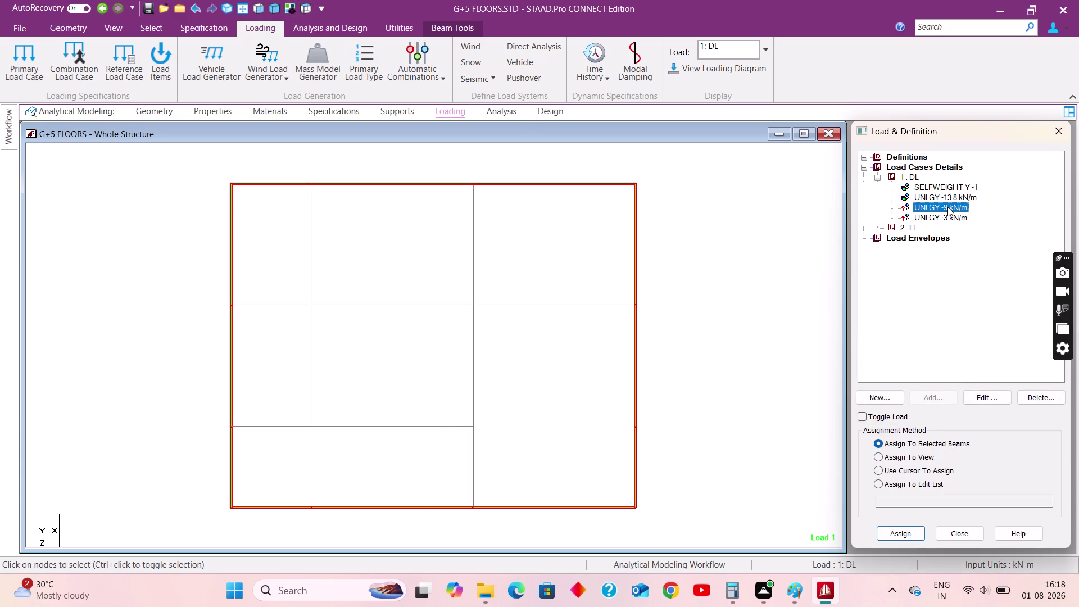
drag(273, 206, 605, 451)
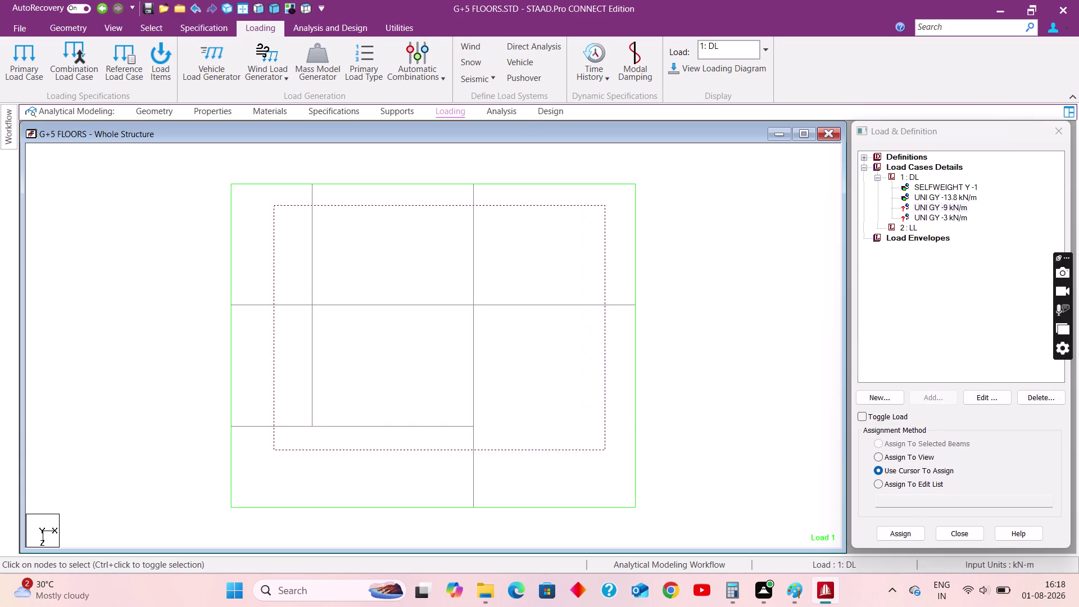
drag(605, 450, 617, 488)
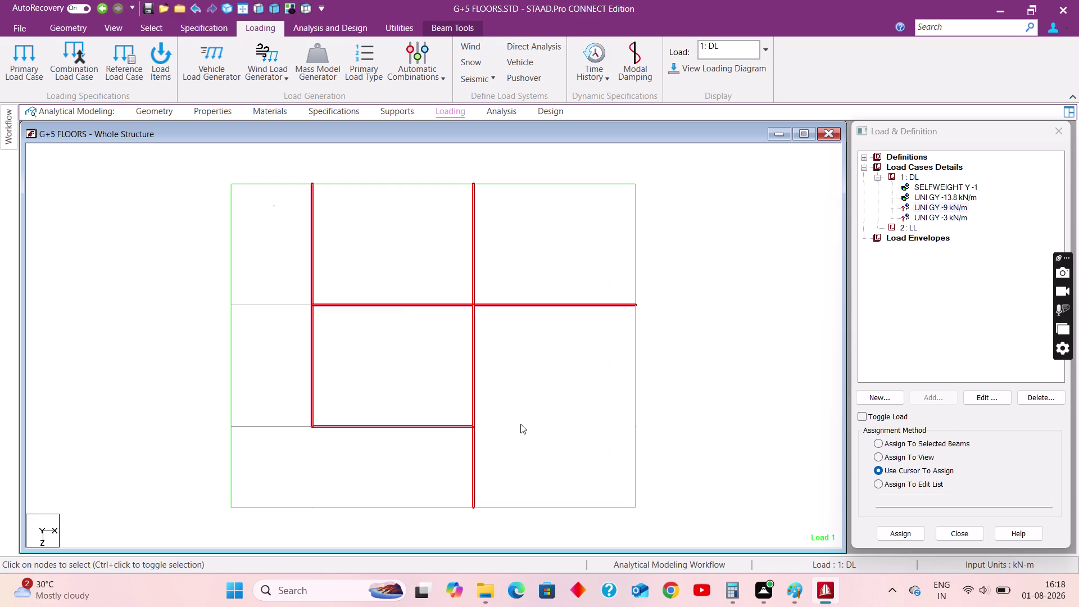
drag(208, 294, 343, 316)
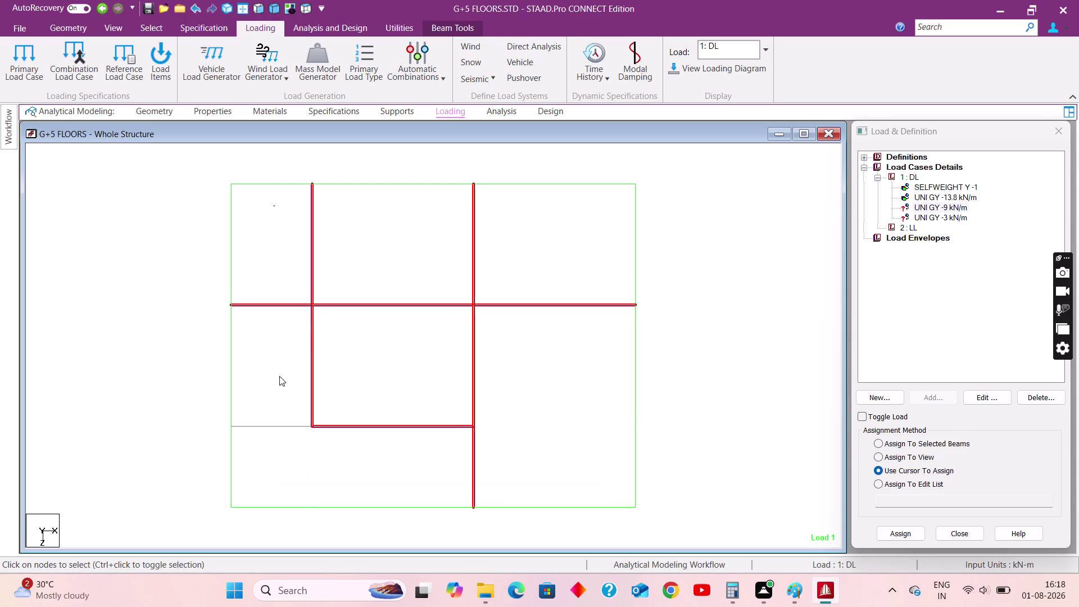
drag(215, 412, 355, 440)
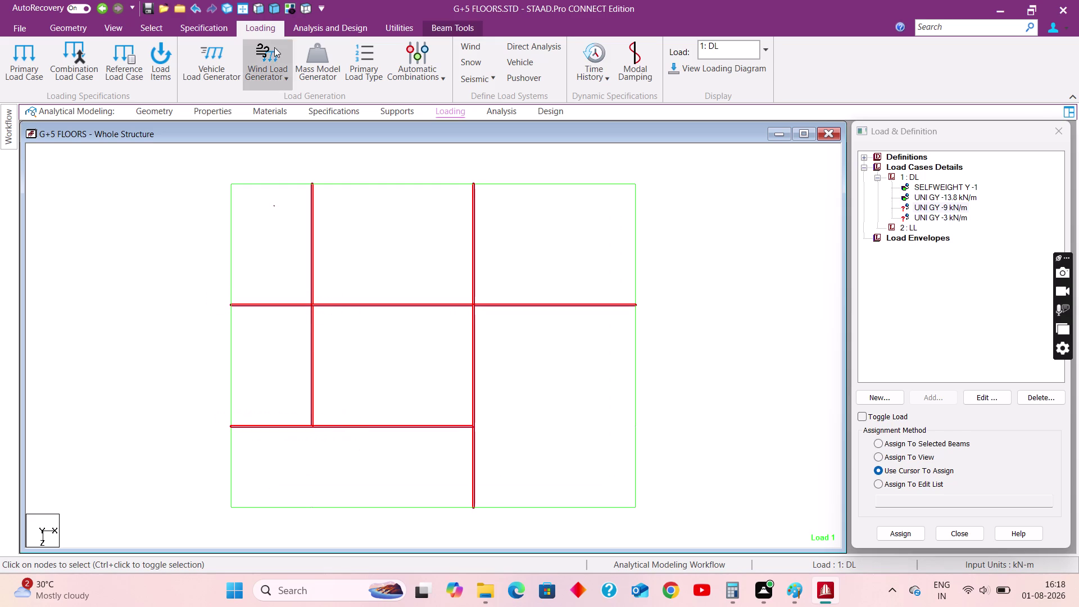
click(273, 8)
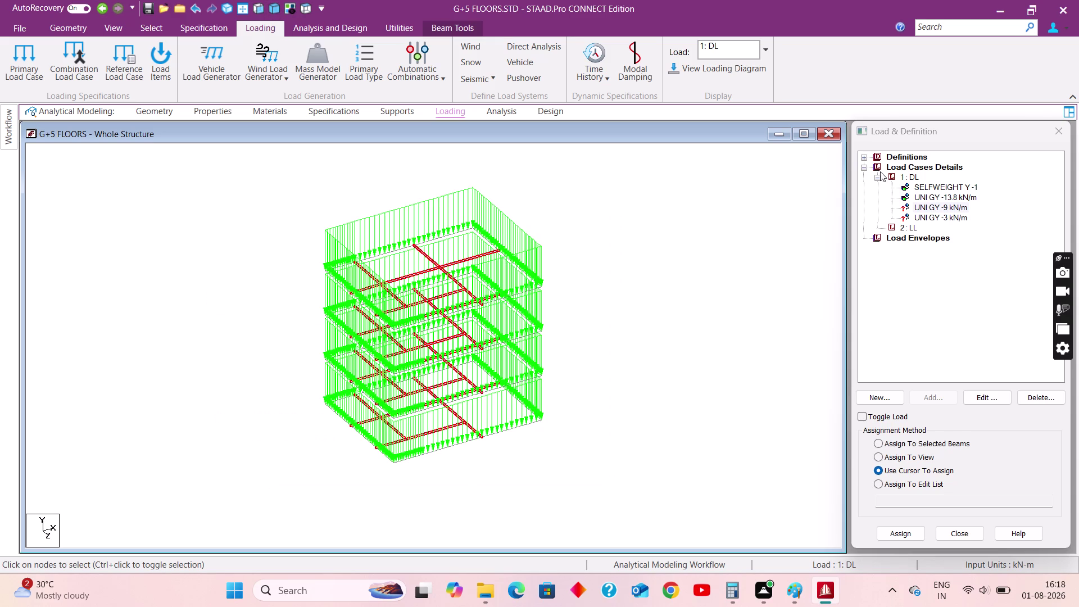
click(928, 445)
click(909, 534)
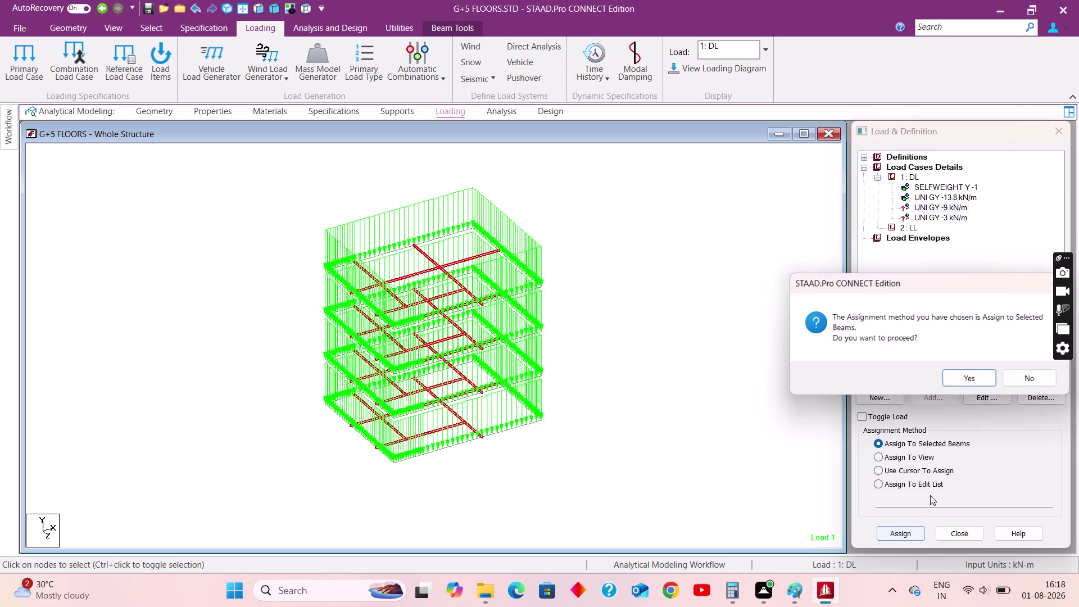
click(962, 382)
click(615, 271)
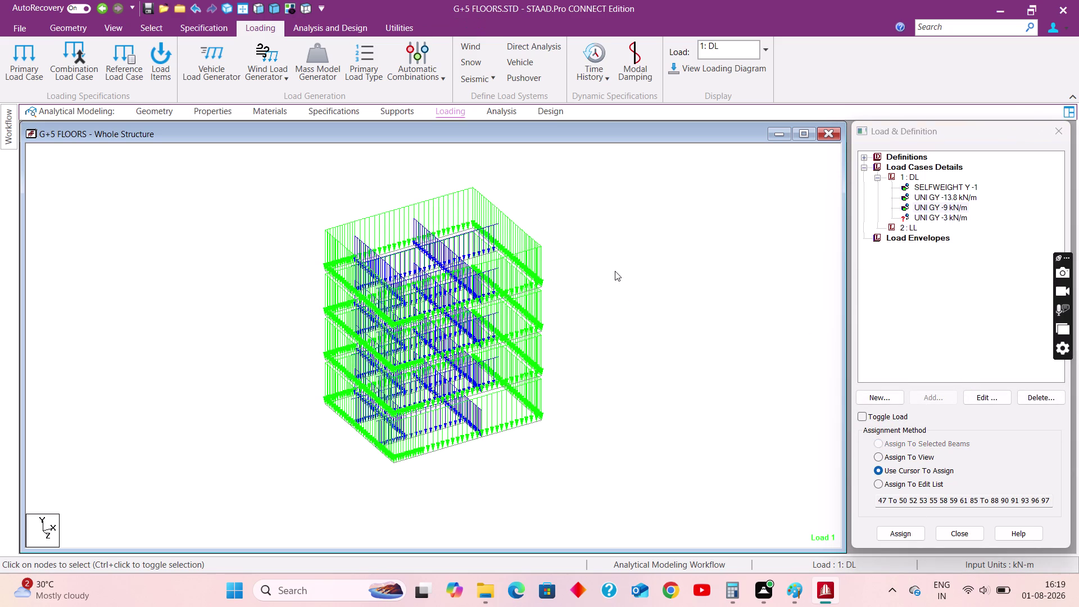
click(242, 8)
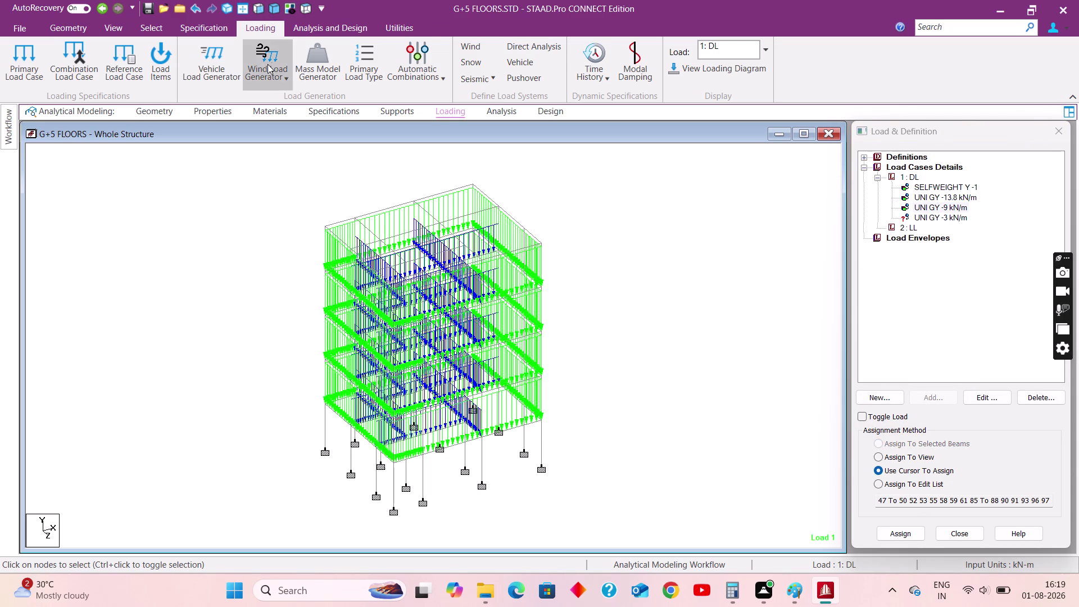
click(261, 8)
drag(293, 163, 621, 199)
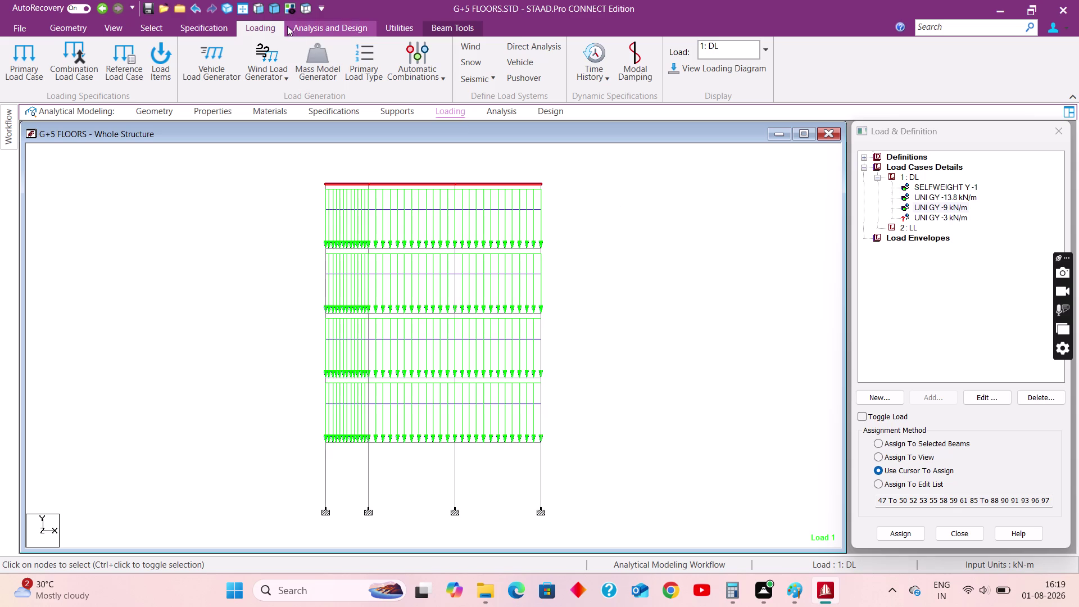
Assign the -3 kN/m parapet load to the top-floor perimeter beams.
click(294, 12)
click(302, 8)
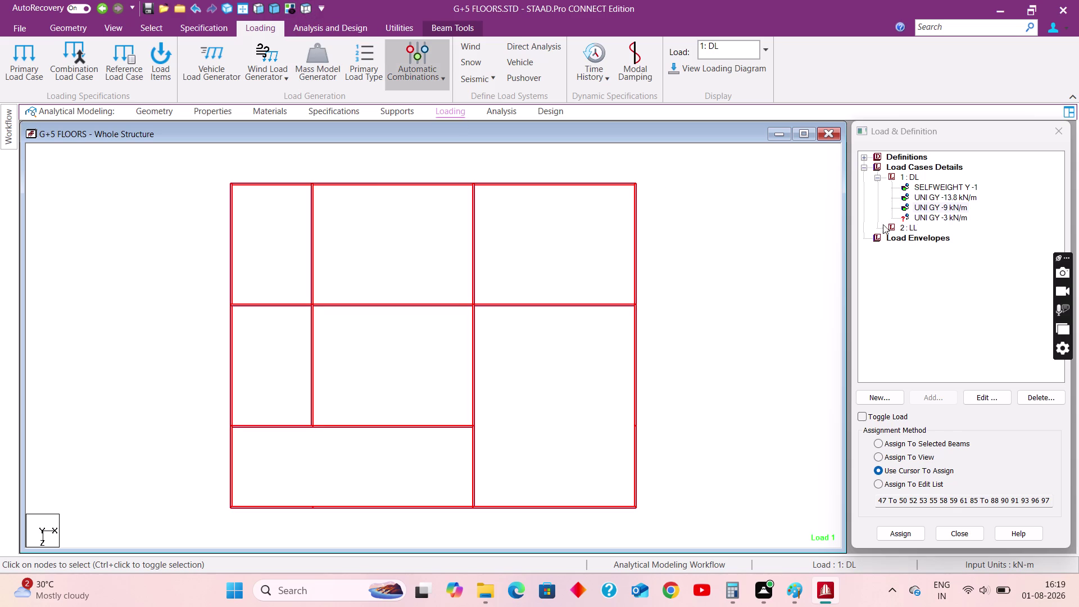
click(934, 216)
drag(197, 167, 677, 191)
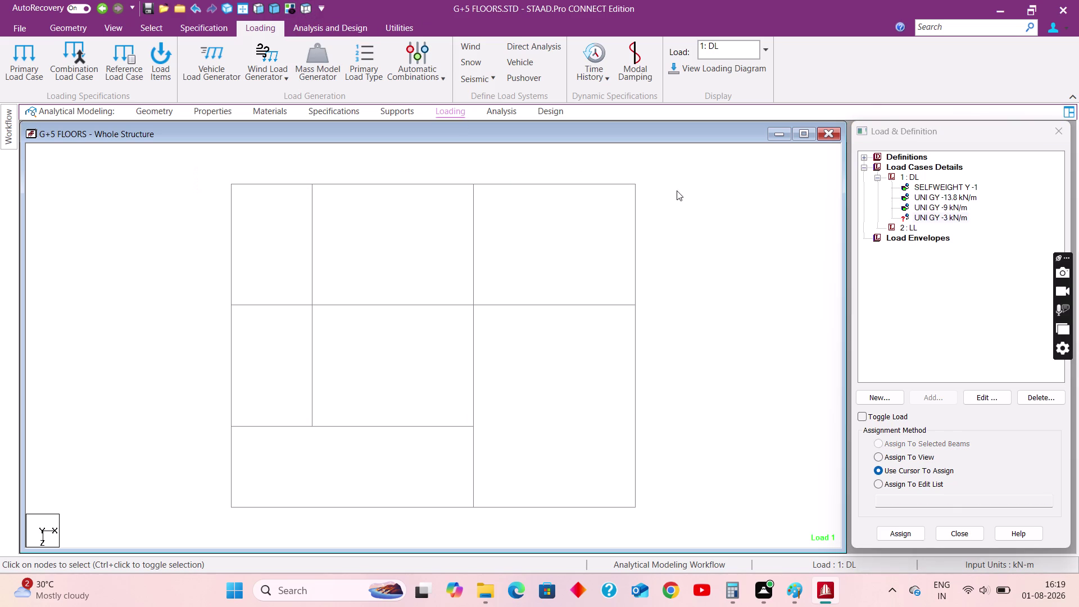
drag(614, 163, 658, 526)
drag(664, 523, 284, 505)
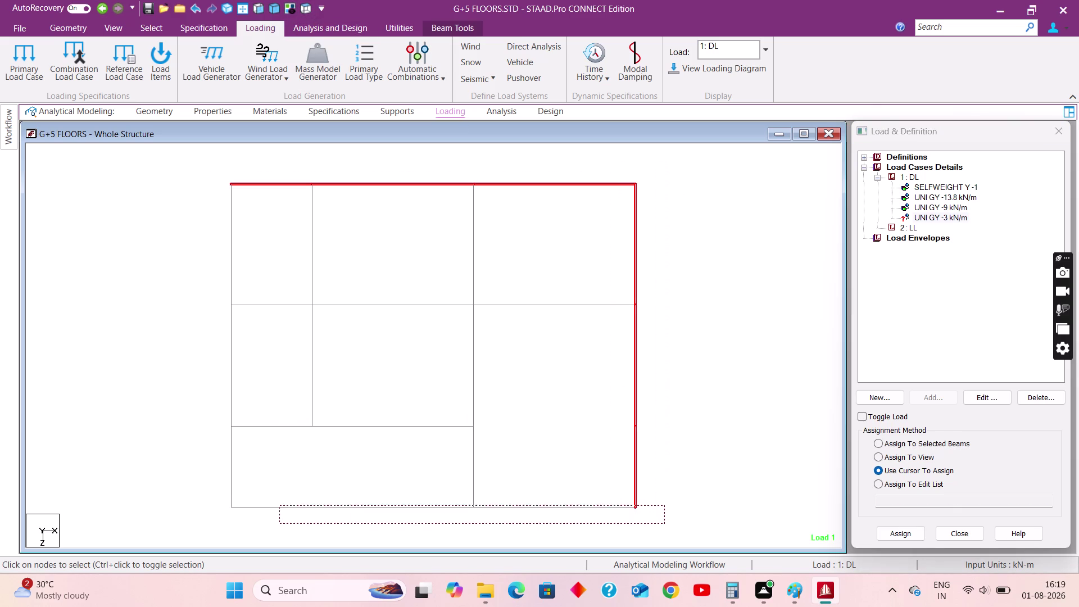
drag(284, 506, 167, 500)
drag(249, 519, 195, 221)
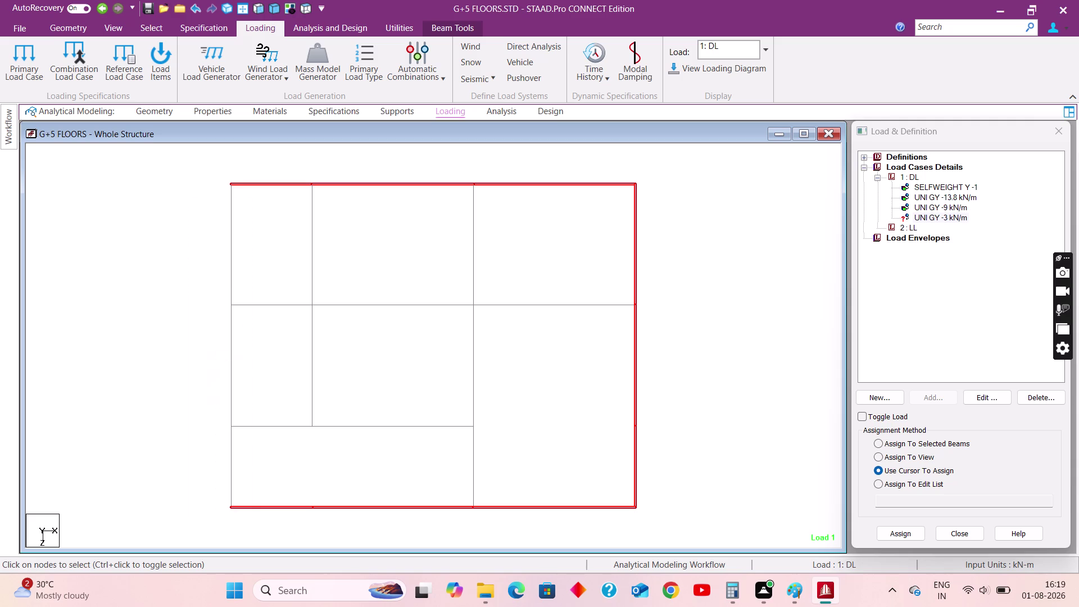
drag(194, 222, 189, 161)
click(957, 443)
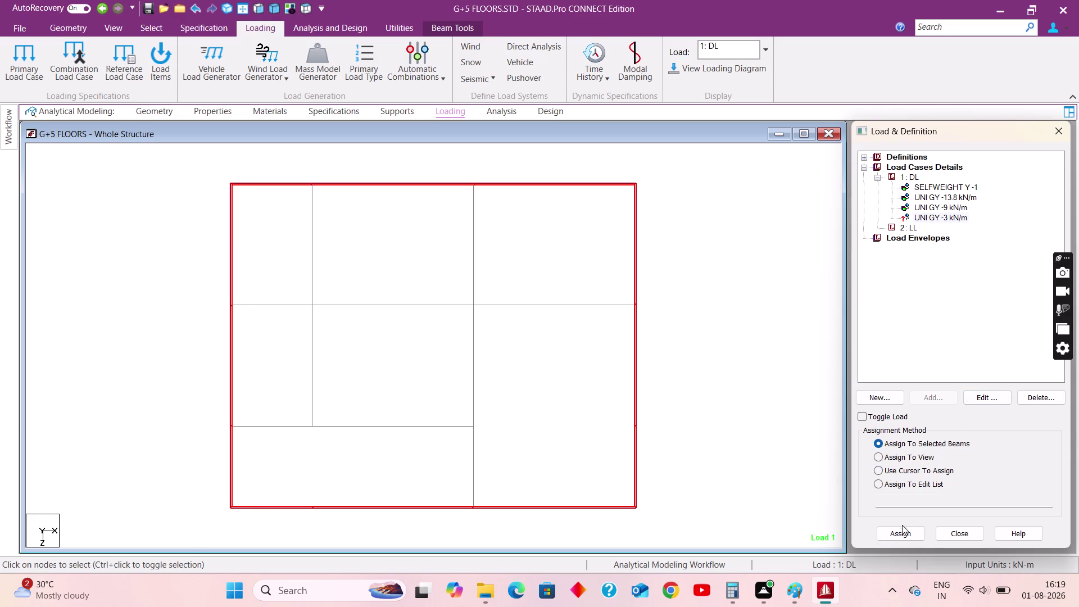
click(901, 531)
click(966, 381)
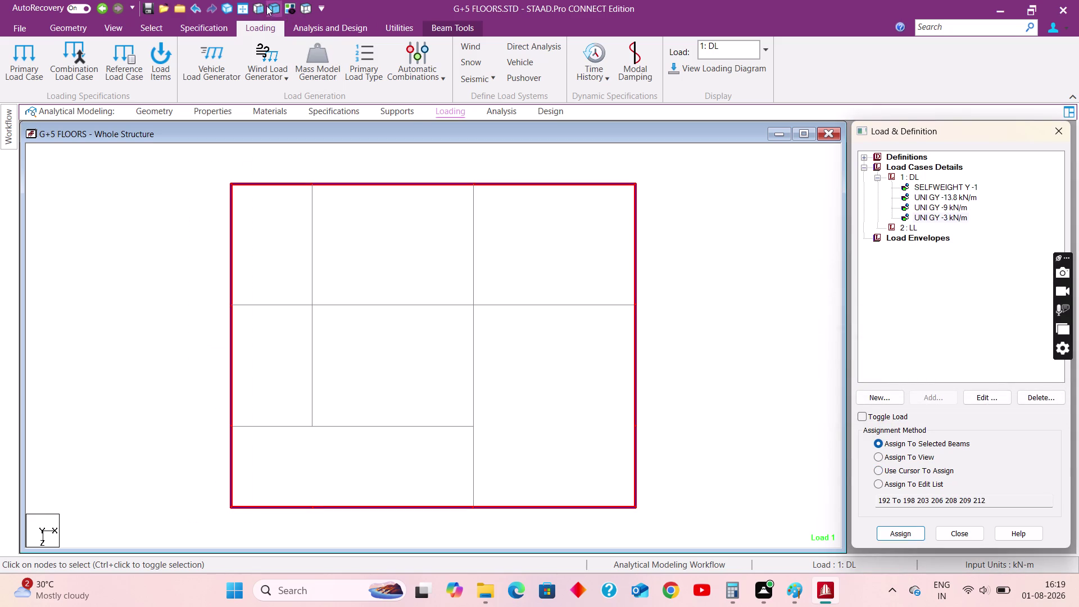
View the loaded frame in isometric, then return to the Paint load notes.
click(246, 9)
click(662, 324)
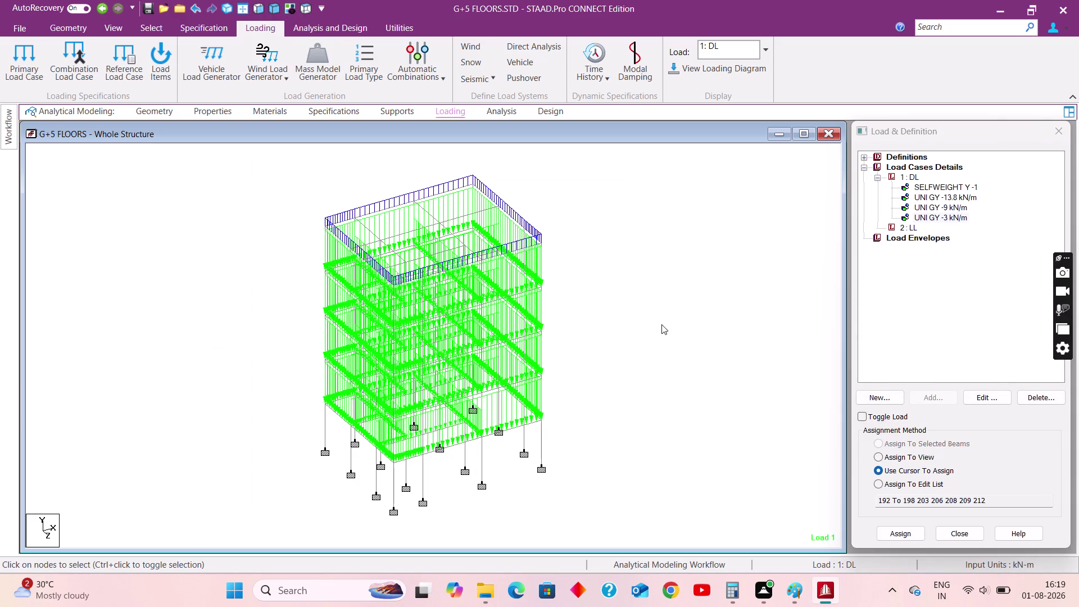
click(791, 588)
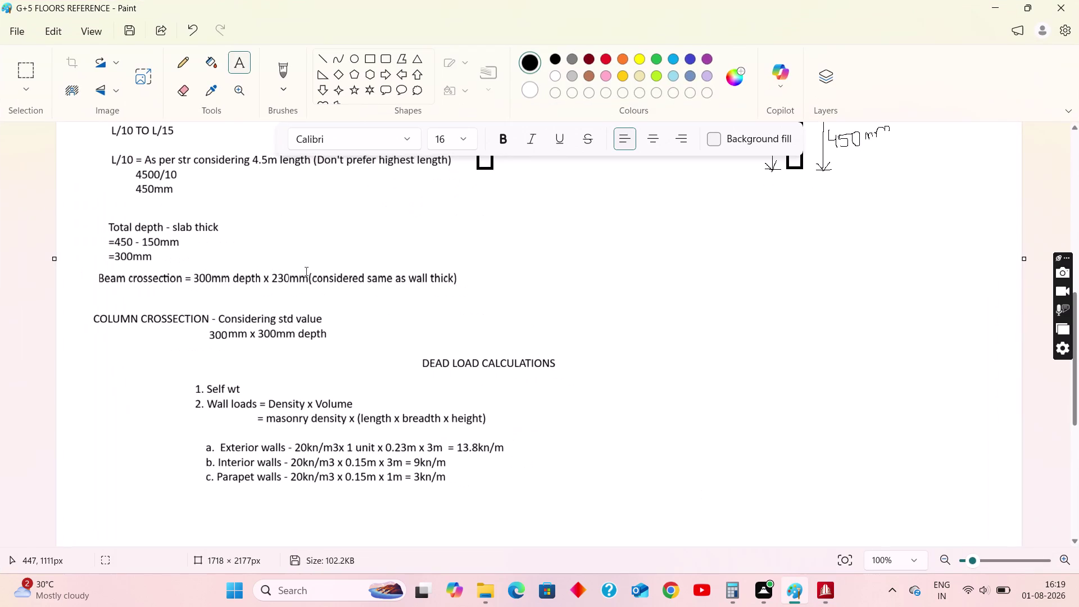
Add a text box below the wall loads reading '3. slab loads = volume'.
scroll(down, 3)
click(242, 61)
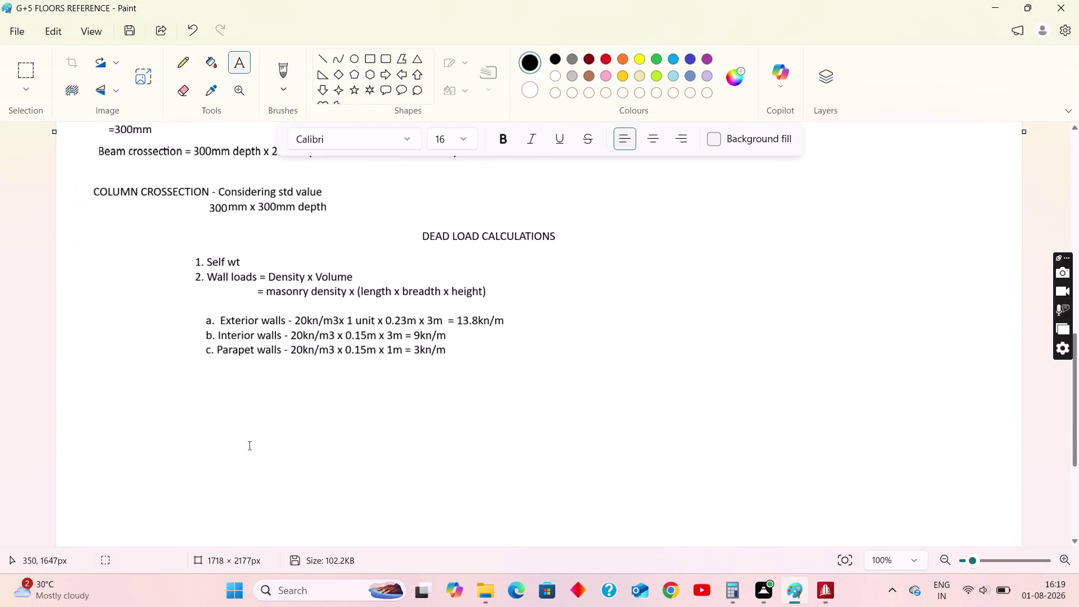
drag(185, 371, 609, 505)
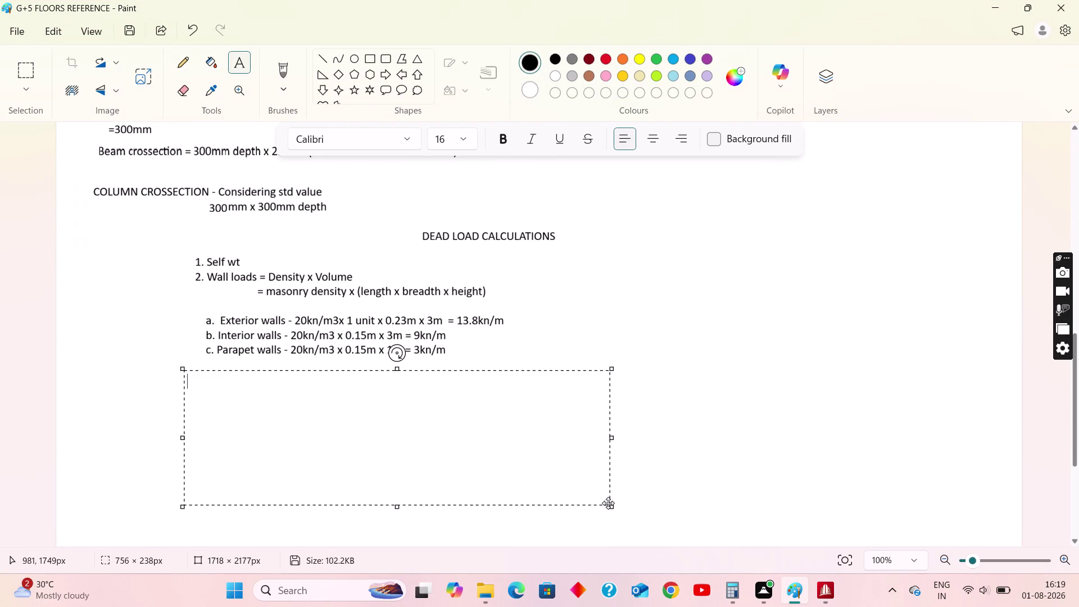
text(3.)
key(space)
text(lab)
key(space)
text(loads)
key(space)
text(=)
key(space)
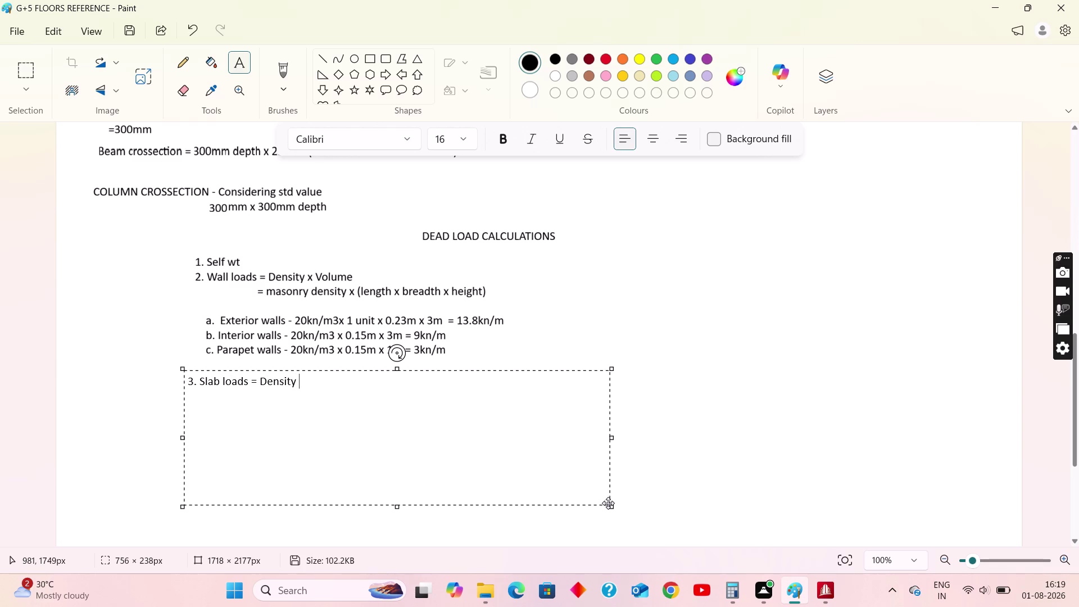
key(BackSpace)
text(vol)
text(ume)
Add an indented line '= (length x breadth x thickness)' under the slab heading.
key(Return)
key(space)
key(space)
key(space)
key(space)
key(space)
key(space)
key(space)
key(space)
key(space)
key(space)
text(=)
key(space)
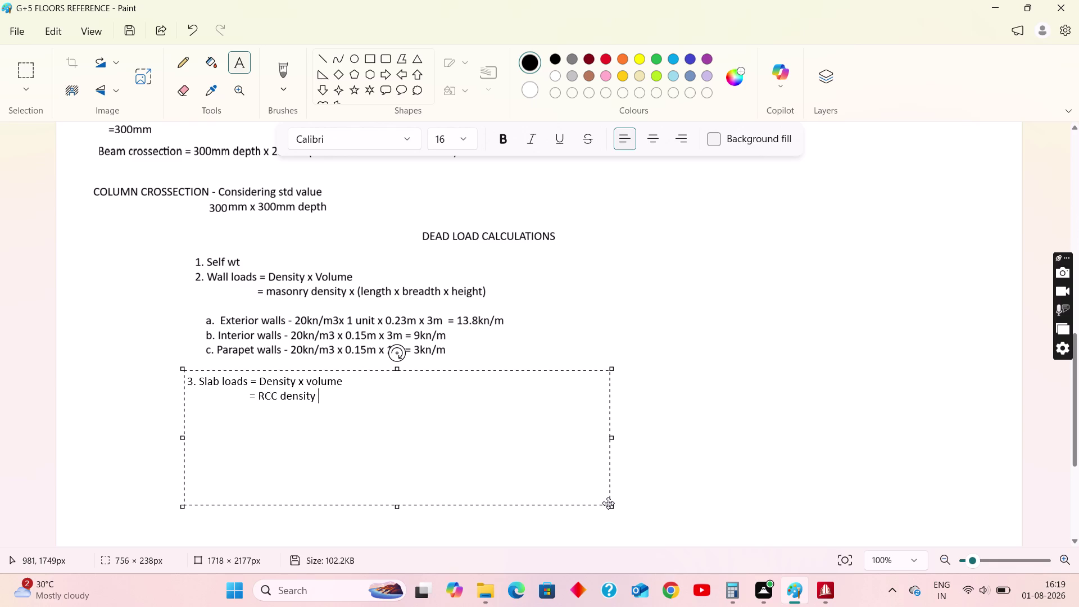
key(shift+parenleft)
text(length)
key(space)
text(x bre)
text(adth x)
key(space)
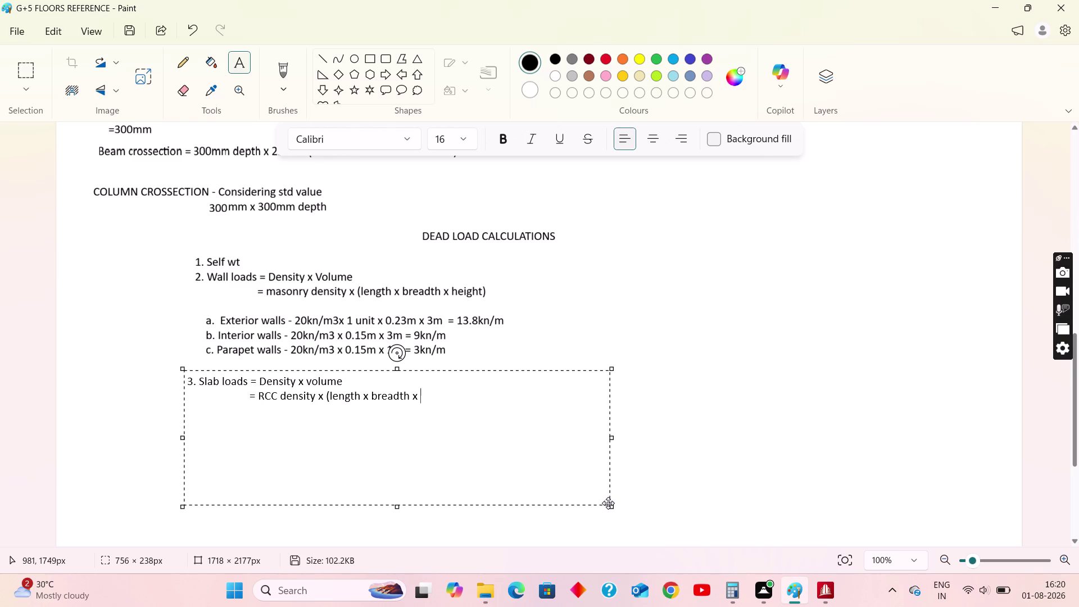
text(de)
key(BackSpace)
key(BackSpace)
text(thicj)
key(BackSpace)
key(k)
key(shift+parenright)
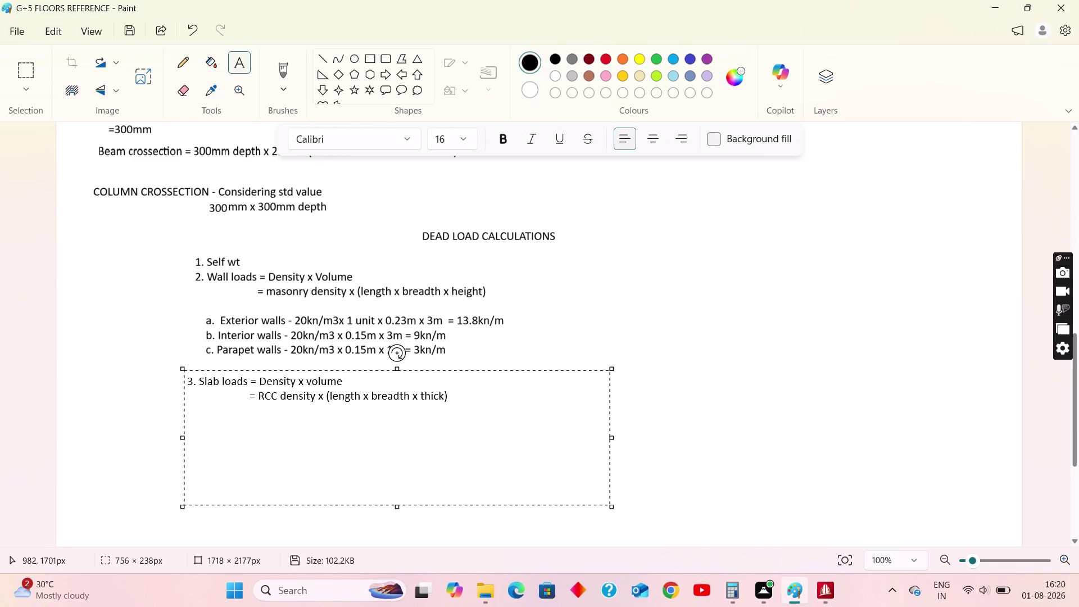
Add the indented line '= 25kn/m3 x 1 unit x 1unit x 0.15m'.
click(489, 409)
key(Return)
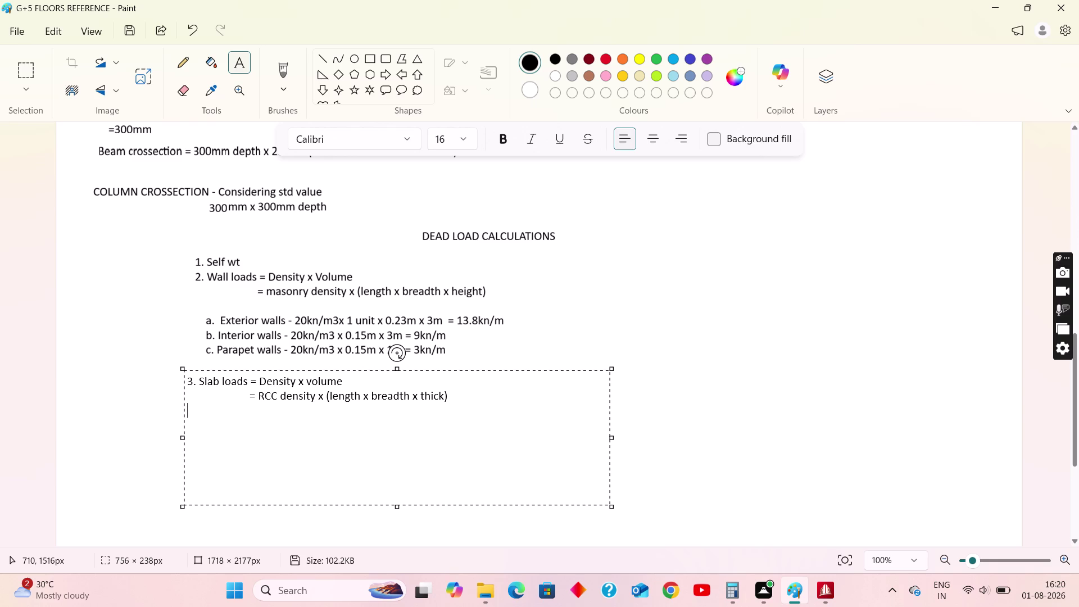
key(space)
key(space)
key(space)
key(space)
key(space)
key(space)
key(space)
key(space)
key(space)
text(=)
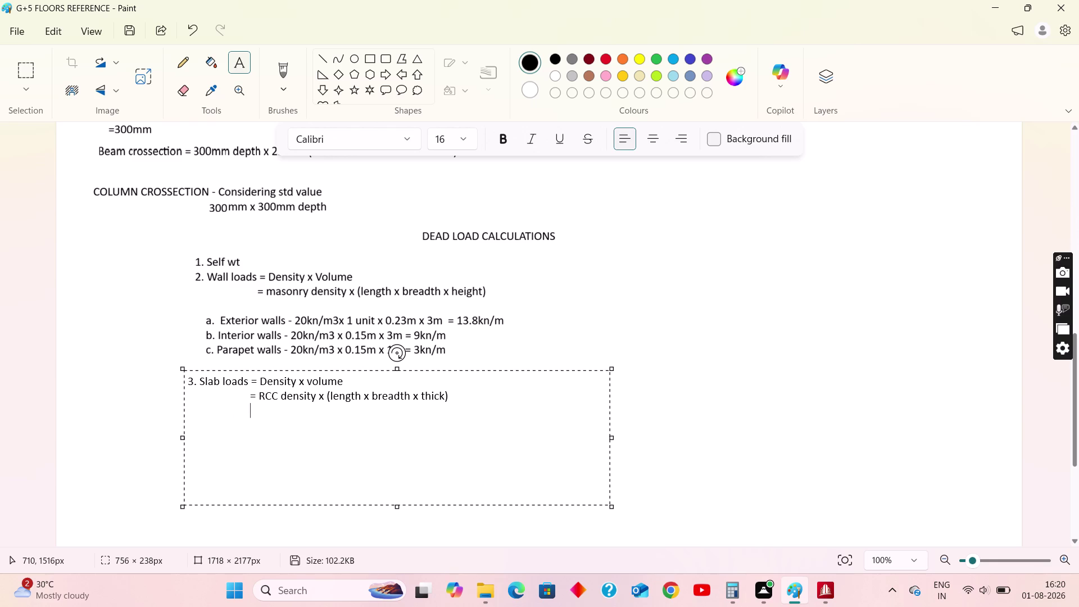
key(space)
text(25)
text(k)
text(n)
text(/m)
text(3)
key(space)
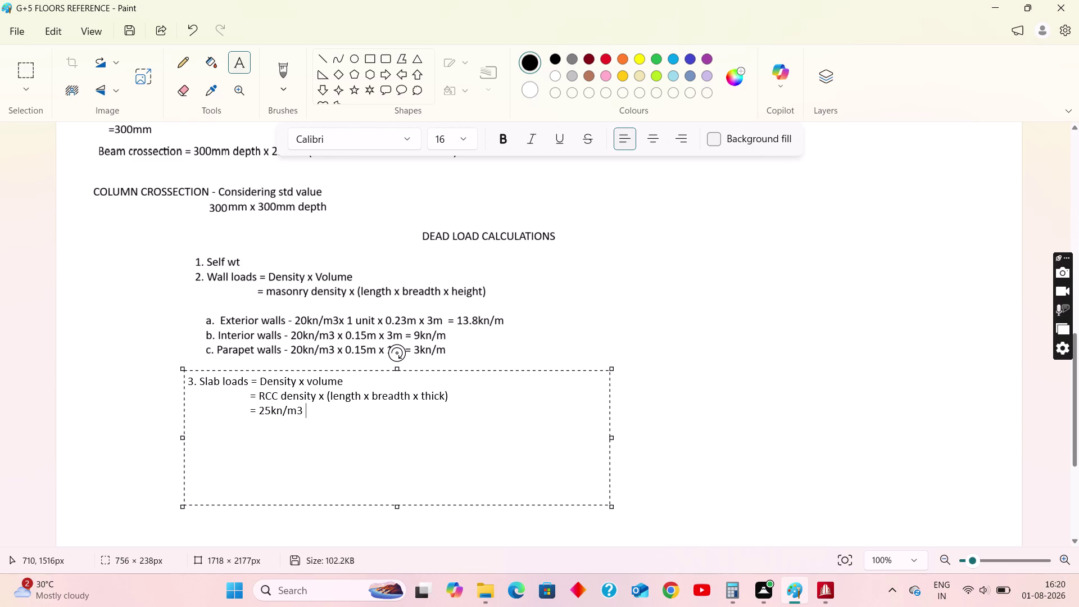
text(x)
key(space)
text(1)
key(space)
text(unit x)
key(space)
text(1unit)
key(space)
text(x)
key(space)
text(0.)
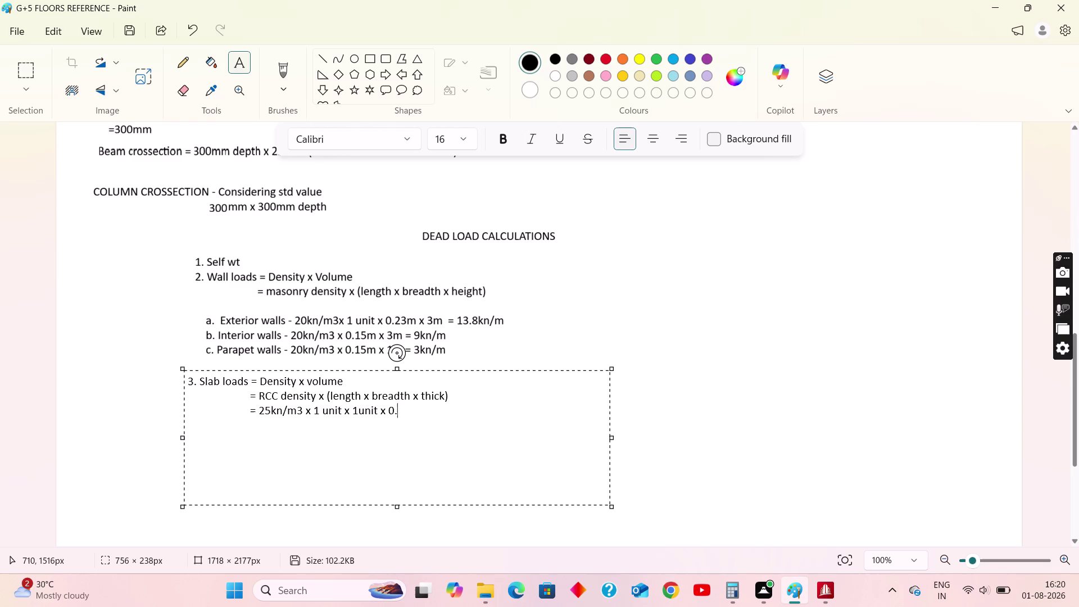
text(15m)
Start a new indented '=' line for the slab load result.
scroll(up, 3)
scroll(up, 3)
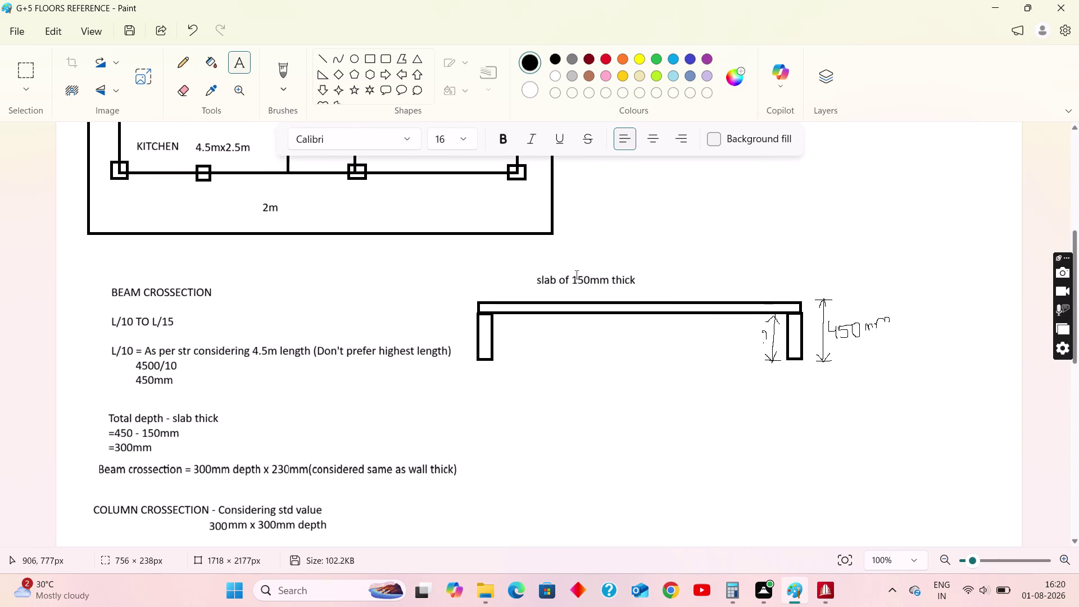
scroll(down, 3)
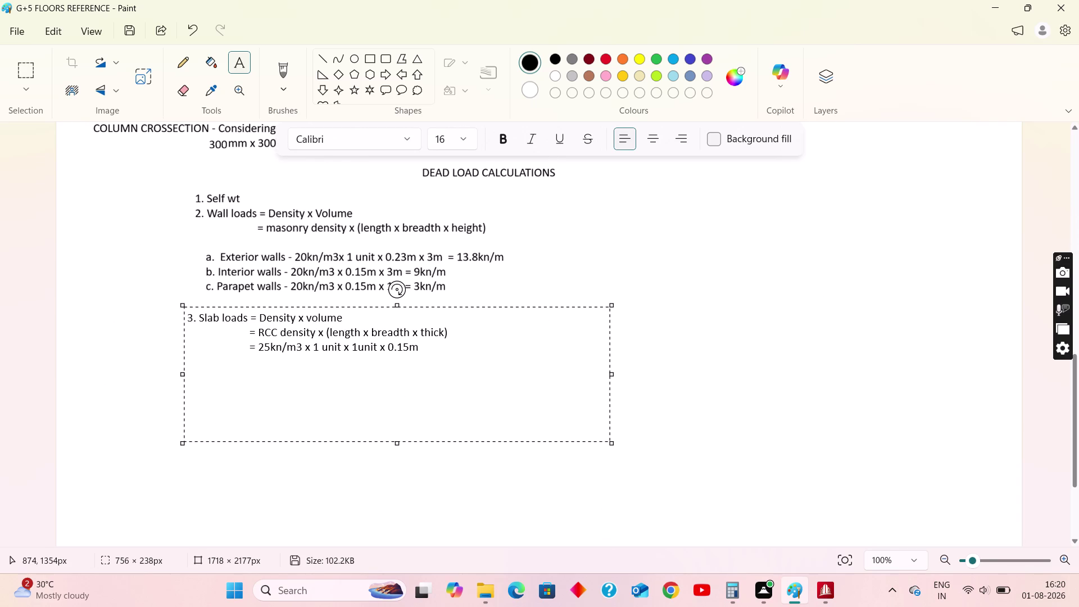
key(Return)
key(space)
key(space)
key(space)
key(BackSpace)
key(BackSpace)
text(=)
key(space)
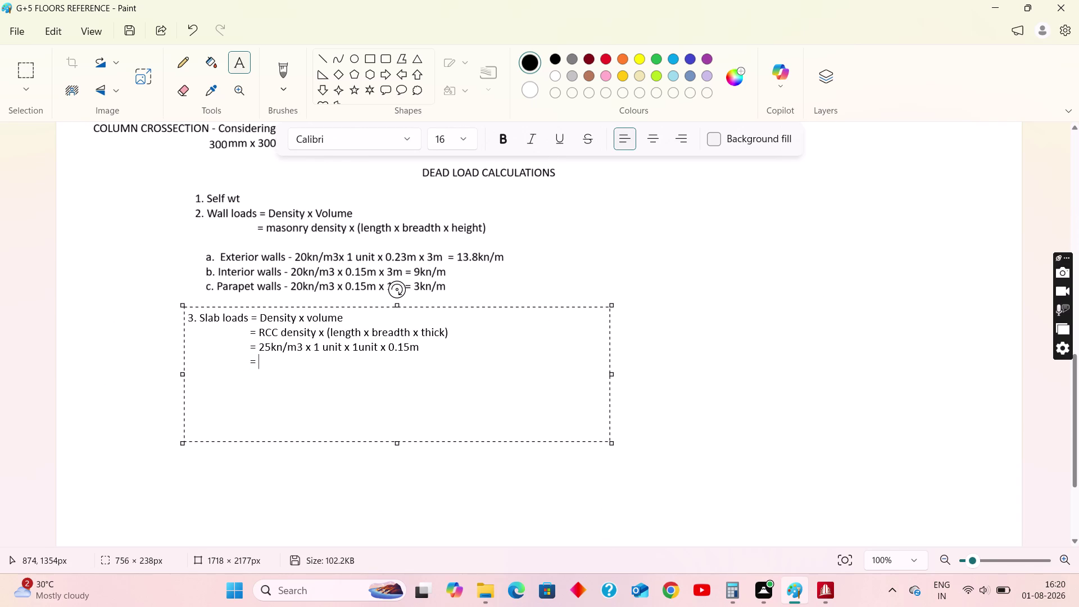
Bring up the Calculator from the taskbar.
click(729, 593)
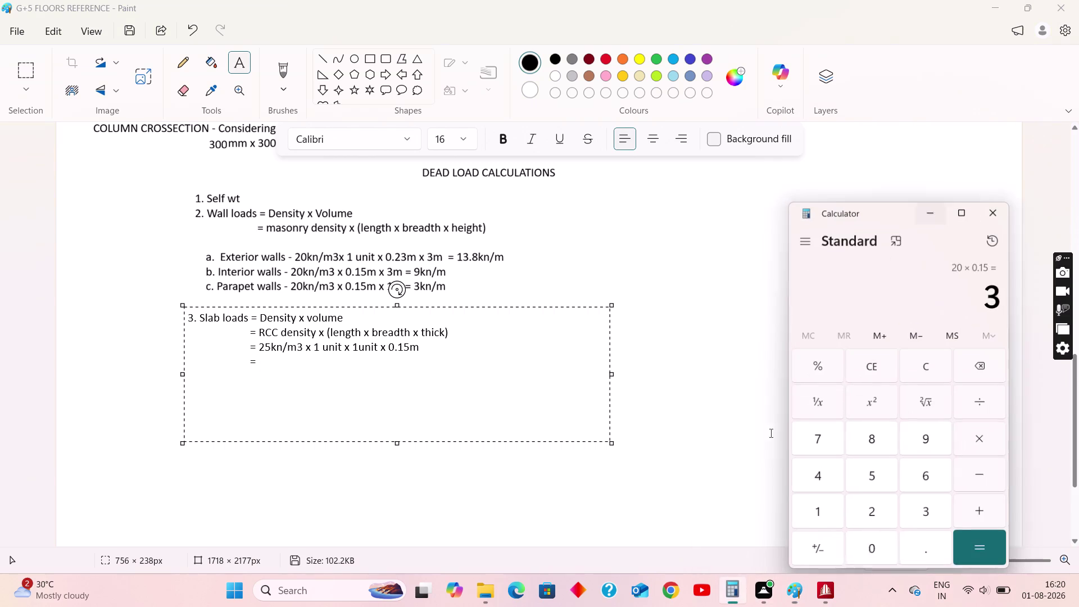
Compute the slab load in Calculator: 25 × 0.15 = 3.75.
double_click(879, 358)
click(878, 513)
click(872, 470)
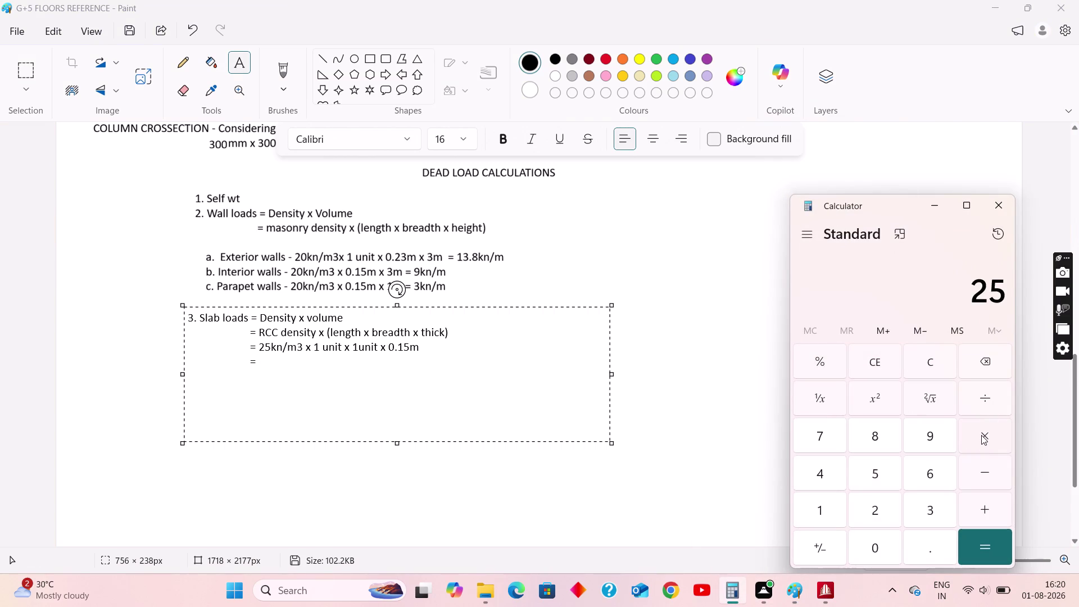
click(981, 435)
click(881, 549)
click(931, 546)
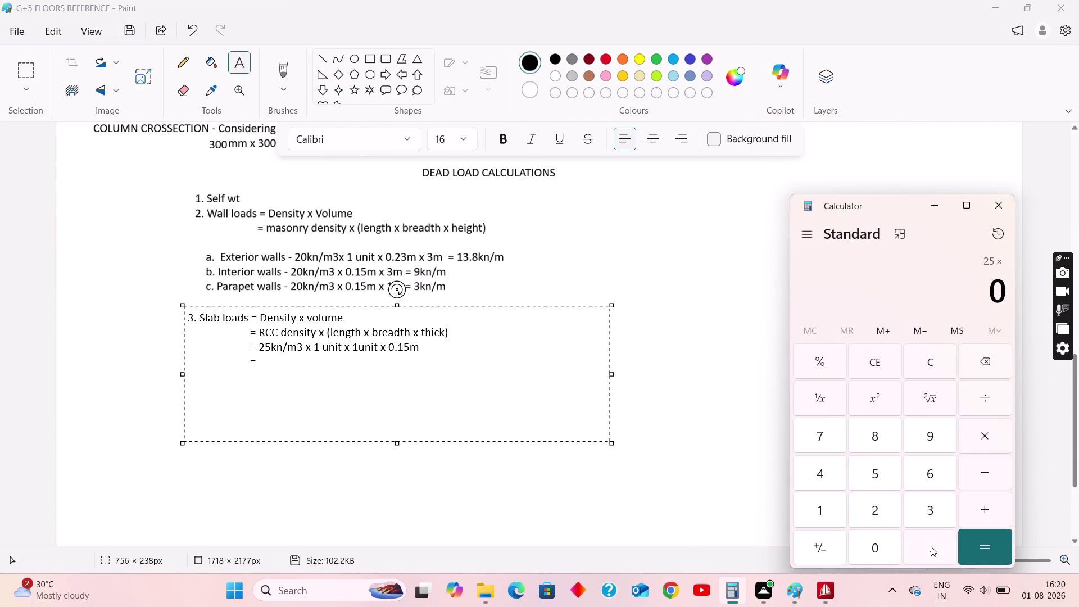
click(813, 510)
click(870, 478)
click(978, 554)
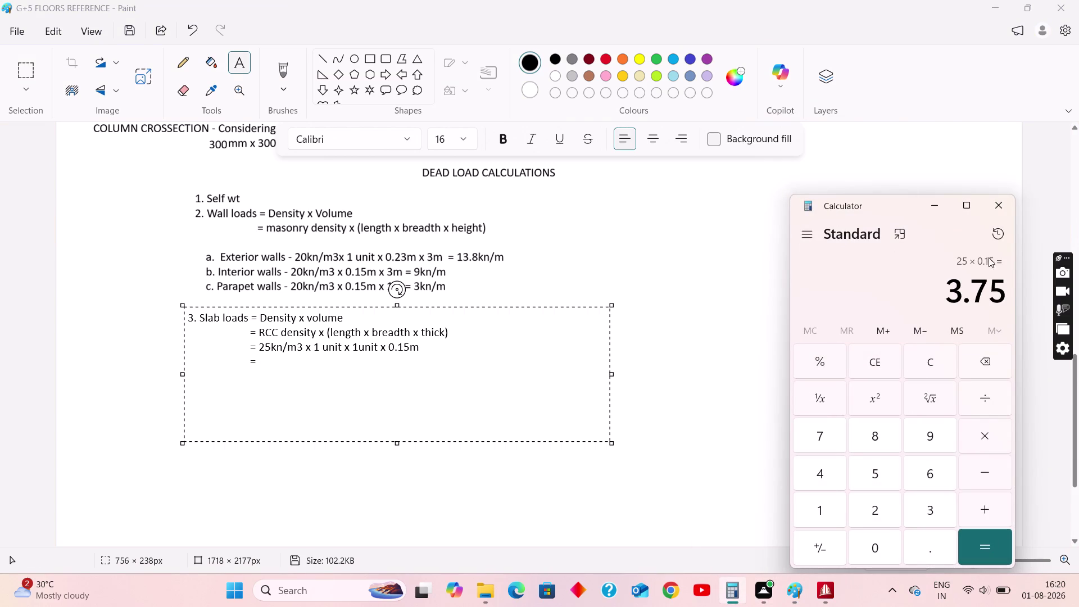
End the Paint slab note with '3.75kn/m2', enlarge the text box, and start a new line.
click(944, 208)
text(3)
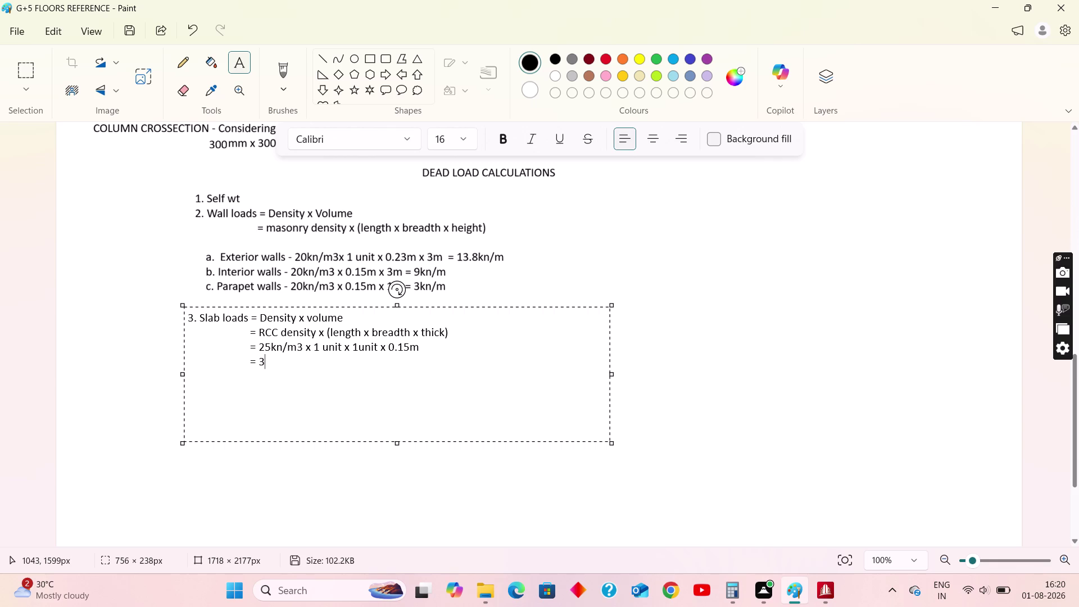
text(.75)
text(k)
text(n/m)
key(2)
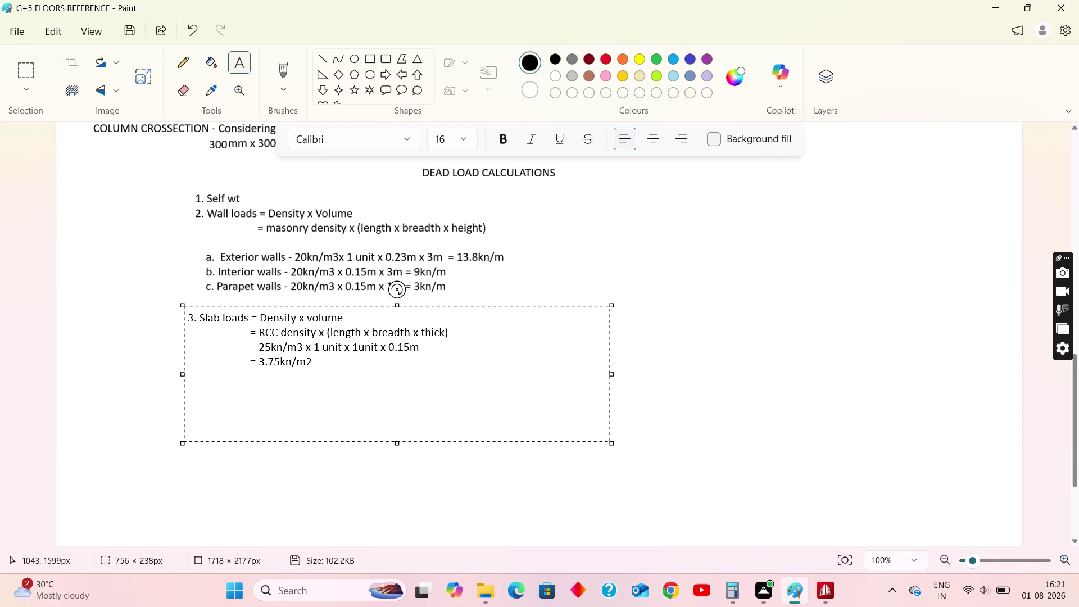
click(324, 364)
drag(615, 446, 627, 484)
click(327, 368)
key(Return)
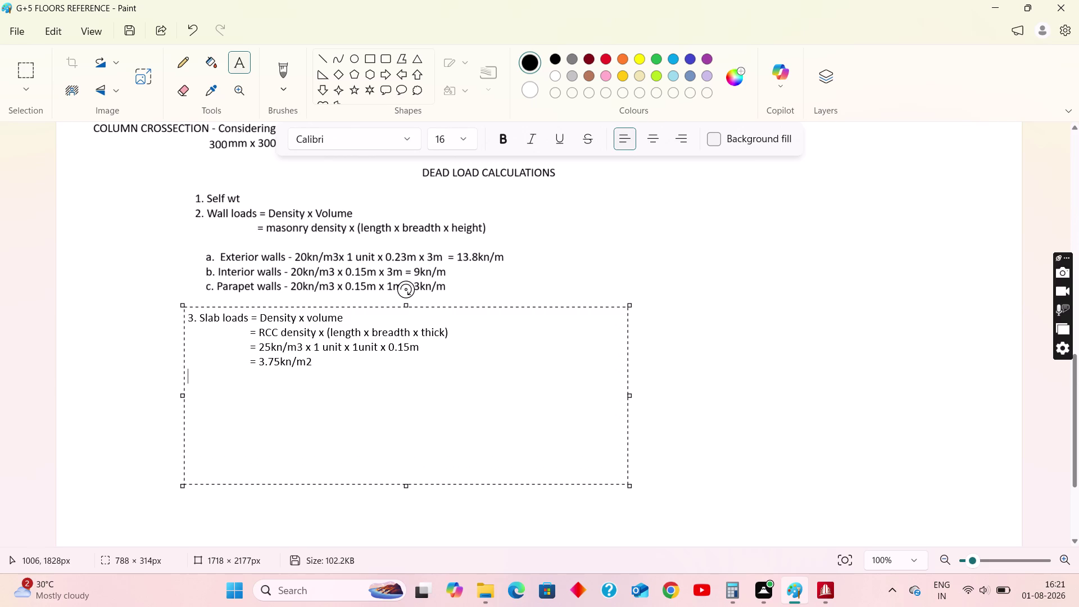
Add the waterproofing formula line: = cement sand mix density x volume.
key(space)
key(space)
key(space)
text(=)
key(space)
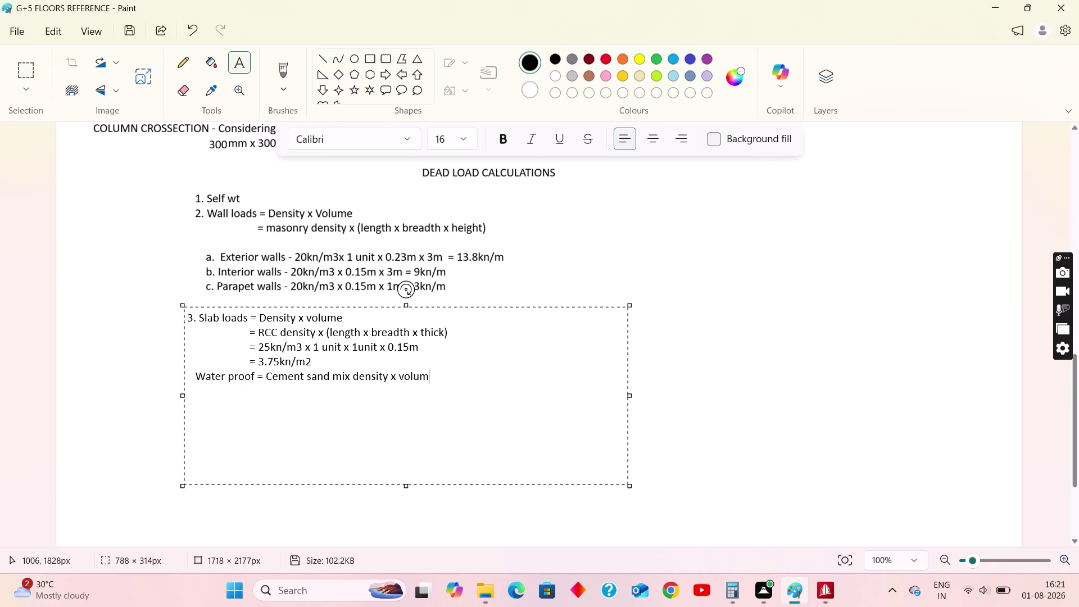
key(Return)
Type the indented waterproofing values line '20kn/m3 x 0.04m'.
key(space)
key(space)
key(space)
key(space)
key(space)
text(20kn)
text(/m)
text(3 x)
key(space)
text(0)
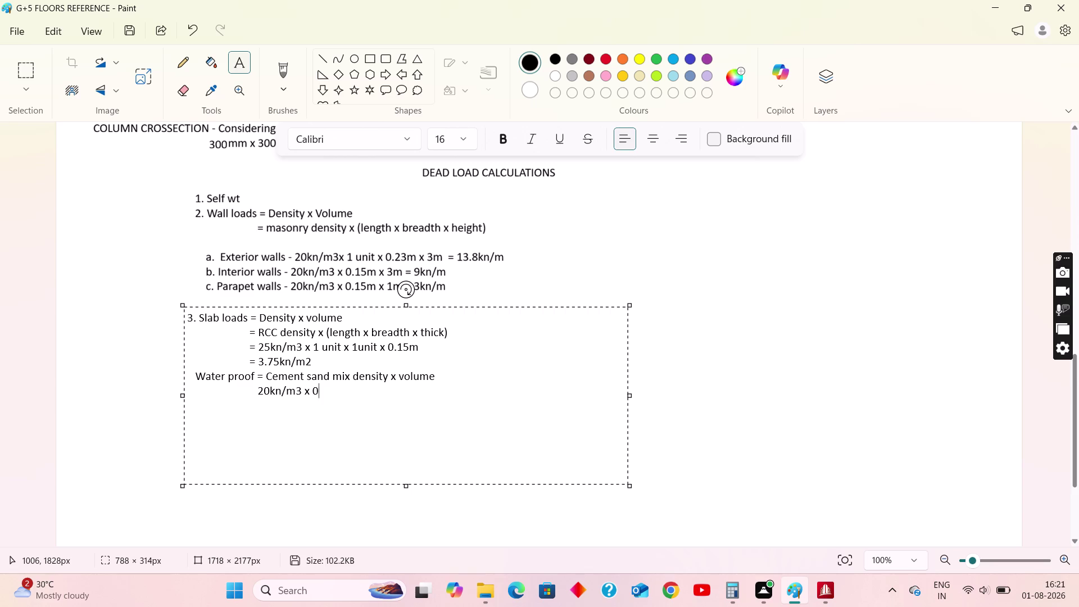
text(.04)
key(m)
Append 'thick' after 0.04m, fixing its spelling and adding a space.
text(thc)
key(BackSpace)
key(i)
key(c)
key(k)
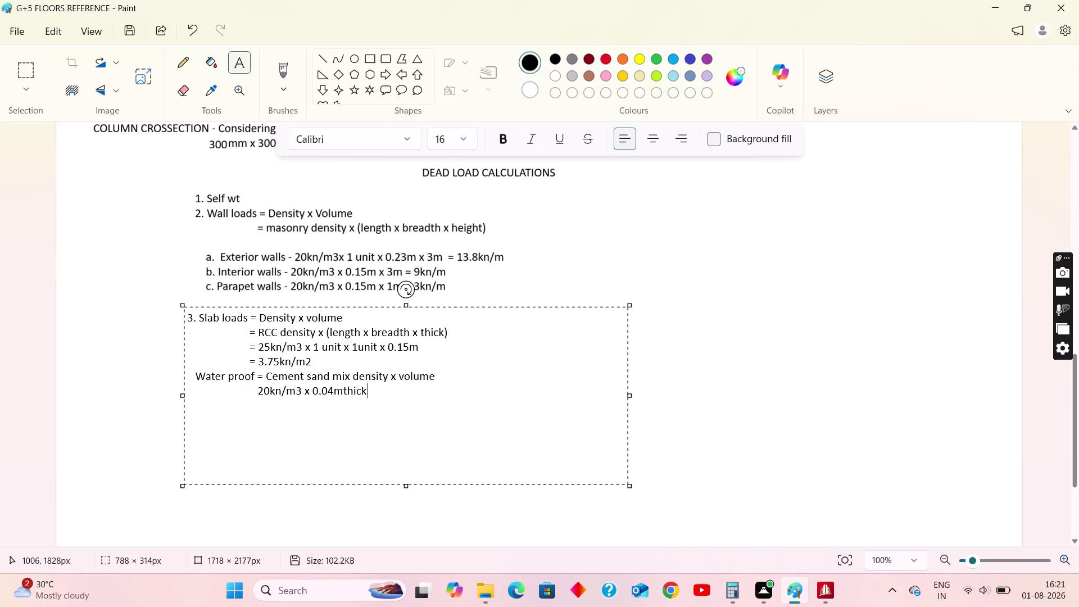
click(344, 393)
key(space)
click(385, 395)
Start an indented waterproofing result line beginning with '= '.
key(Return)
key(space)
key(space)
key(space)
key(space)
key(space)
key(space)
key(space)
key(space)
key(space)
key(space)
key(space)
text(=)
key(space)
Compute 20 × 0.04 = 0.8 in Calculator, then minimize it.
click(738, 589)
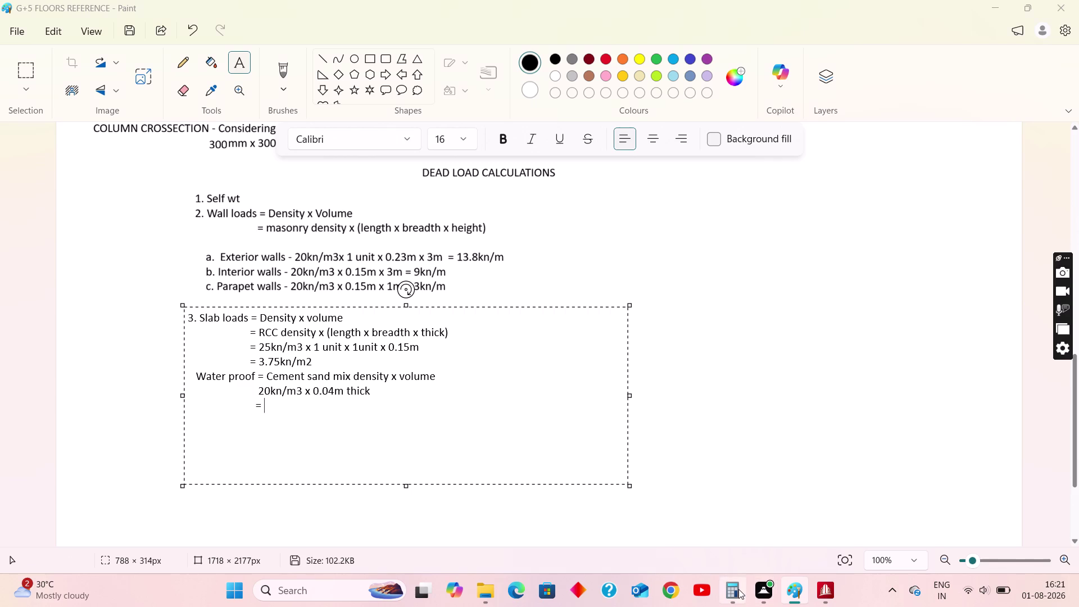
double_click(877, 359)
click(878, 512)
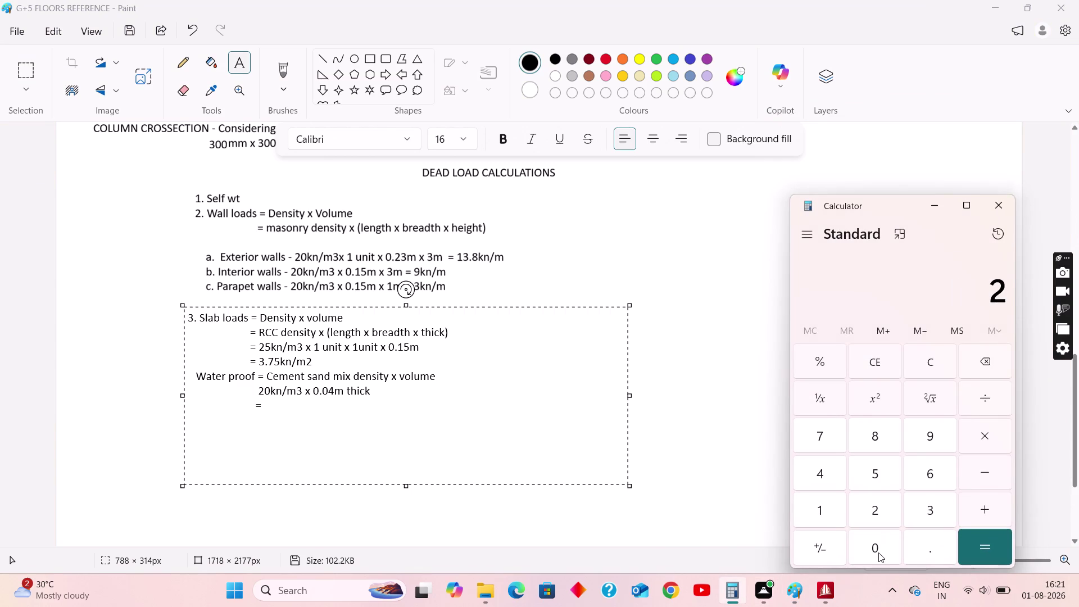
click(879, 552)
click(996, 437)
click(881, 550)
click(921, 545)
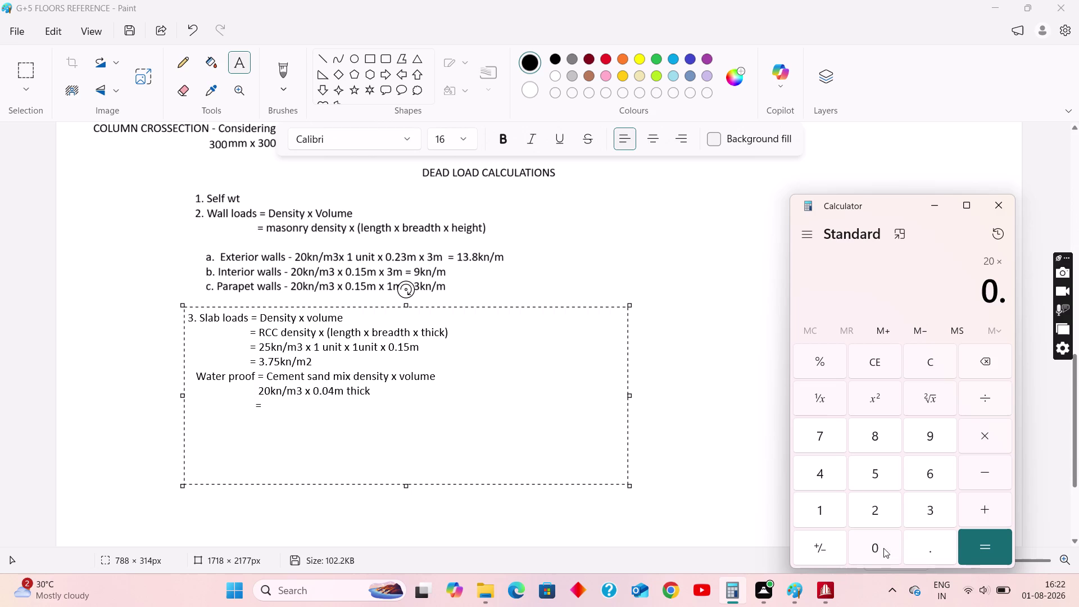
click(875, 549)
click(825, 478)
click(976, 541)
click(942, 214)
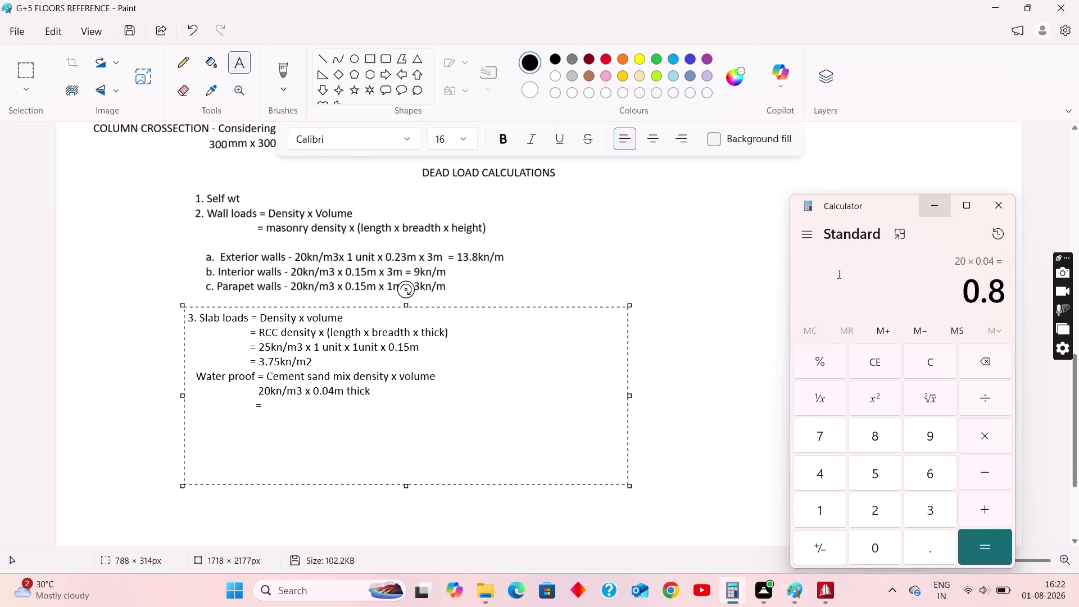
Finish the result with '0.8kn/m2' and begin an indented line for the next item.
text(0.)
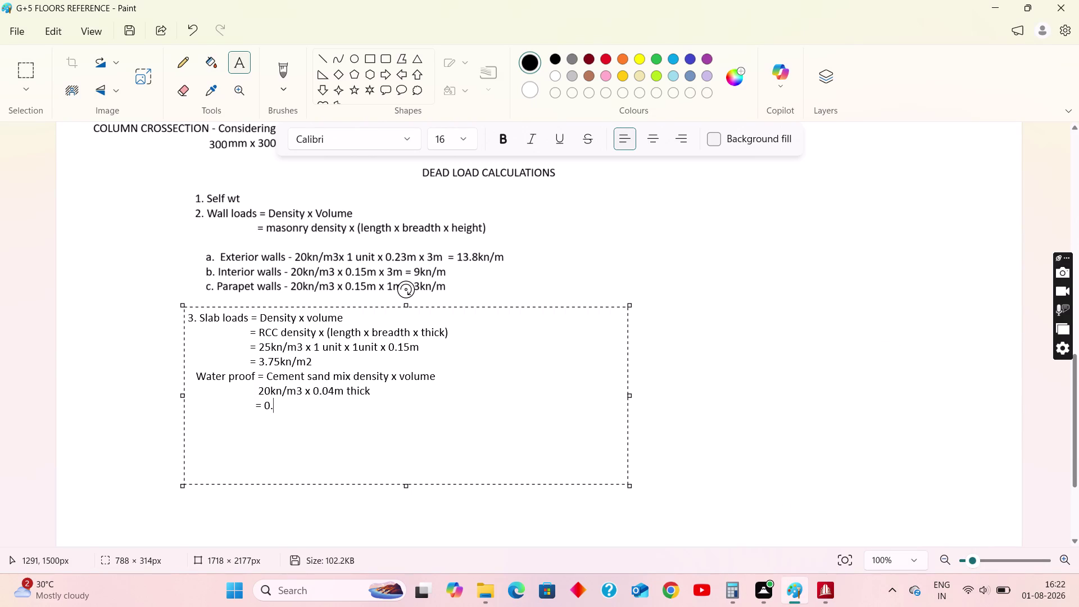
text(8kn/m2)
key(Return)
key(Return)
key(space)
key(space)
key(space)
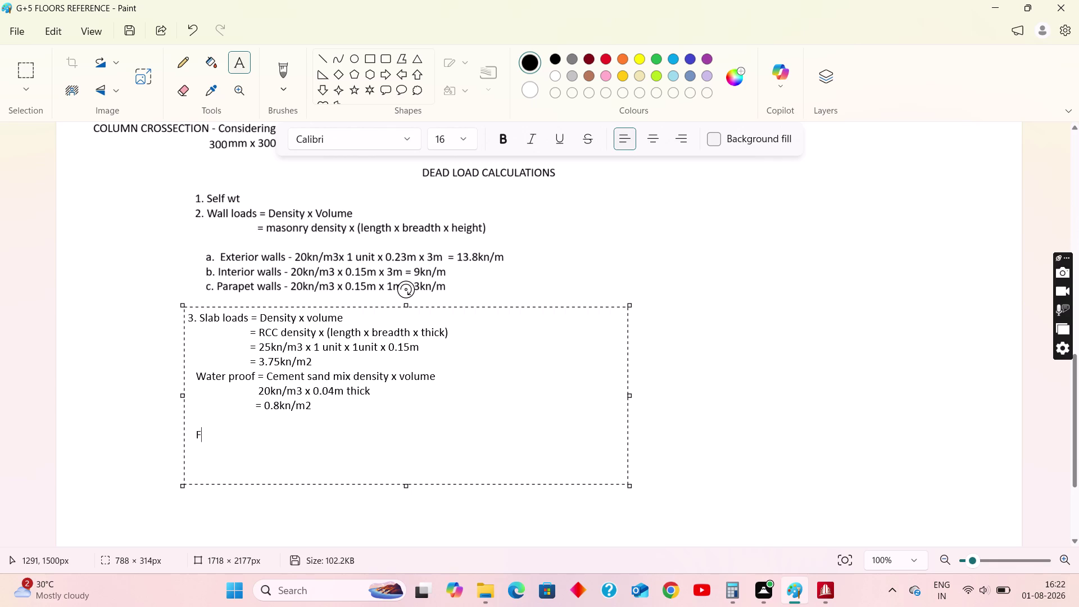